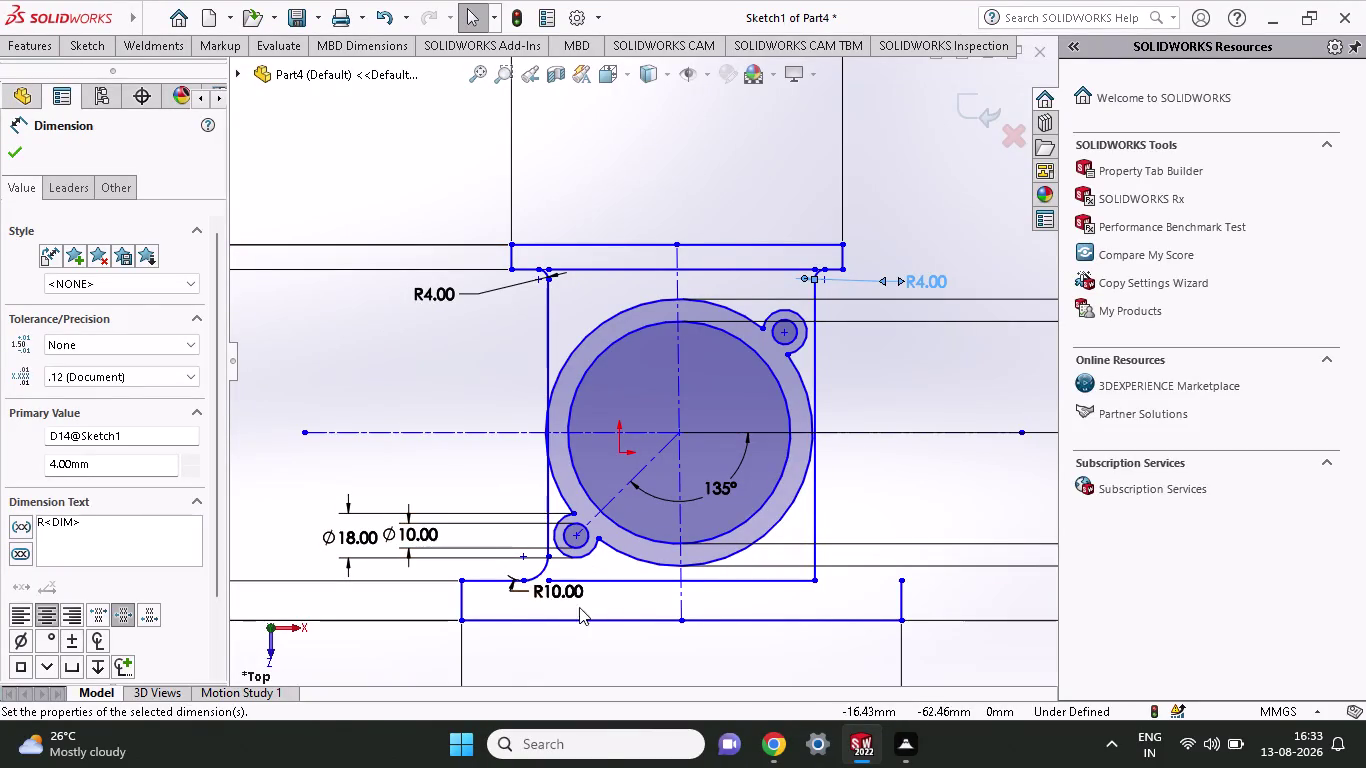
Draw short horizontal lines along the base's top edge from the rib ends to the corners.
click(88, 49)
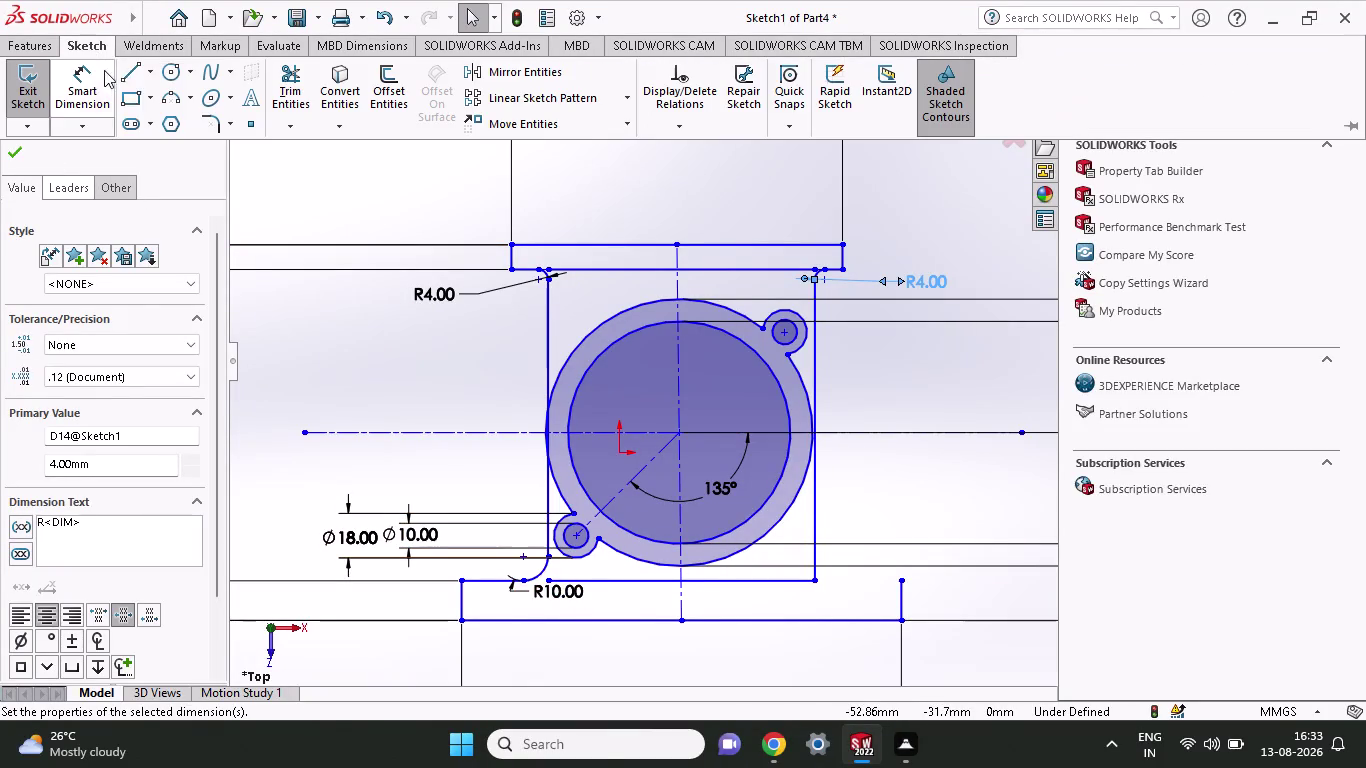
click(131, 74)
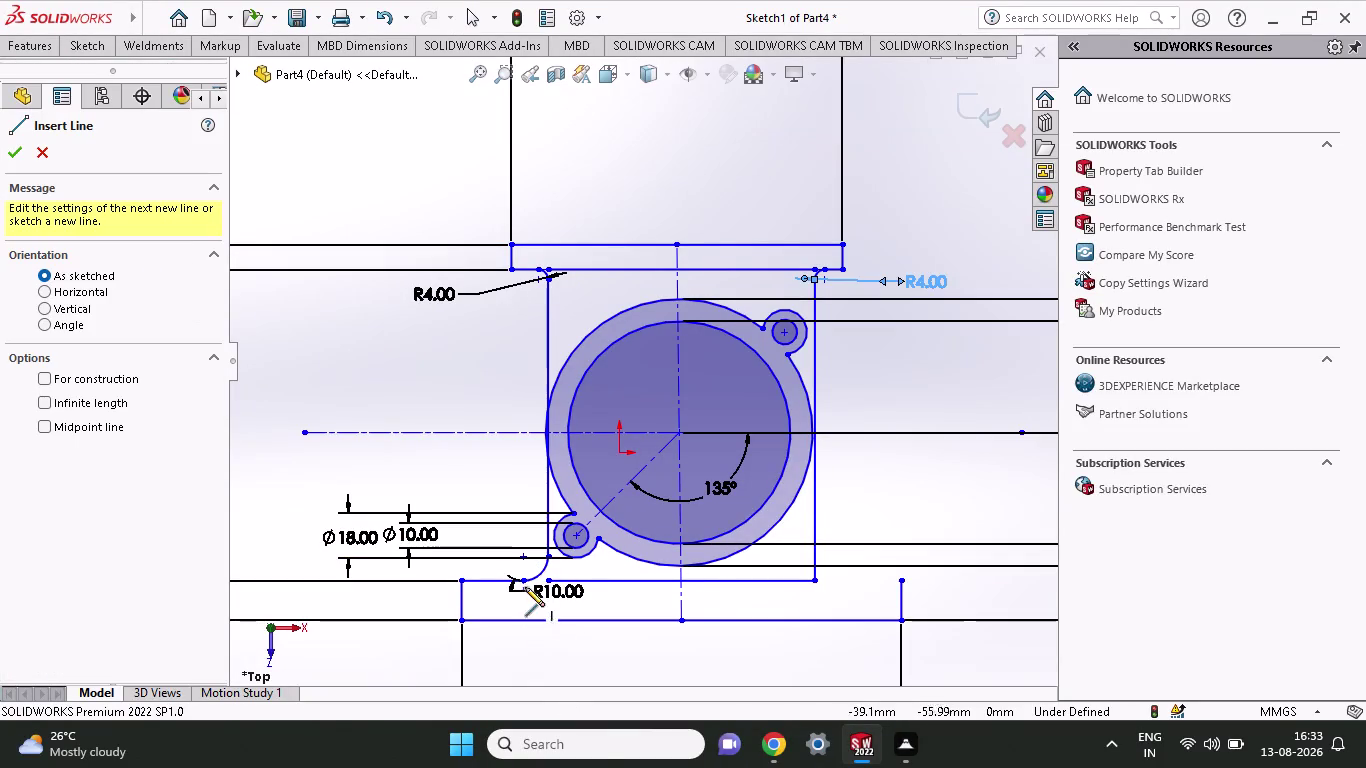
click(525, 580)
click(548, 579)
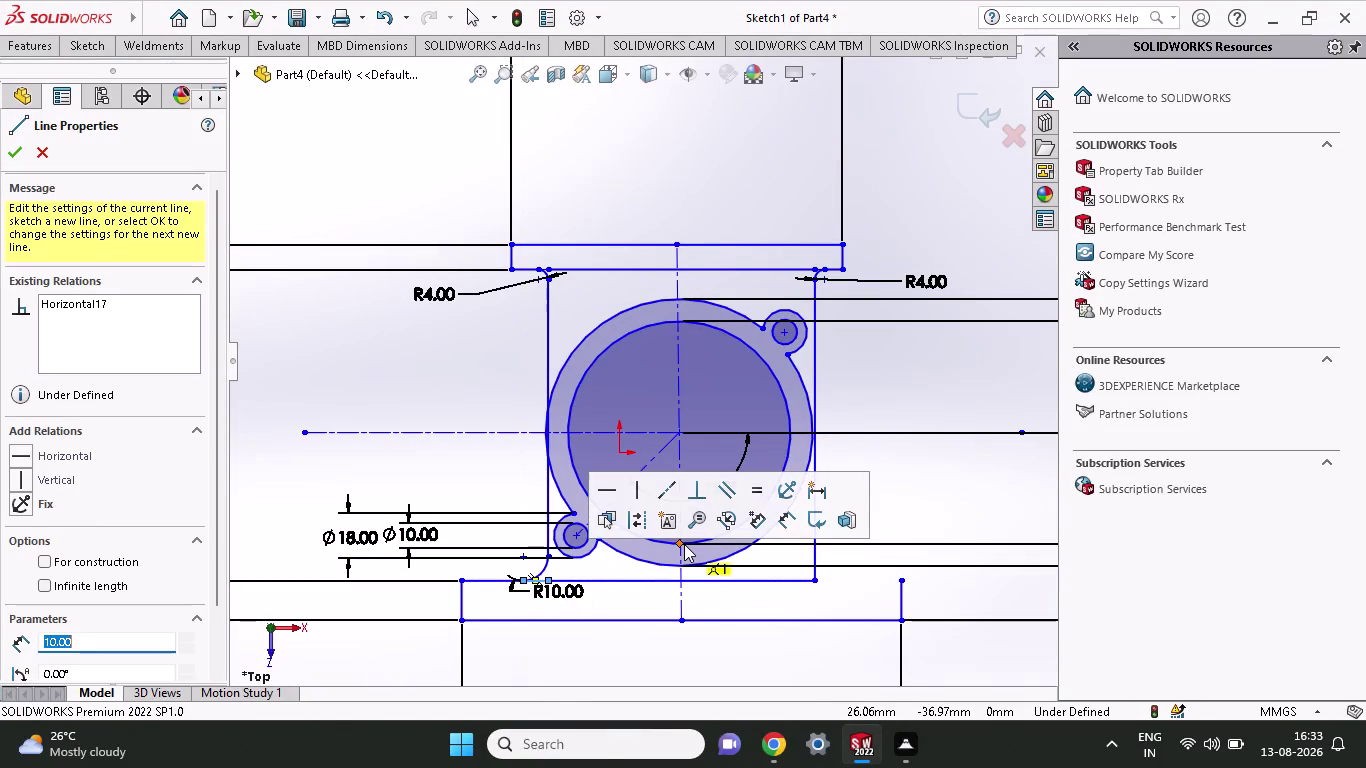
key(Escape)
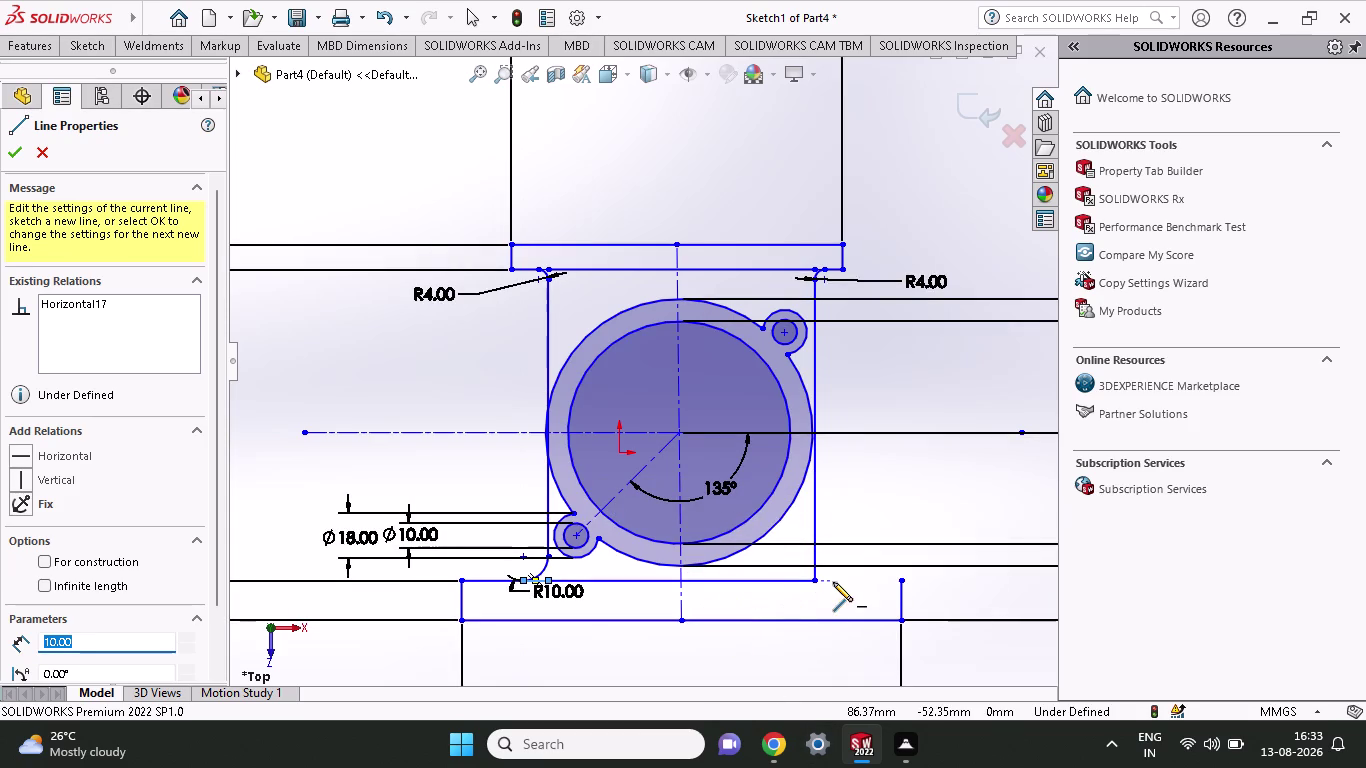
click(814, 579)
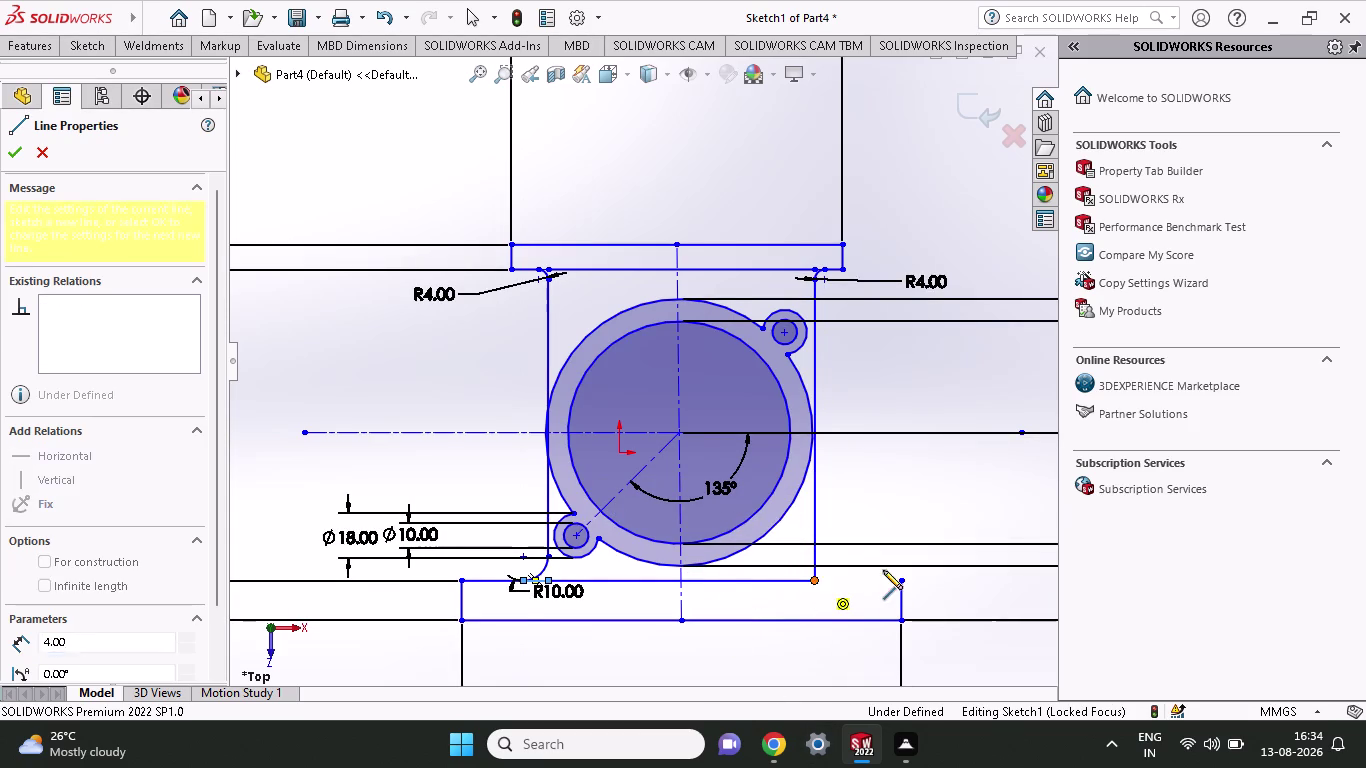
click(899, 578)
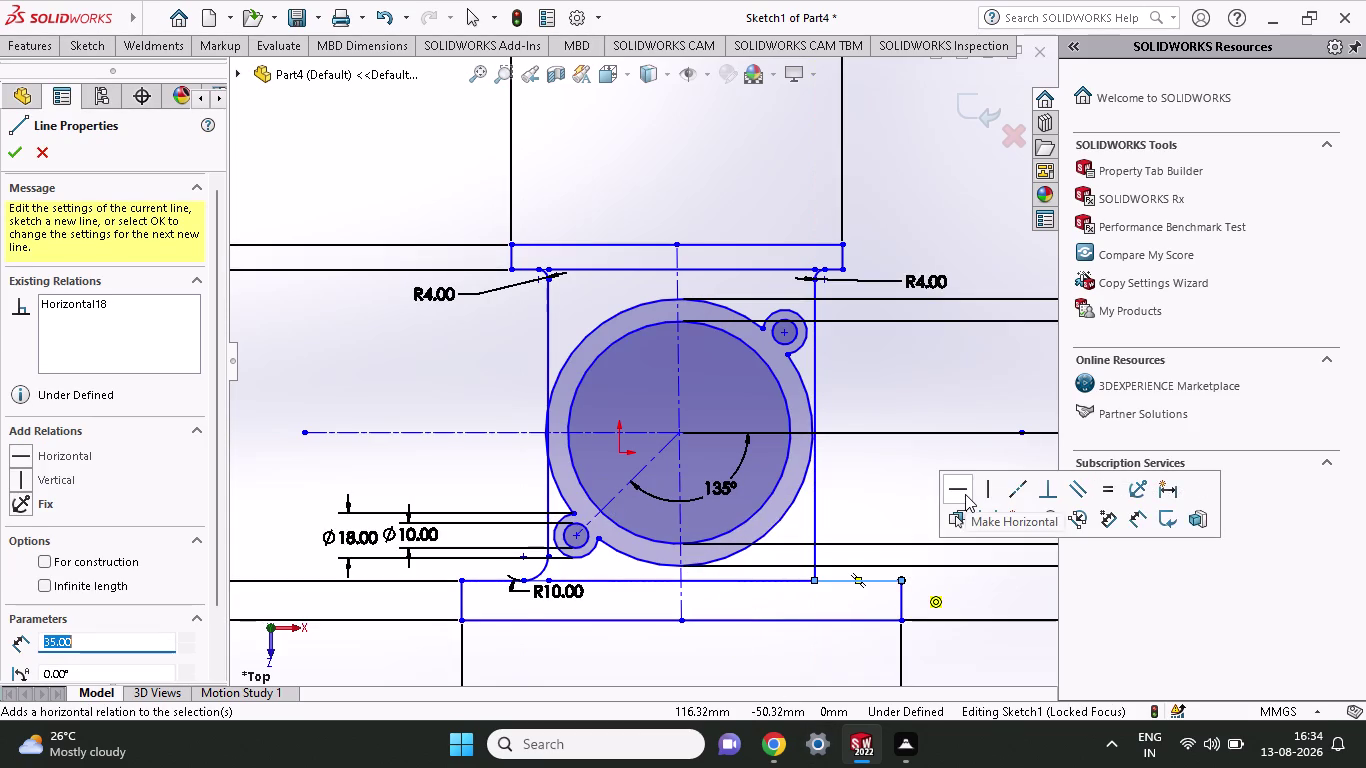
key(Escape)
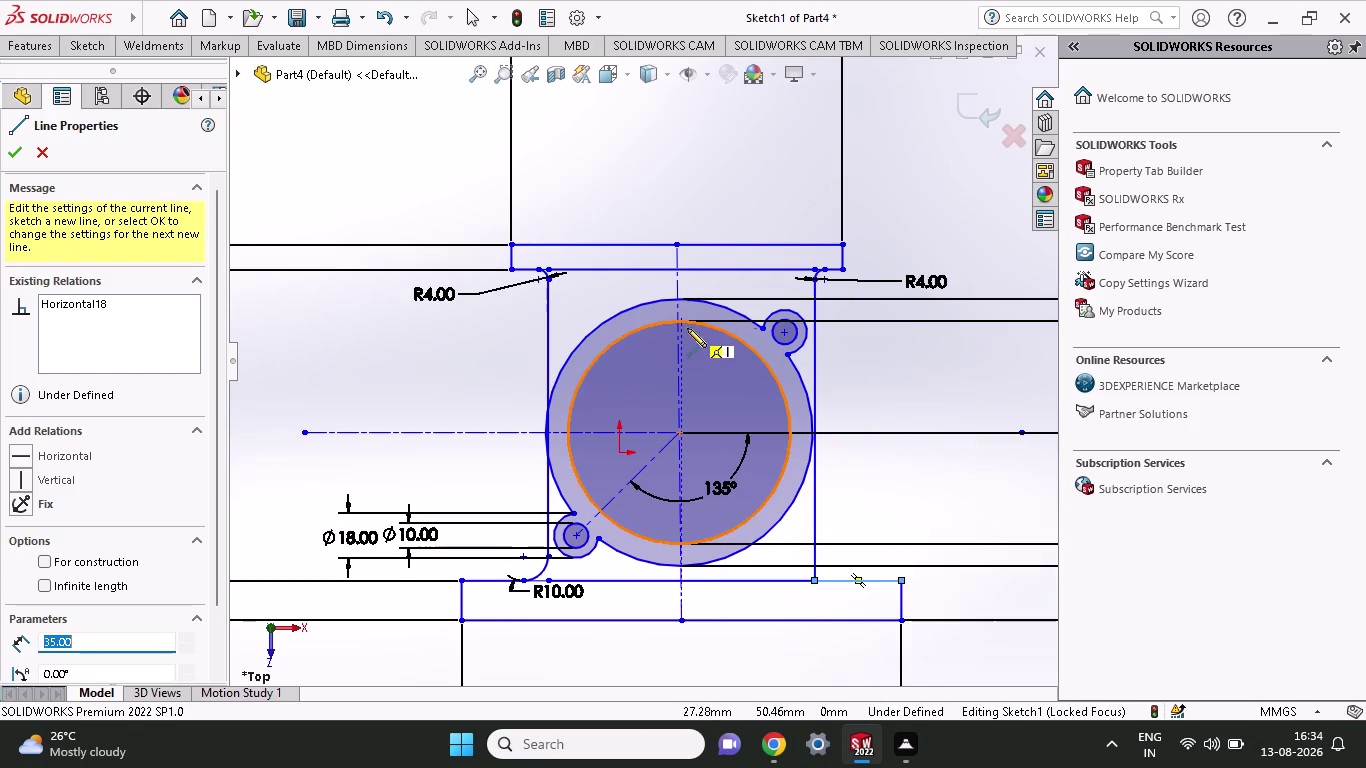
key(Escape)
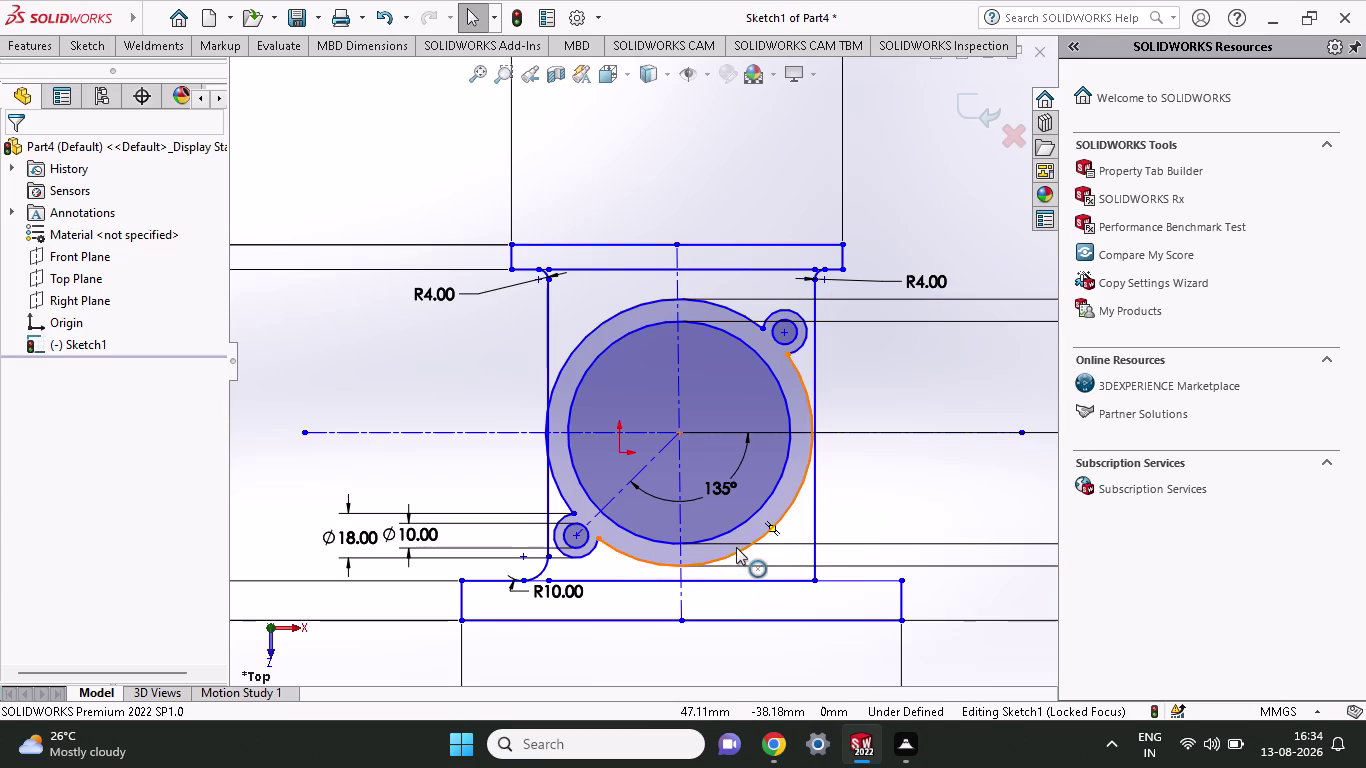
scroll(down, 3)
scroll(down, 3)
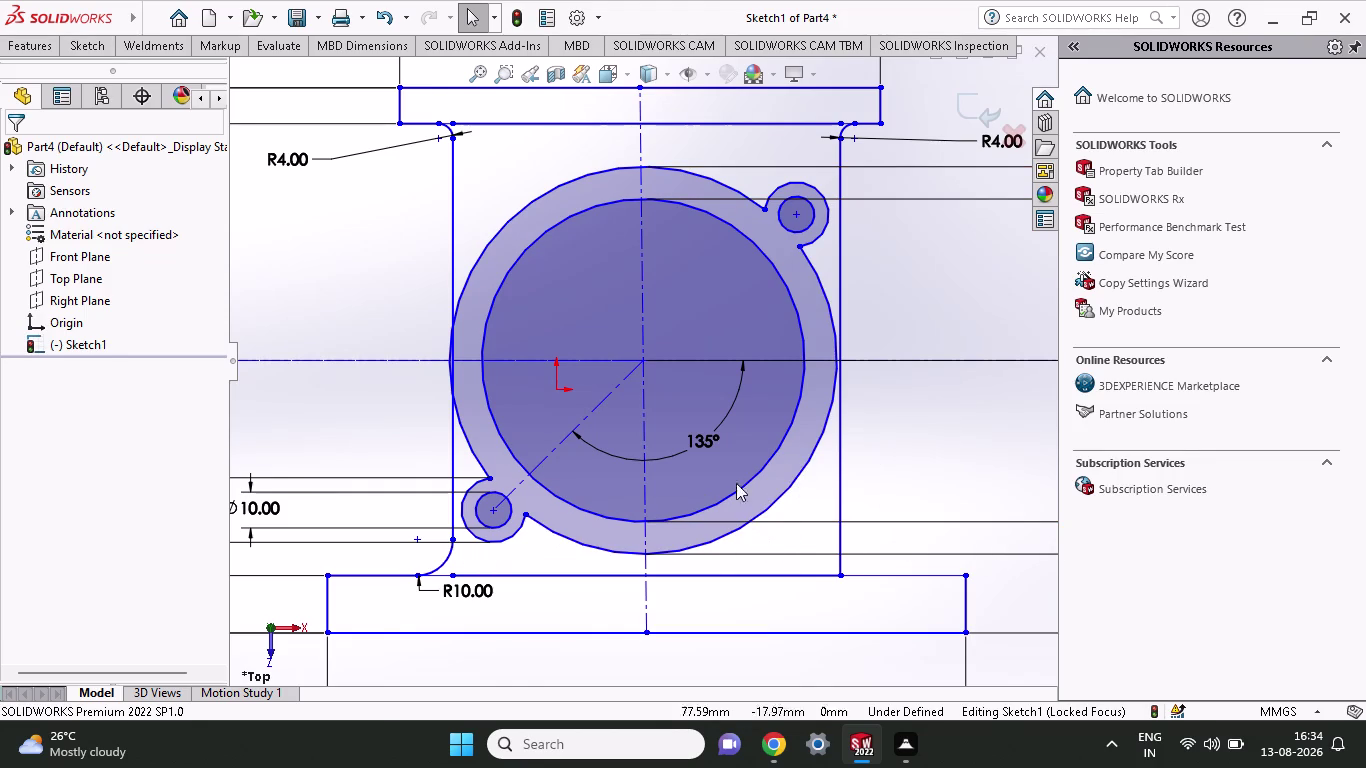
click(100, 49)
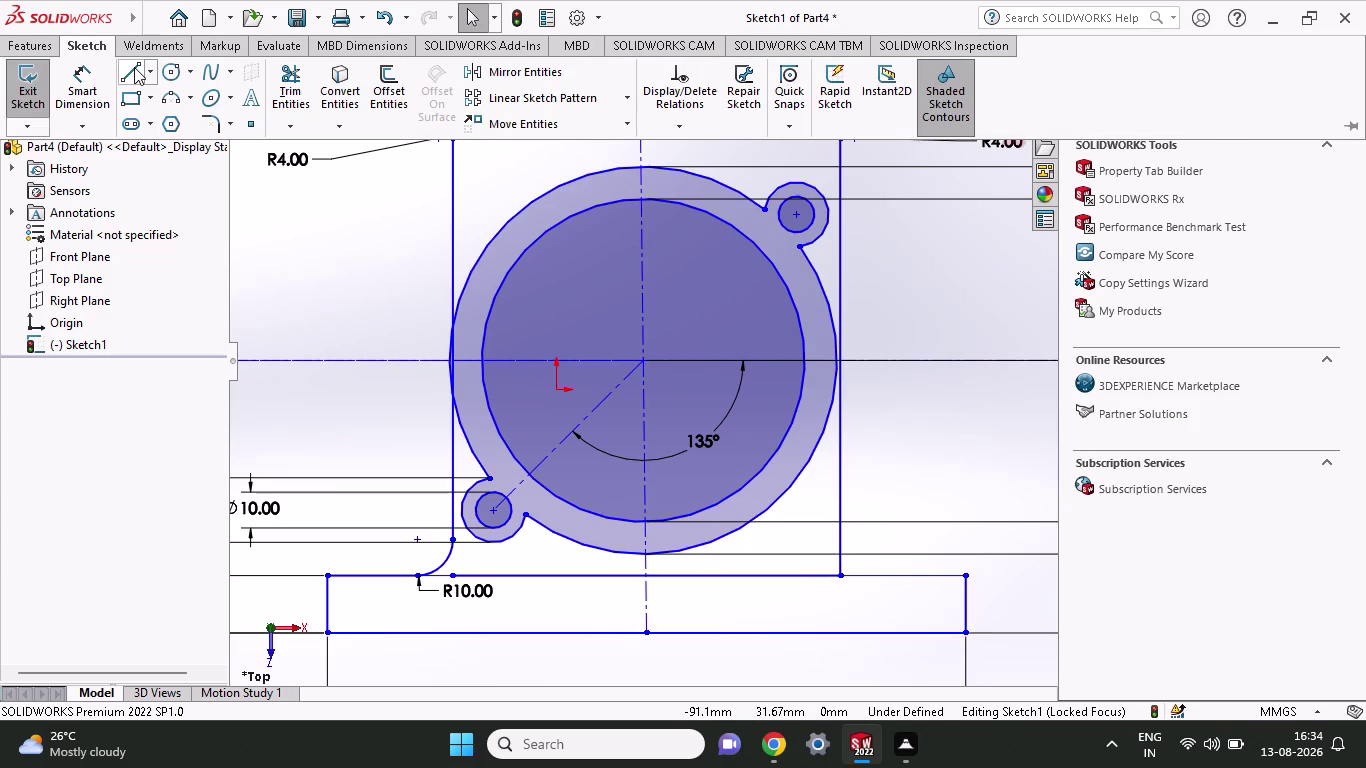
Try a line down from the ring's bottom, undoing and cancelling the failed attempts.
click(134, 67)
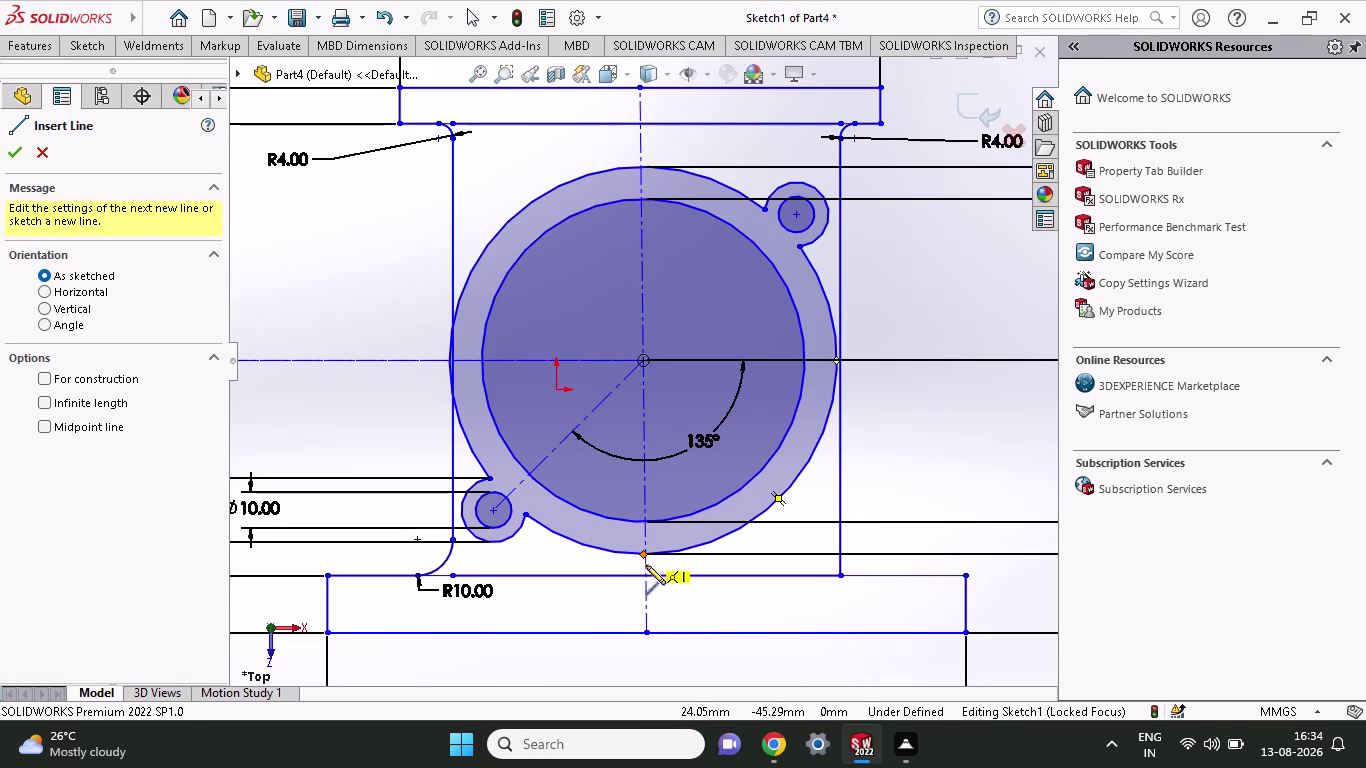
click(643, 556)
click(646, 632)
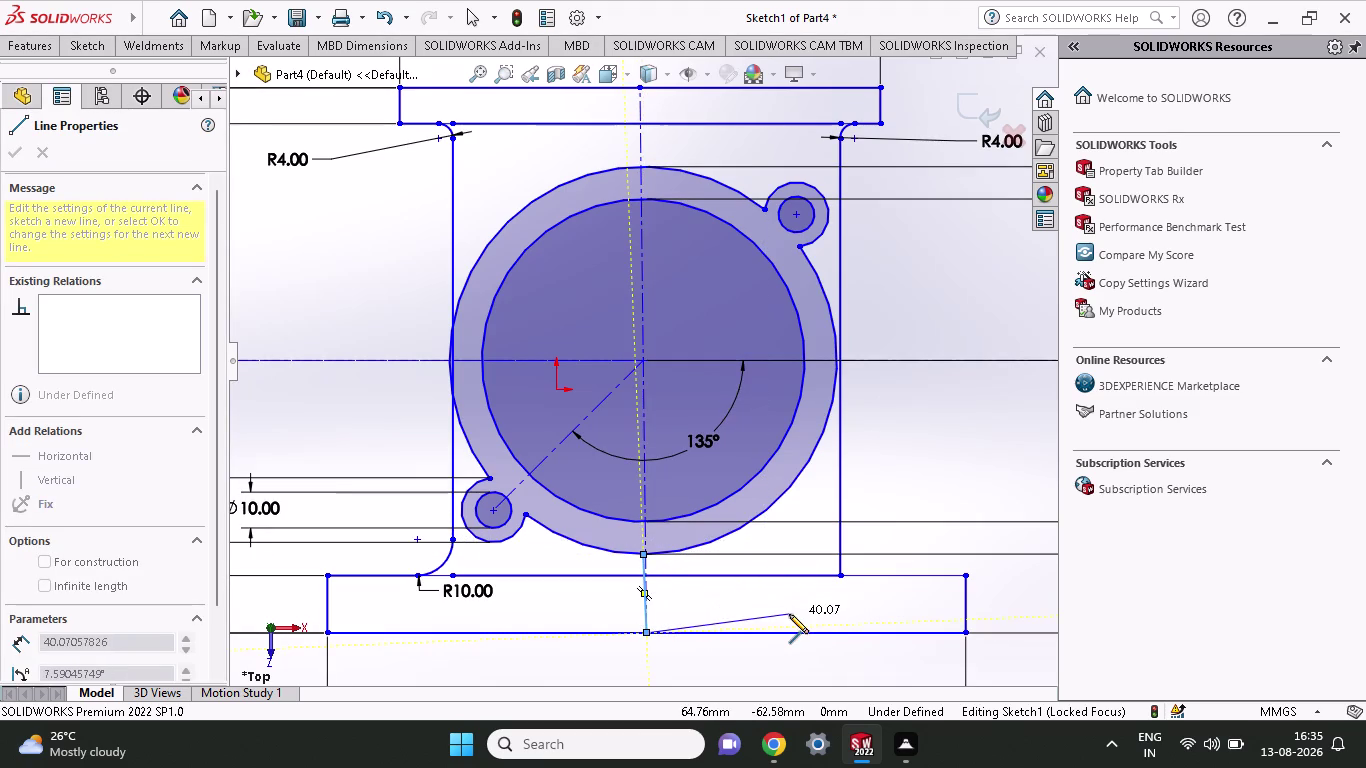
key(ctrl+z)
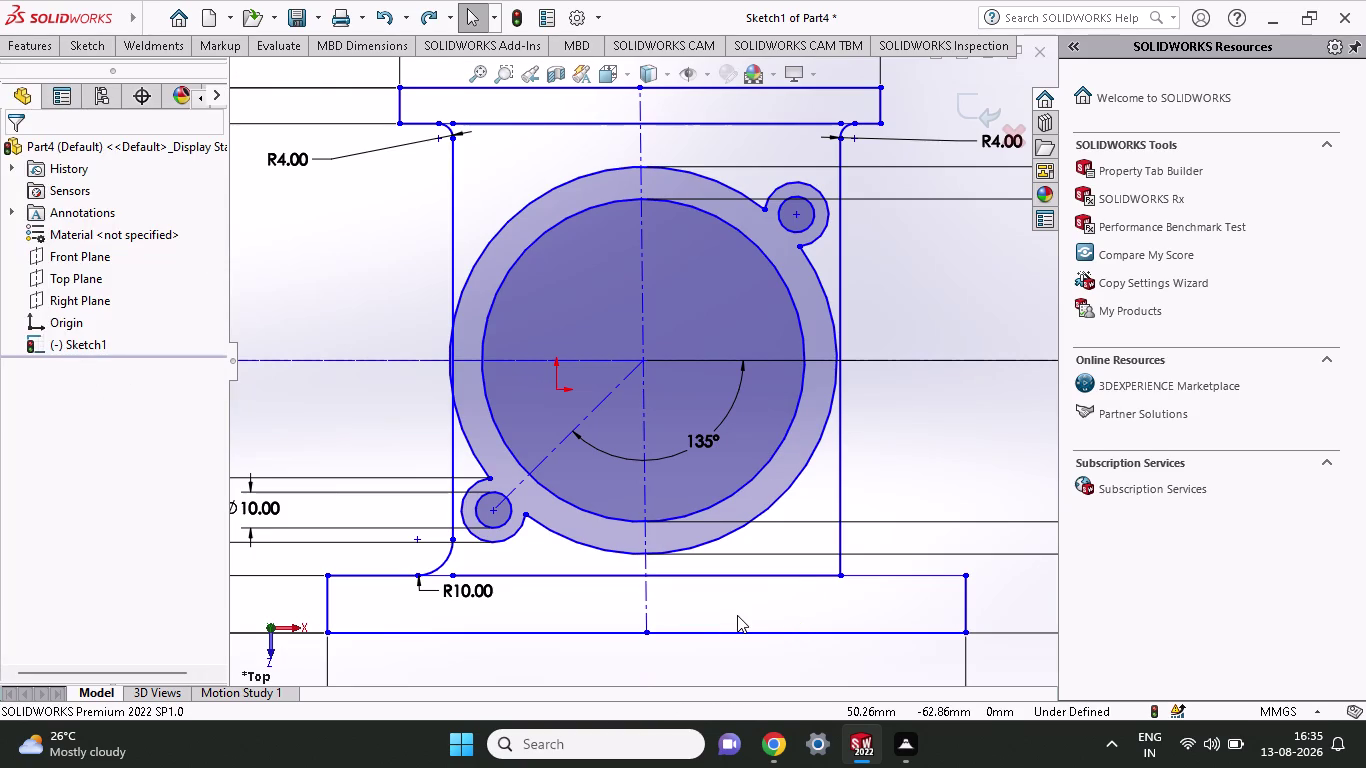
click(84, 54)
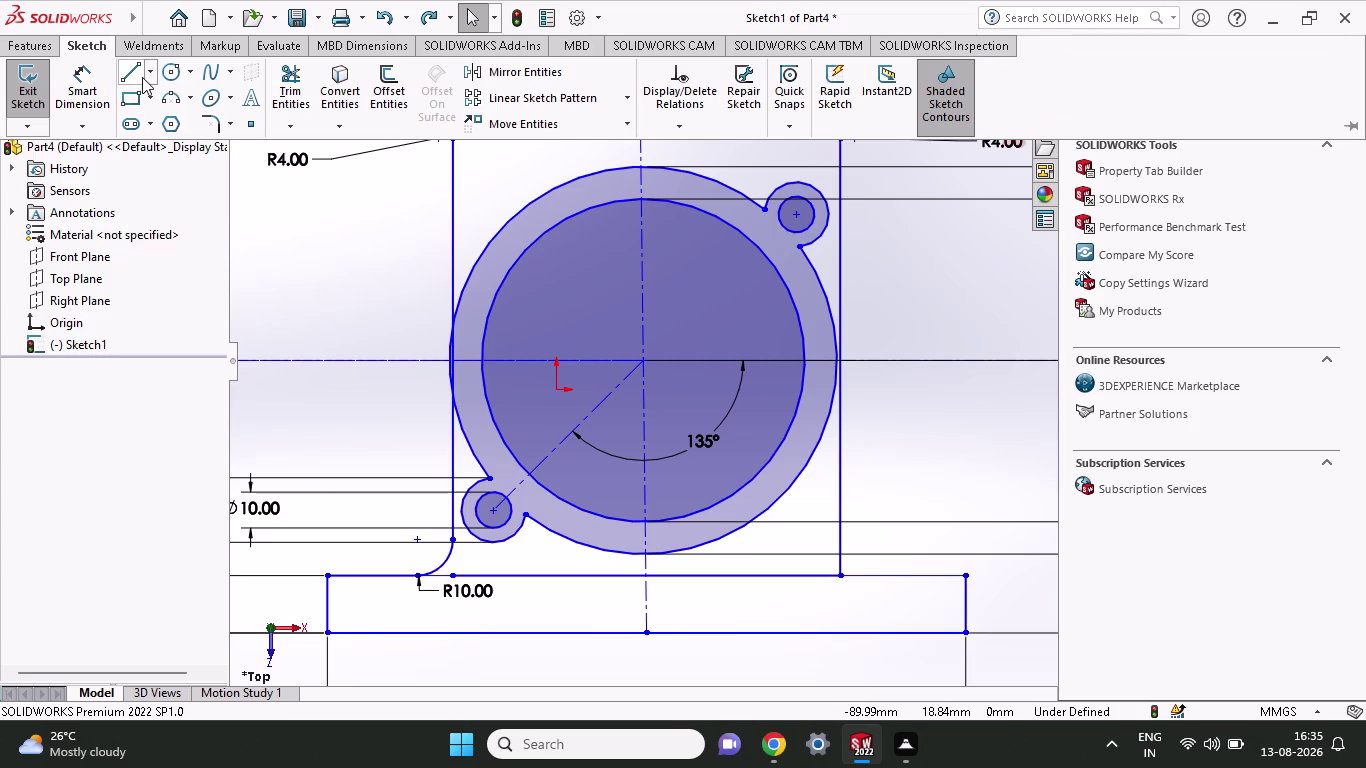
click(138, 77)
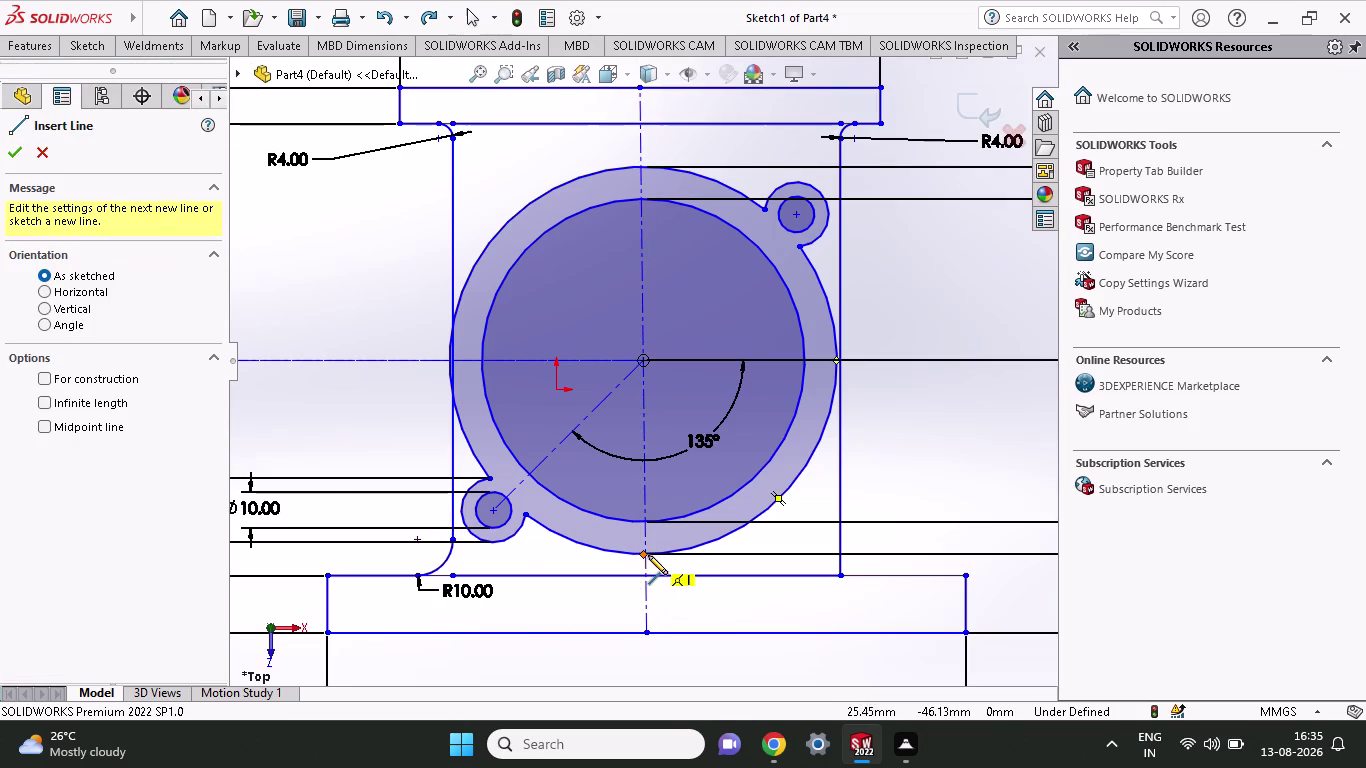
click(645, 553)
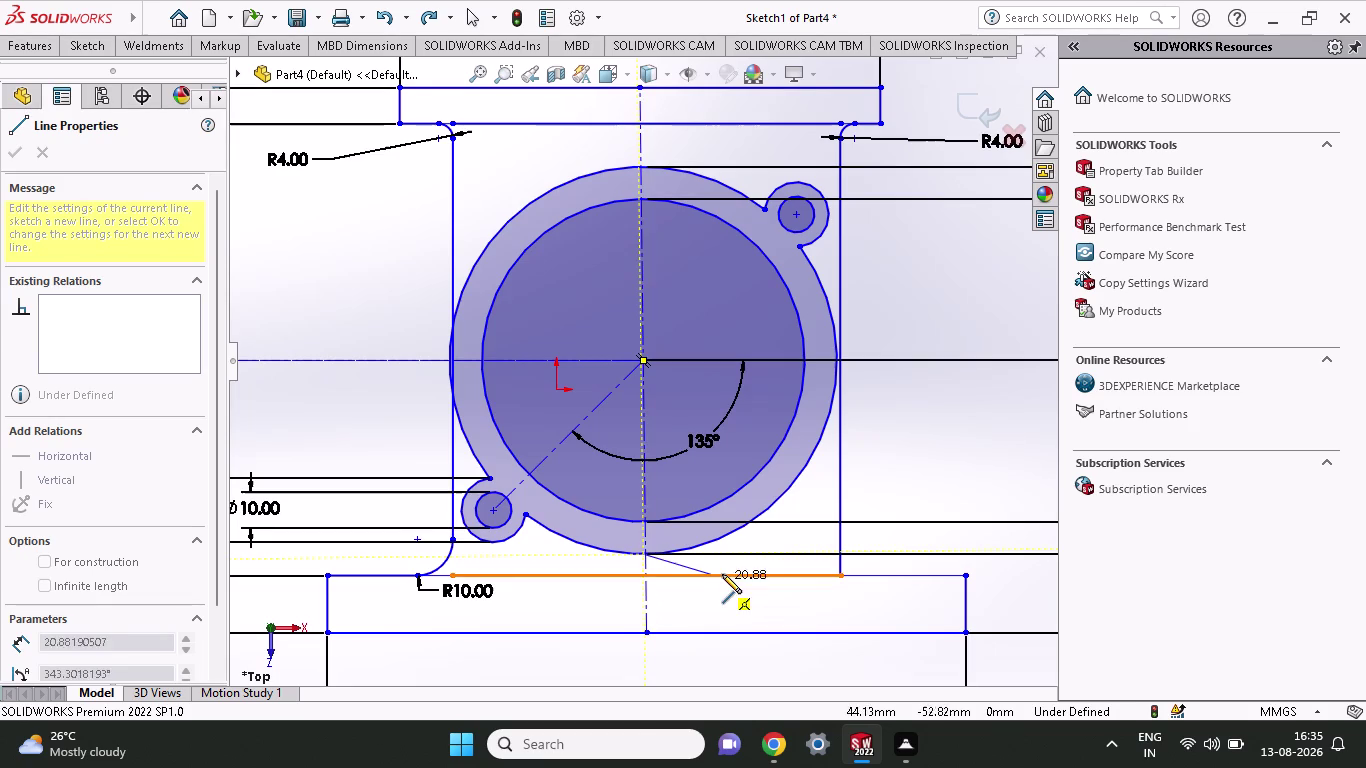
key(Escape)
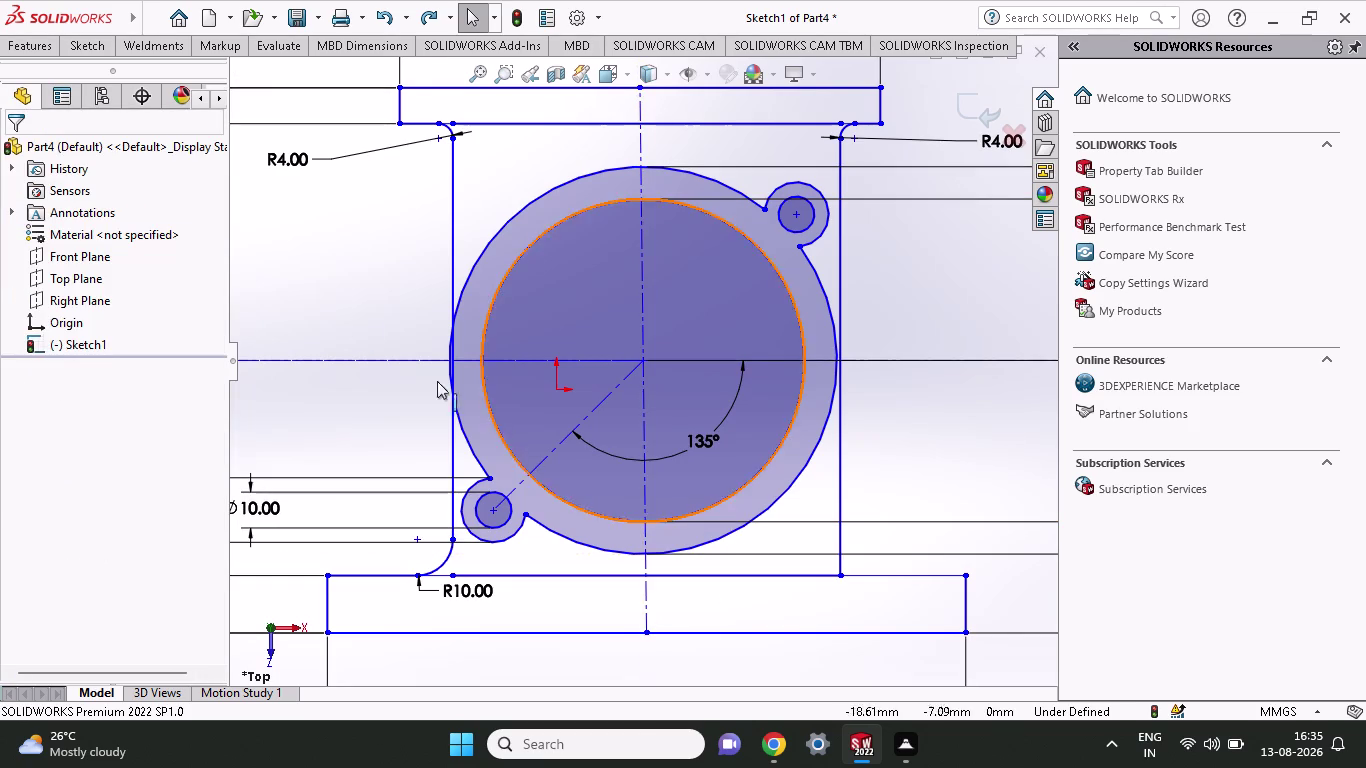
Sketch the vertical line from the circle's bottom down to the base's bottom edge.
click(72, 48)
click(136, 76)
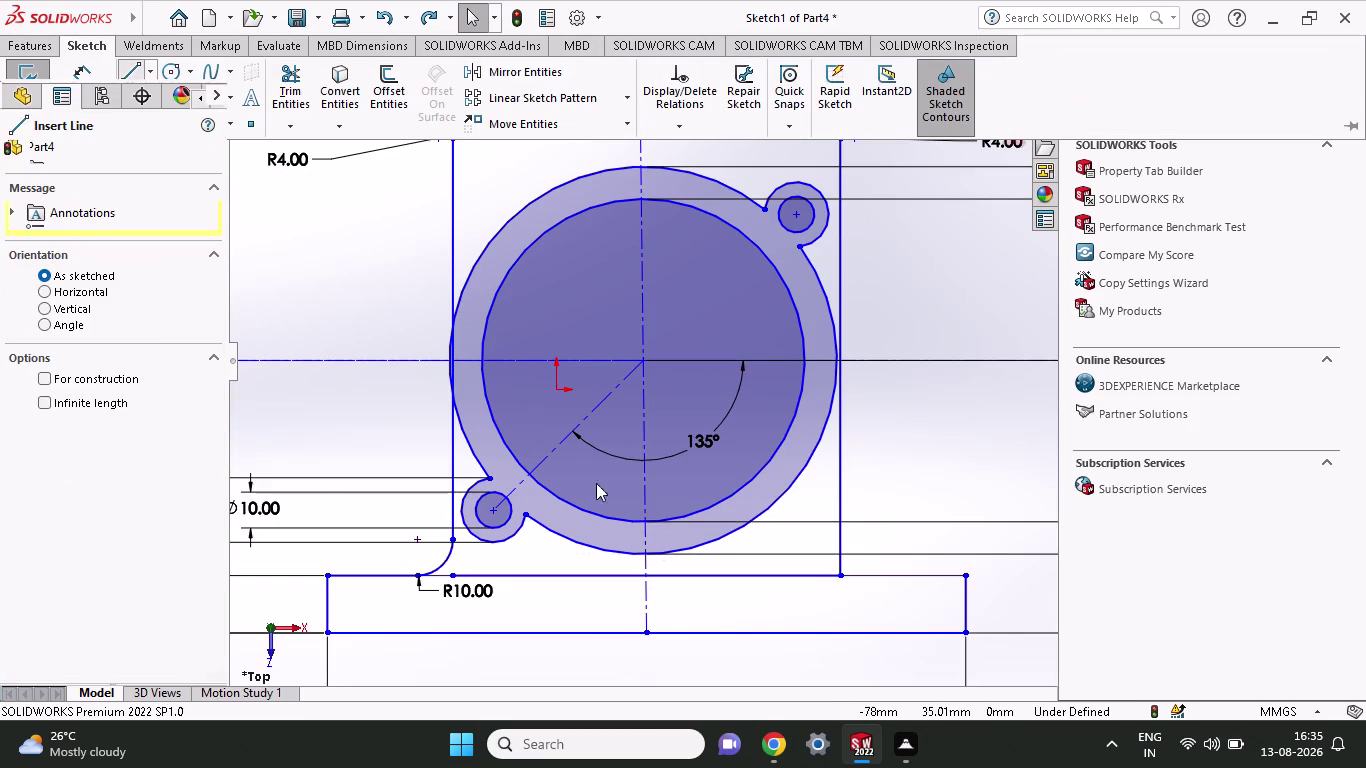
click(646, 521)
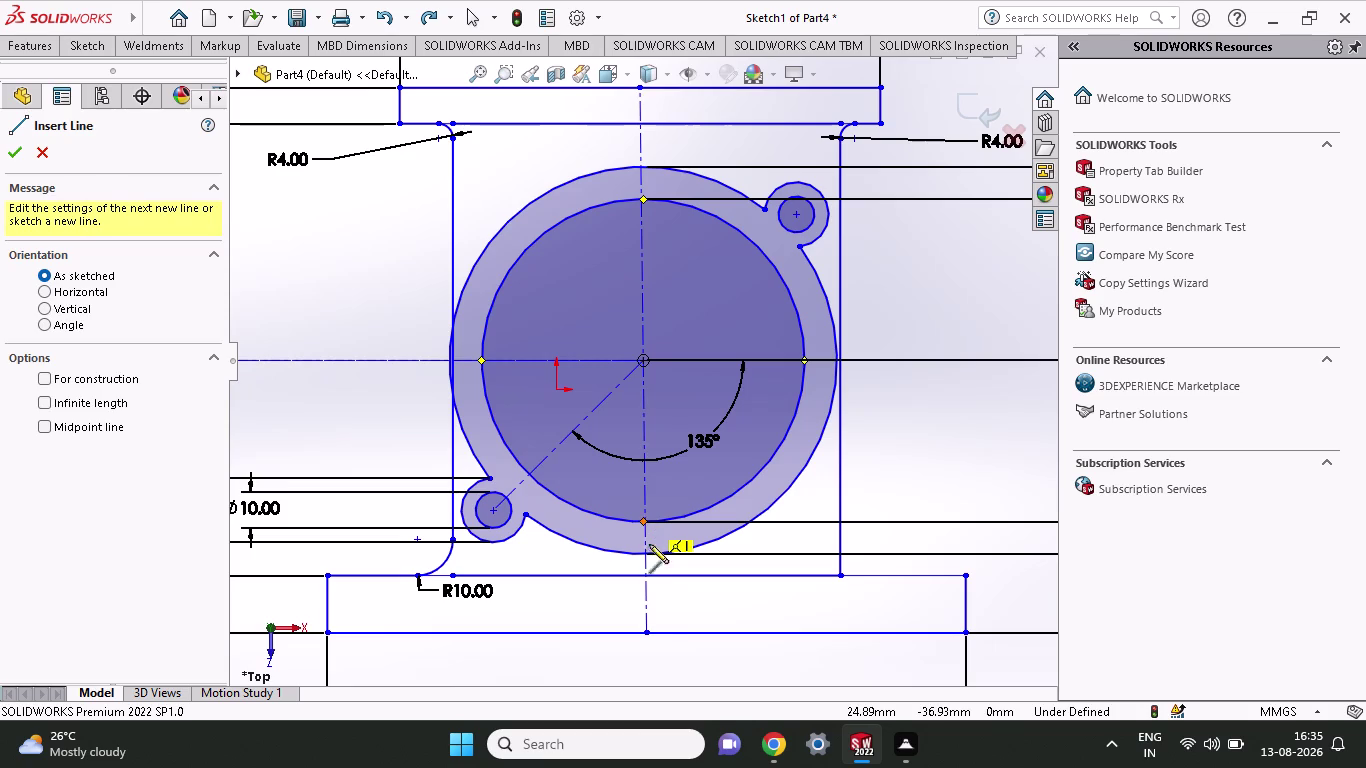
click(645, 634)
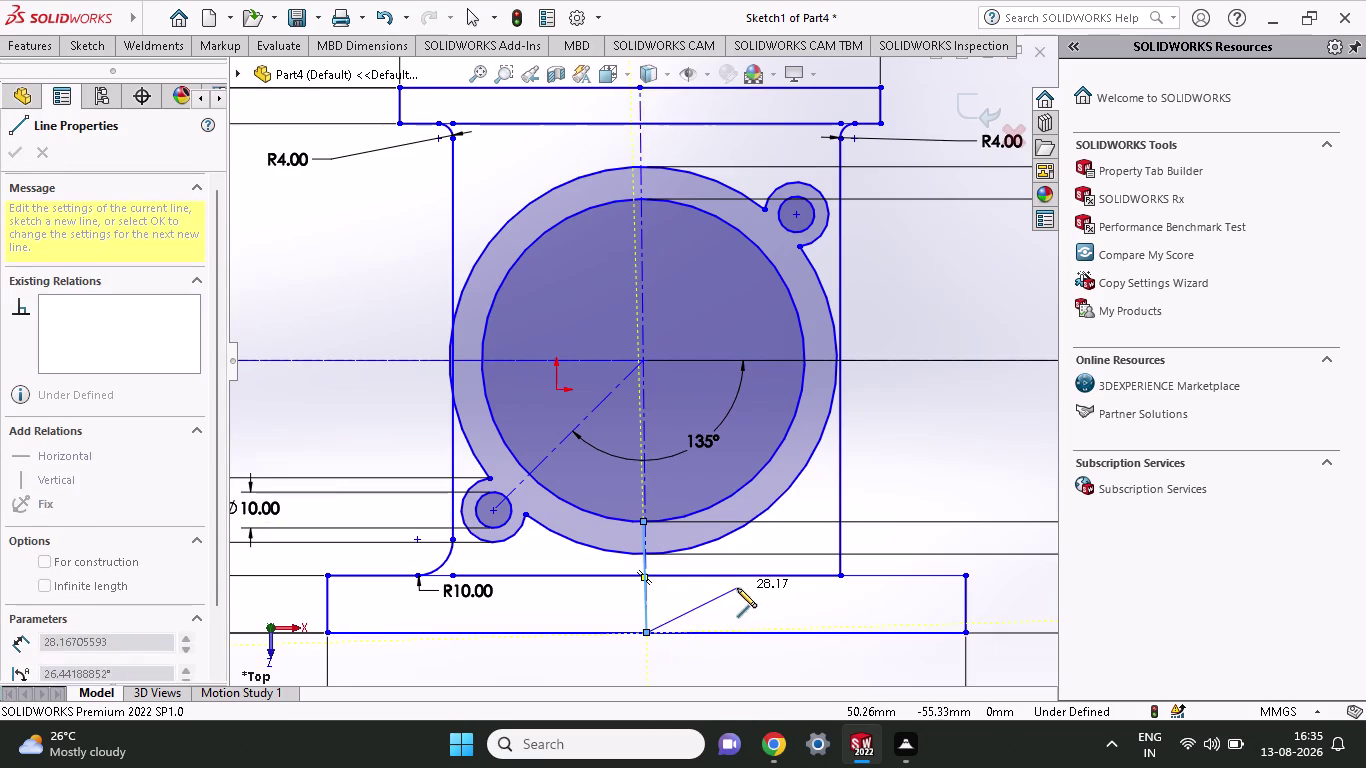
key(Escape)
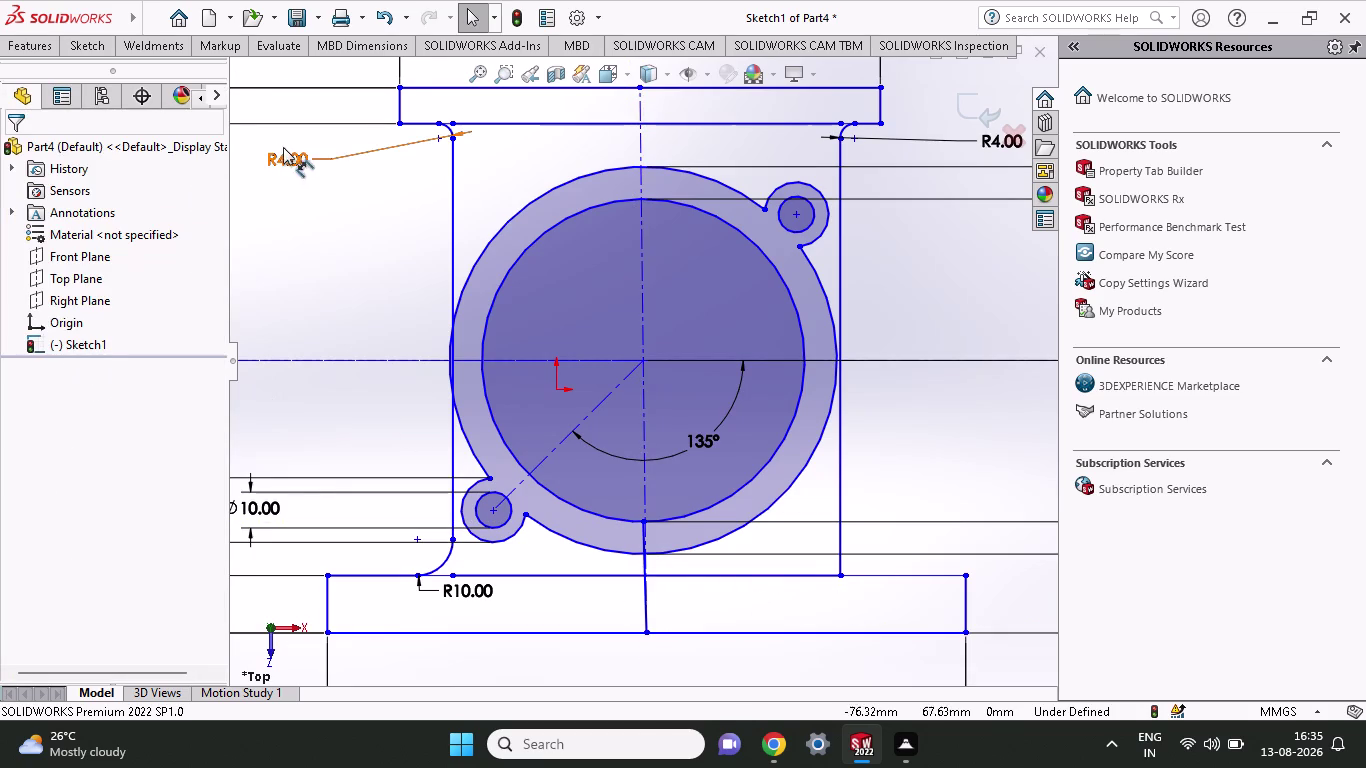
click(97, 50)
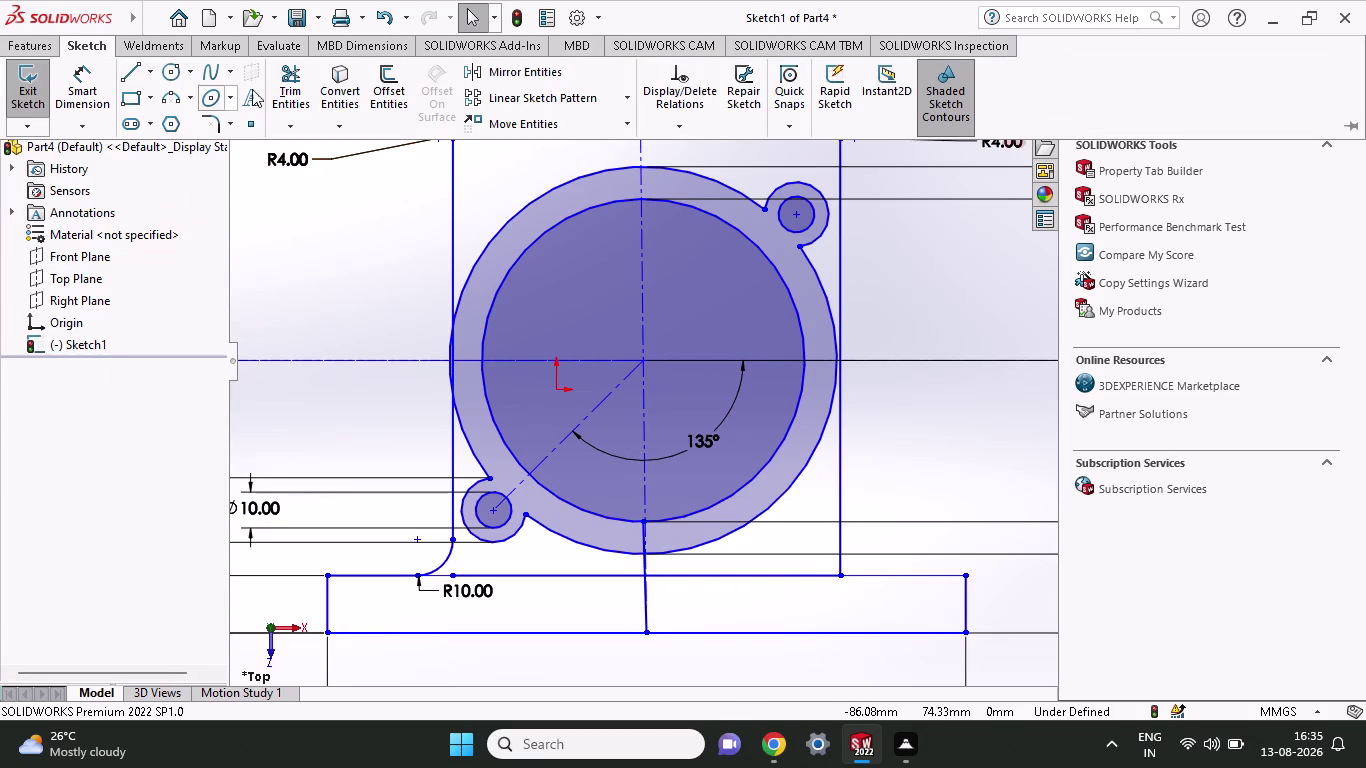
click(397, 98)
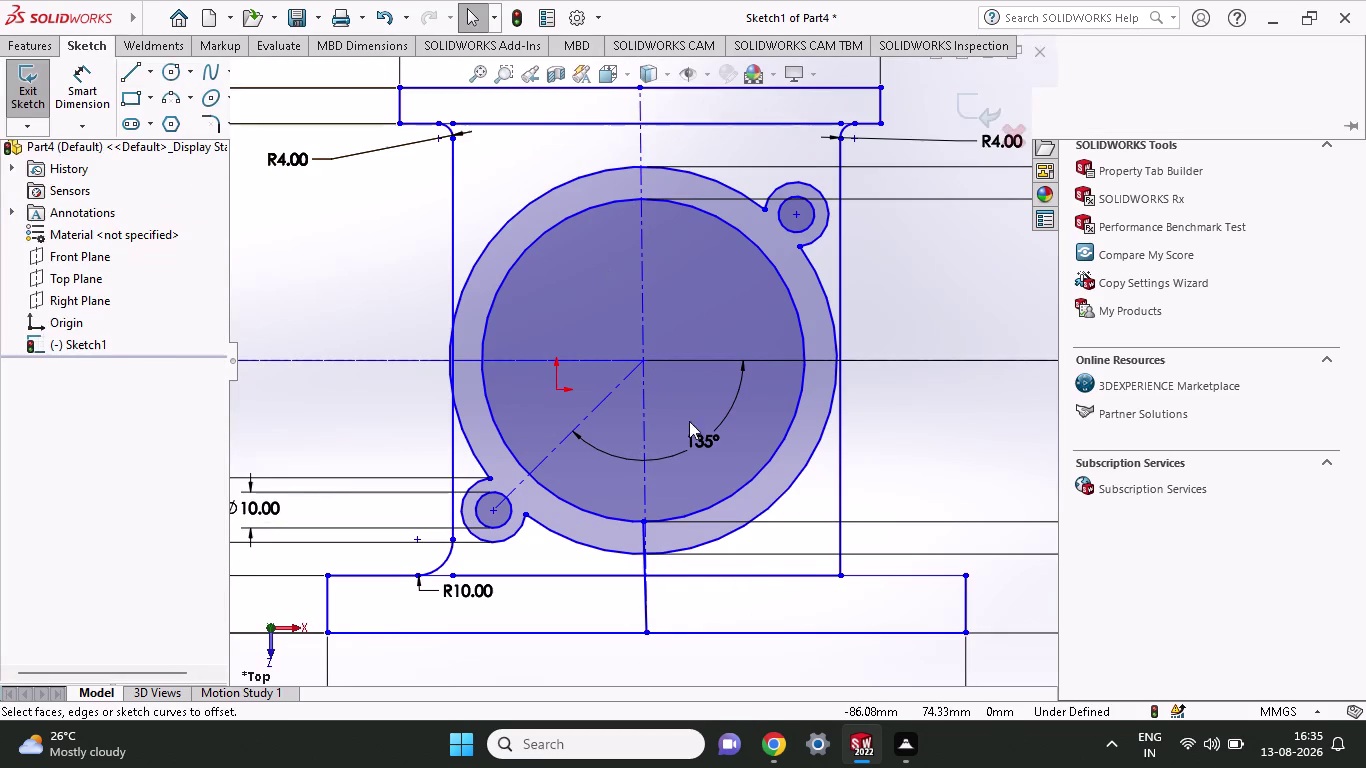
Try a 10 mm offset of the vertical line, then undo the offset and the line.
click(649, 591)
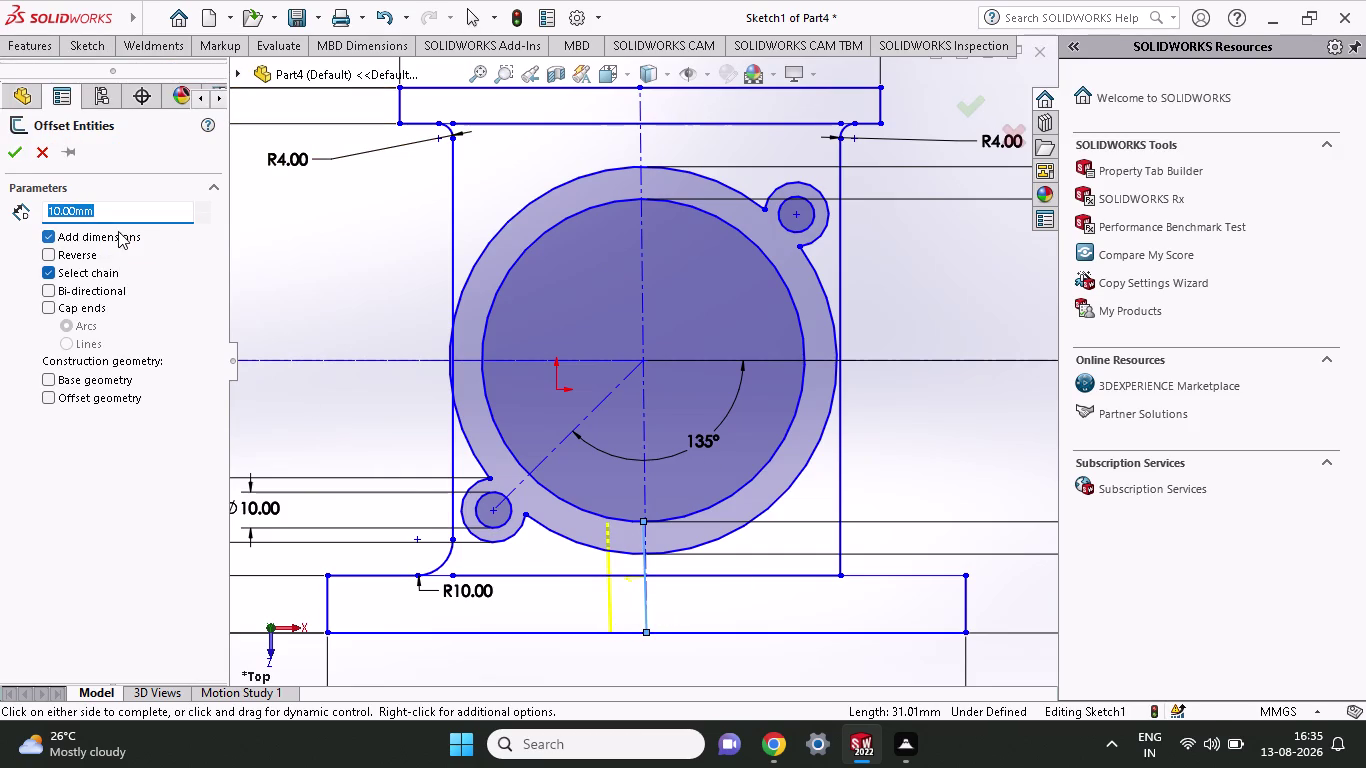
click(16, 157)
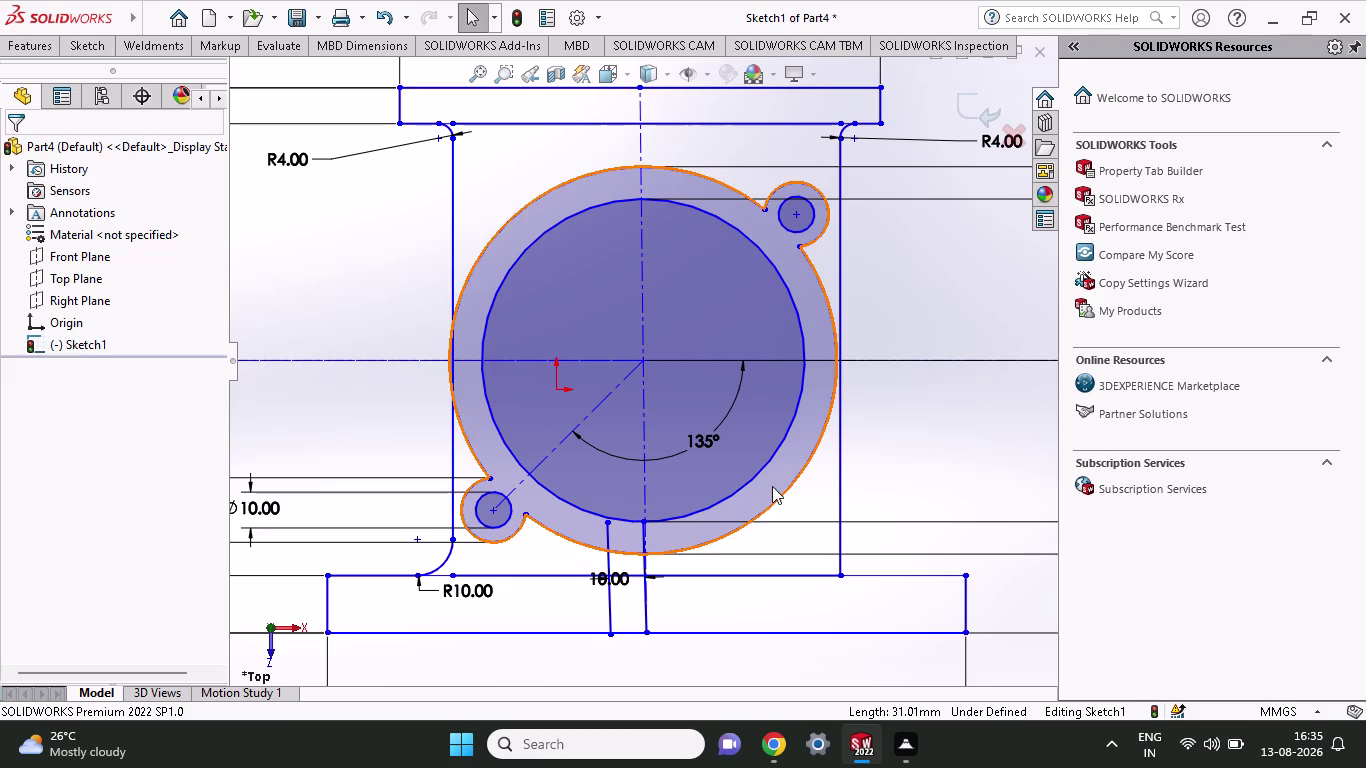
click(102, 37)
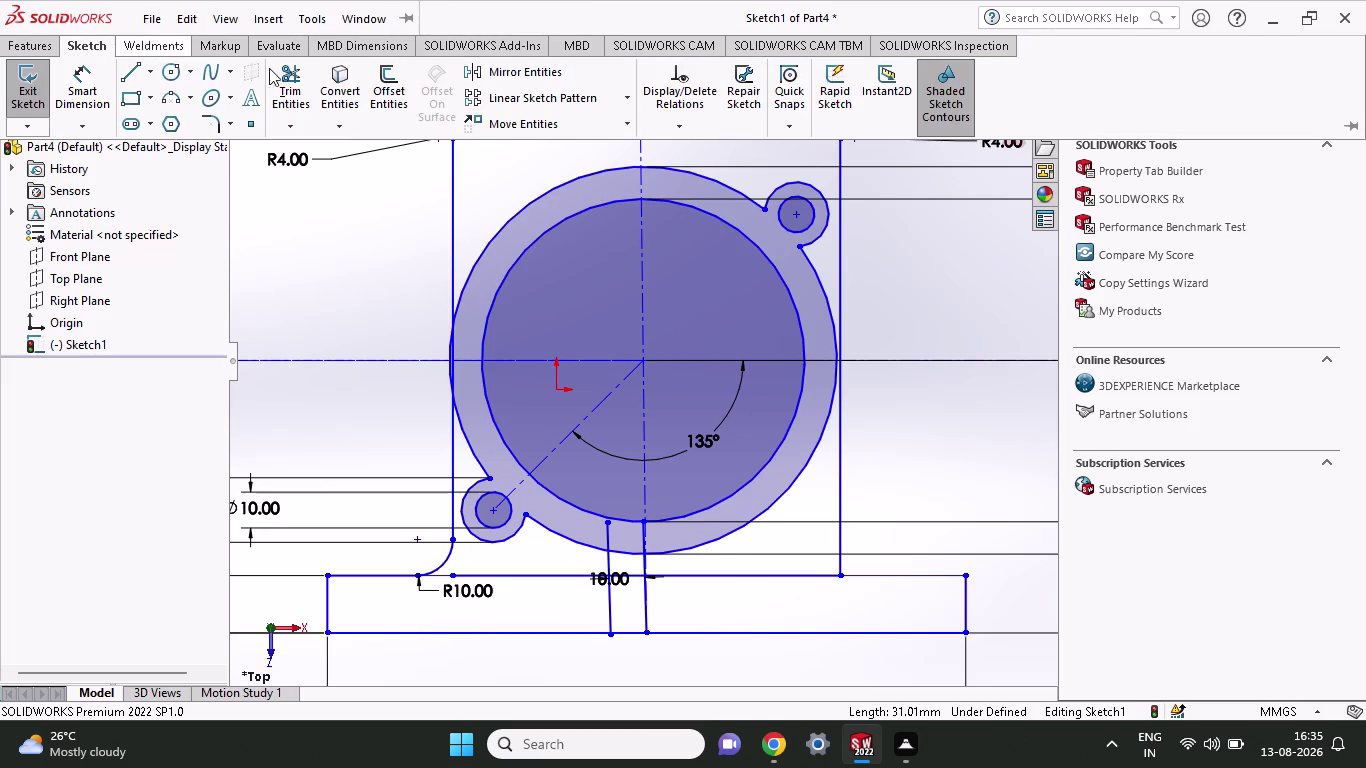
click(403, 74)
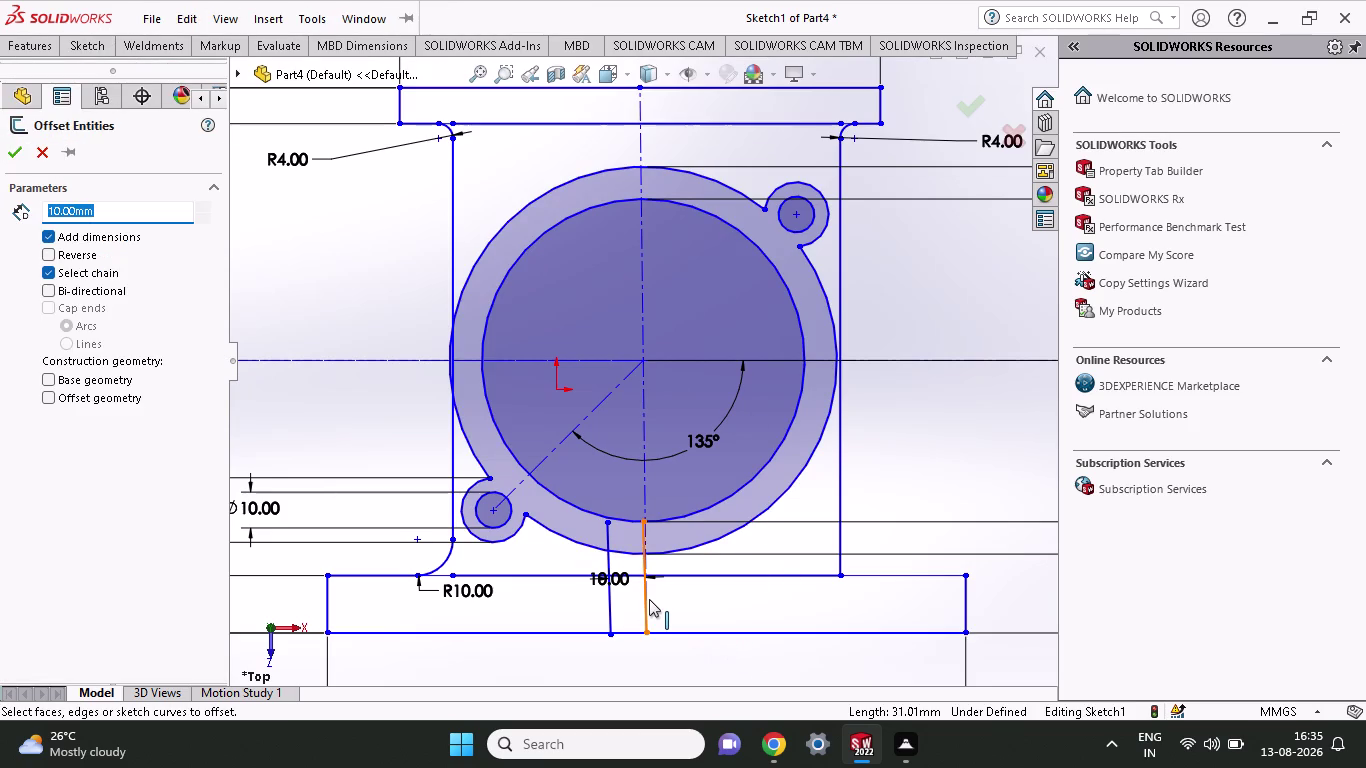
click(649, 599)
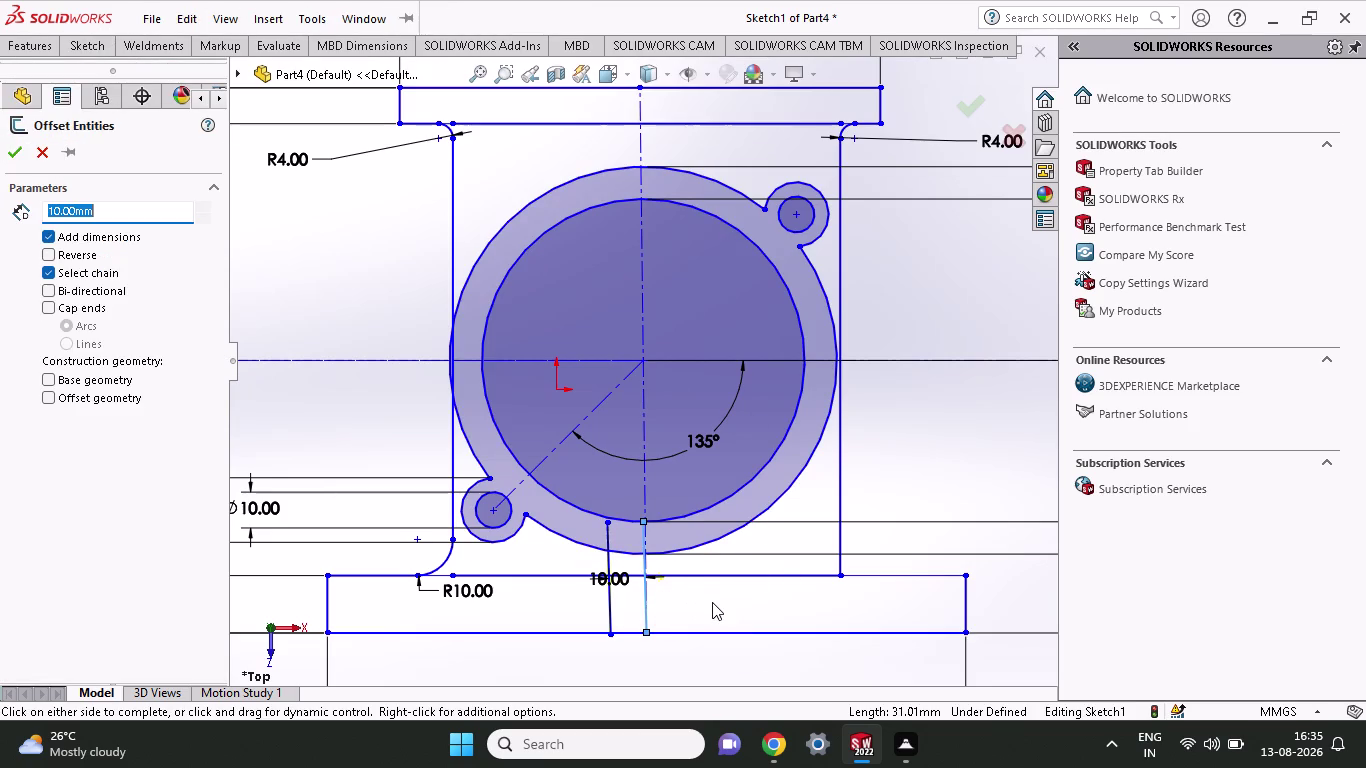
key(ctrl+z)
key(ctrl+z)
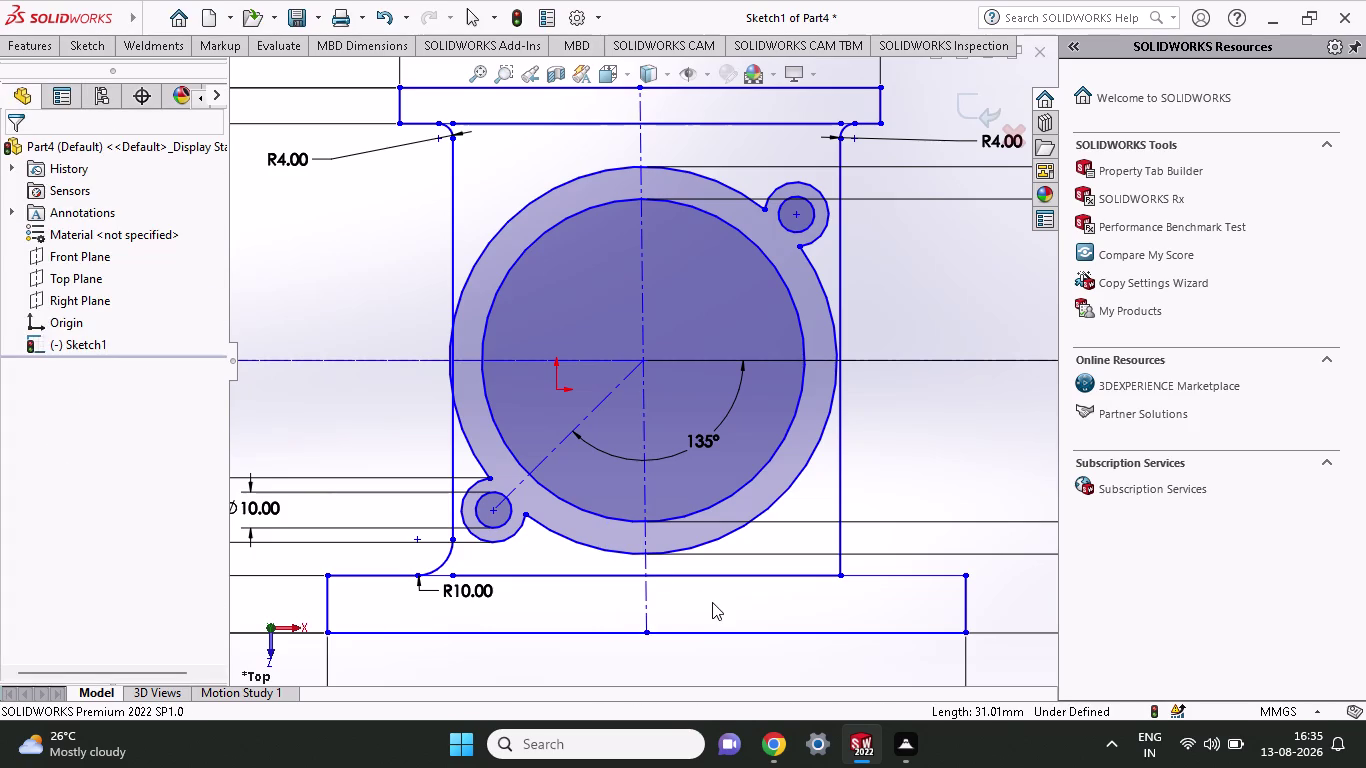
scroll(up, 3)
Draw a vertical line from the inner circle's bottom quadrant to the base's lower edge.
scroll(down, 3)
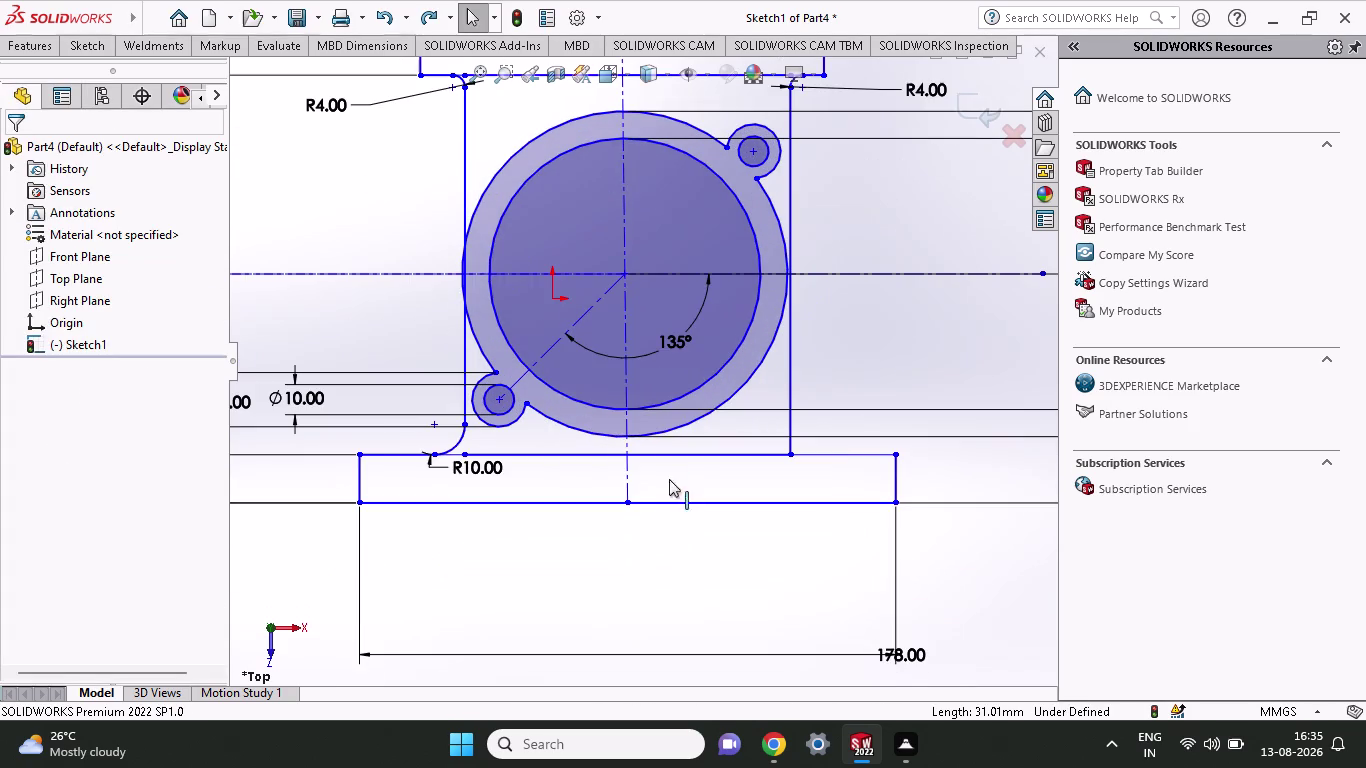
click(101, 47)
click(140, 76)
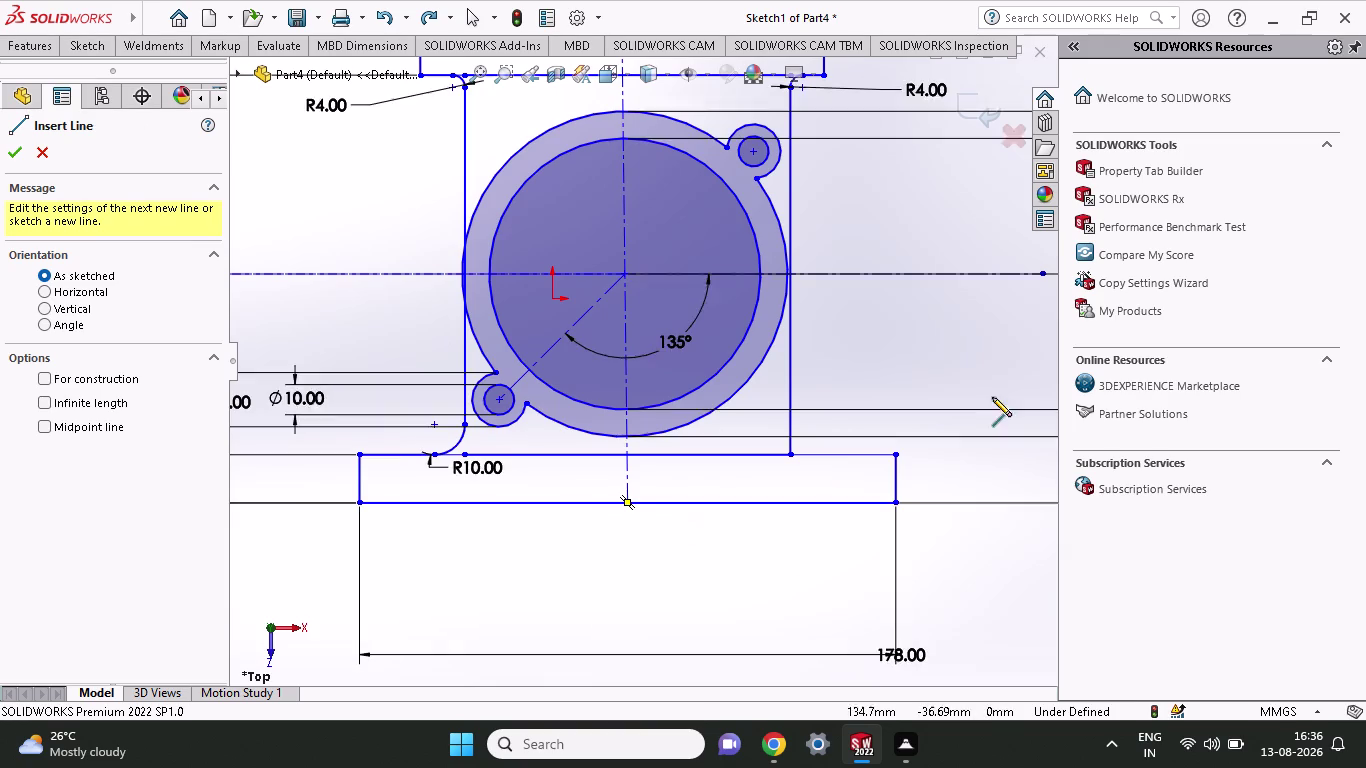
click(627, 413)
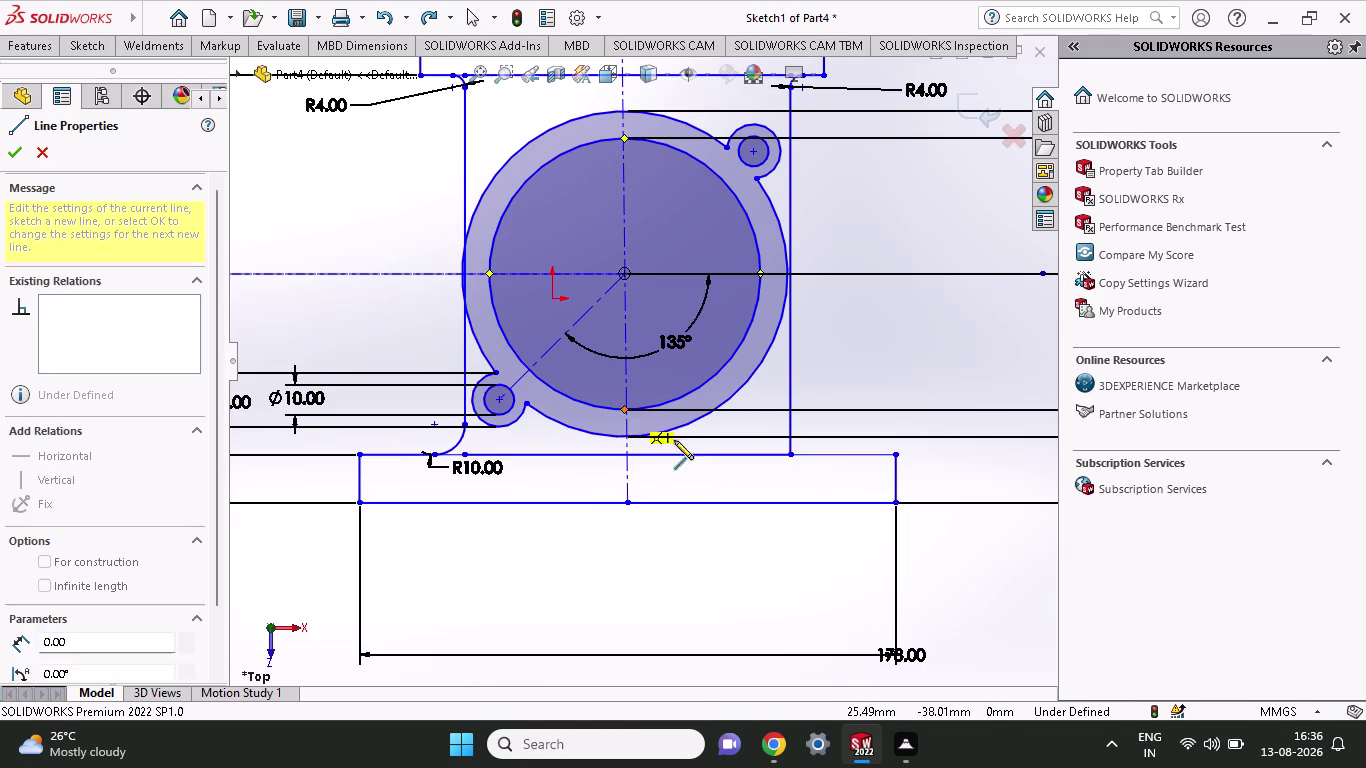
click(626, 502)
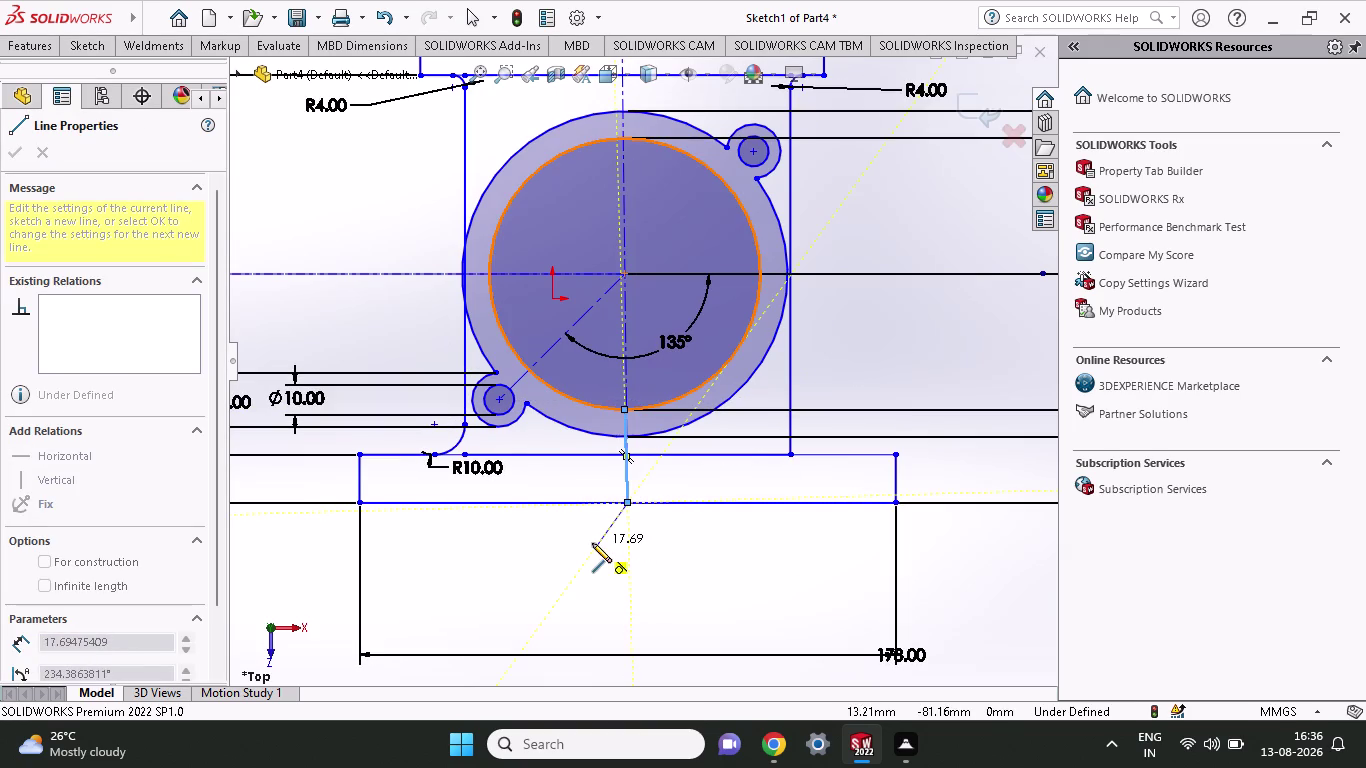
key(Escape)
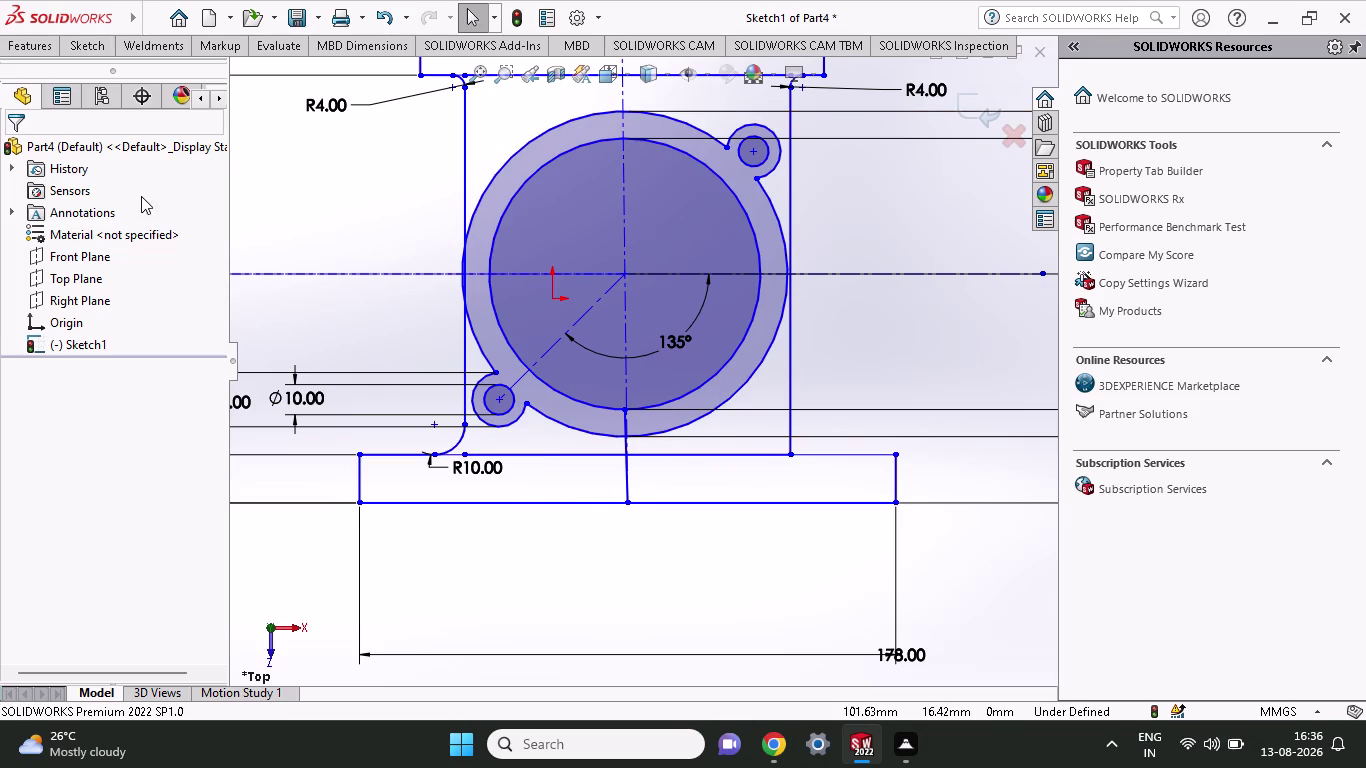
click(91, 51)
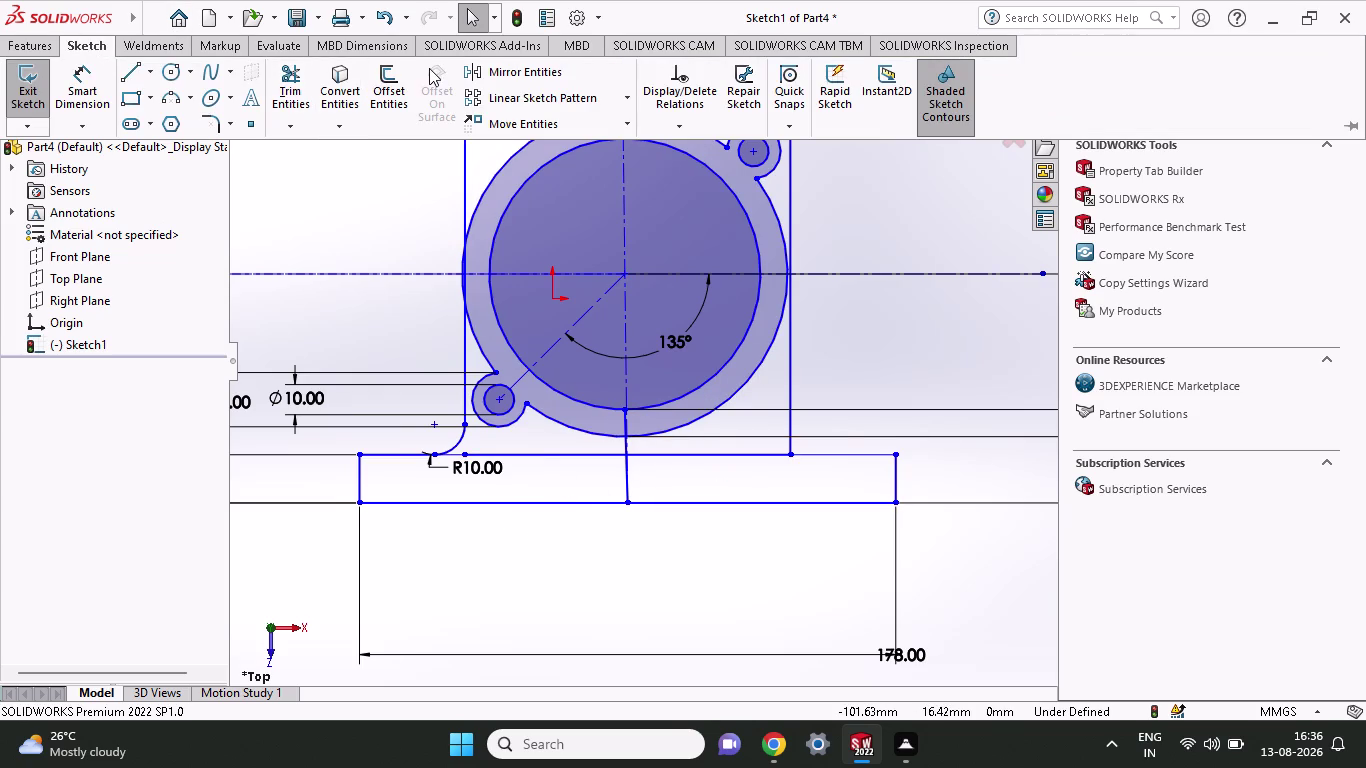
click(401, 85)
click(624, 481)
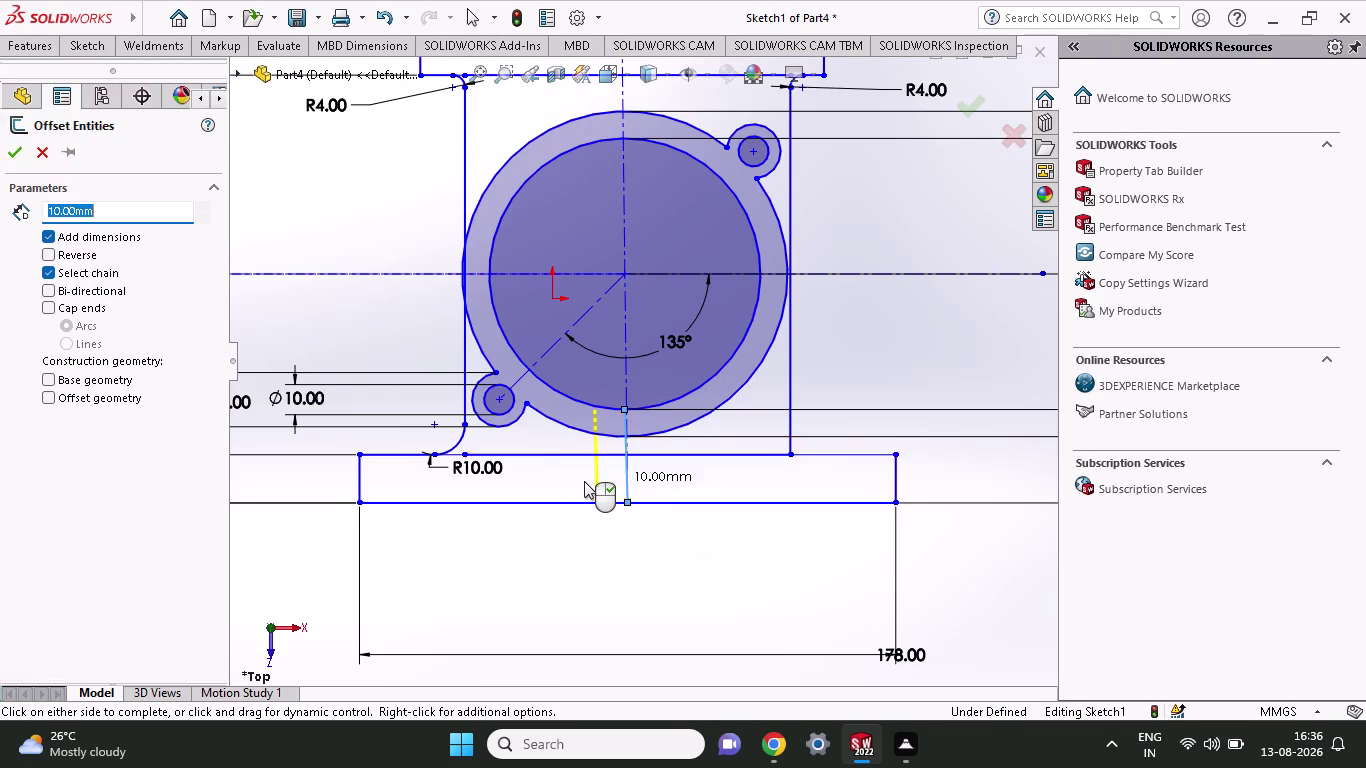
click(584, 481)
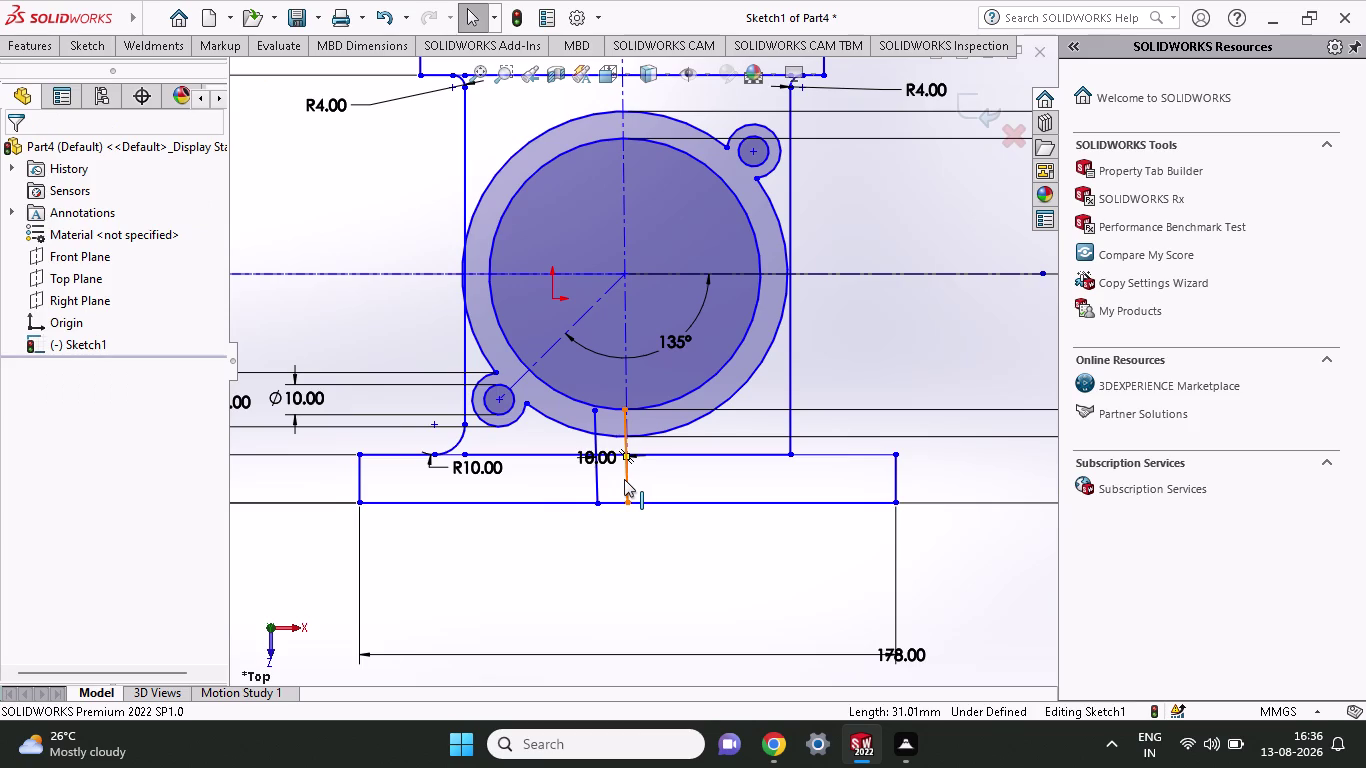
click(624, 479)
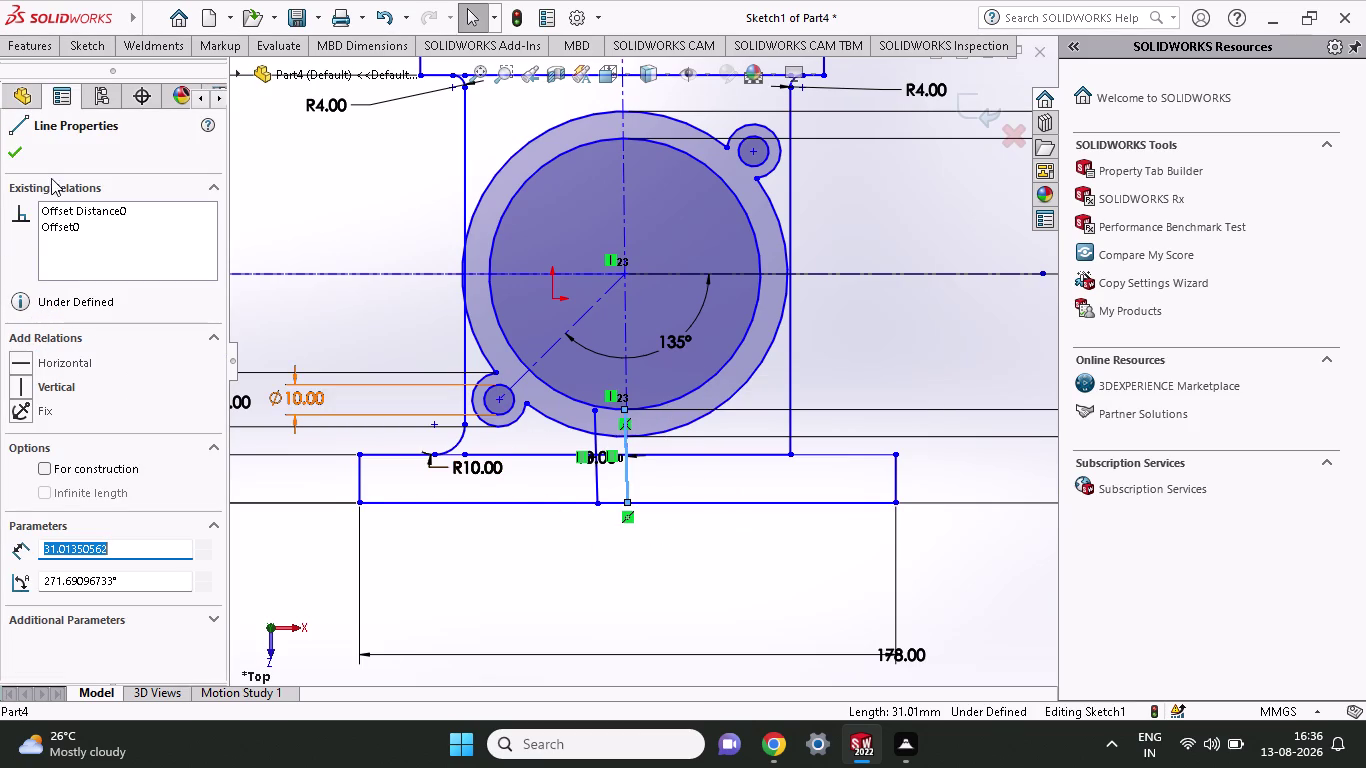
click(11, 148)
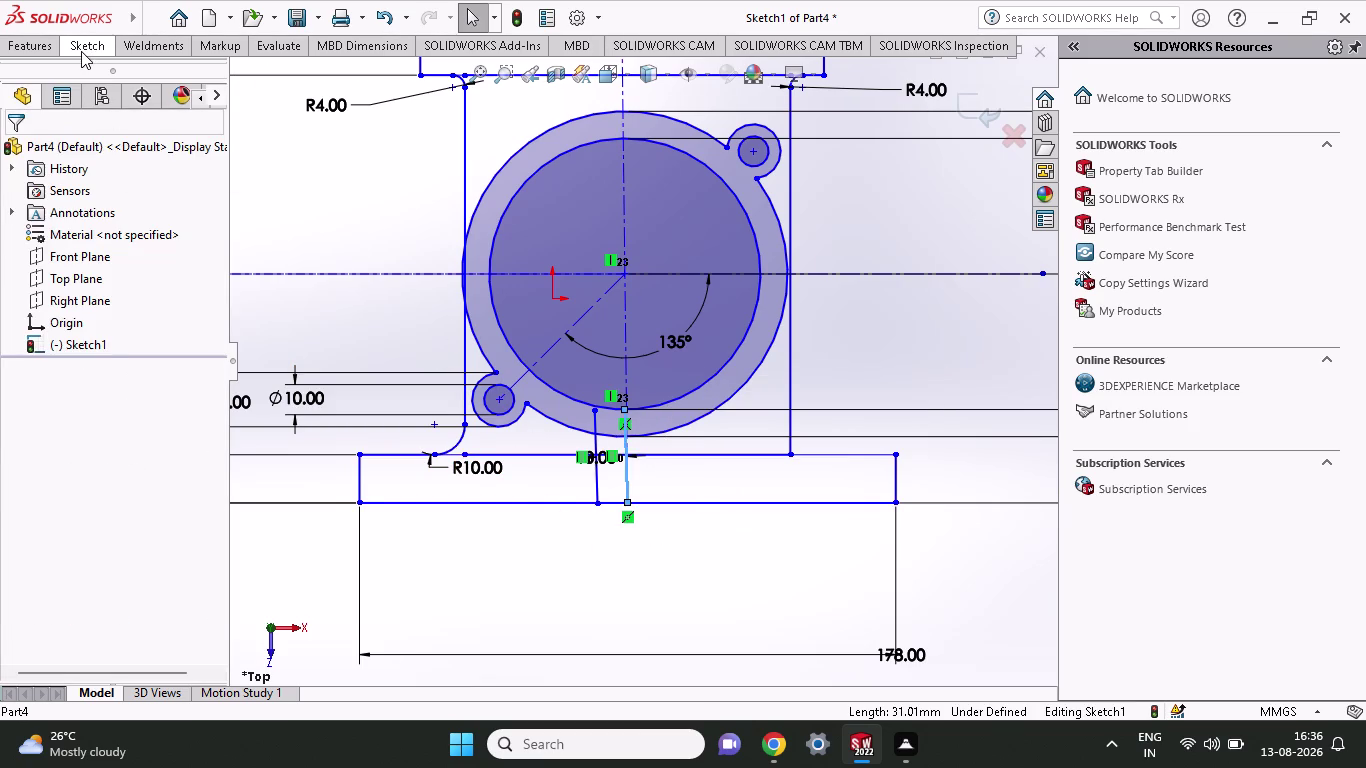
click(81, 51)
click(384, 83)
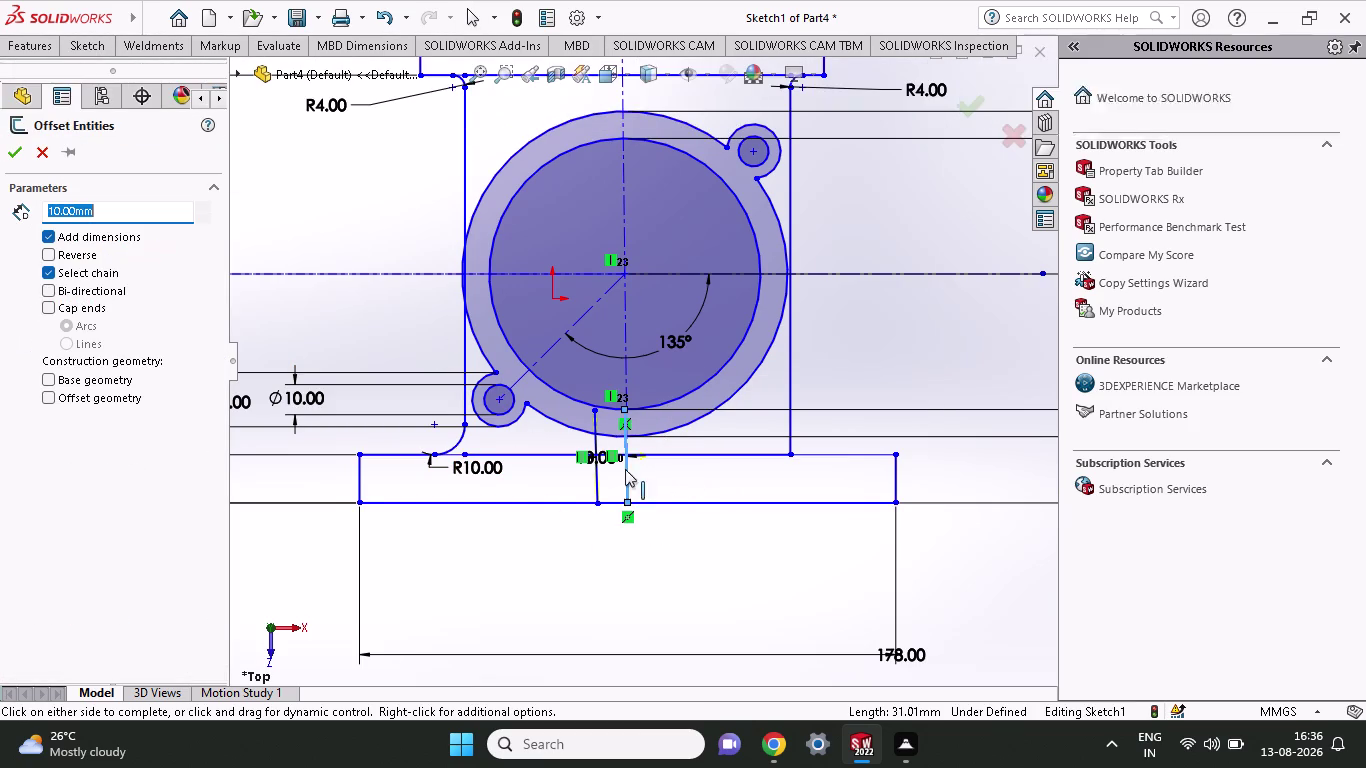
click(625, 469)
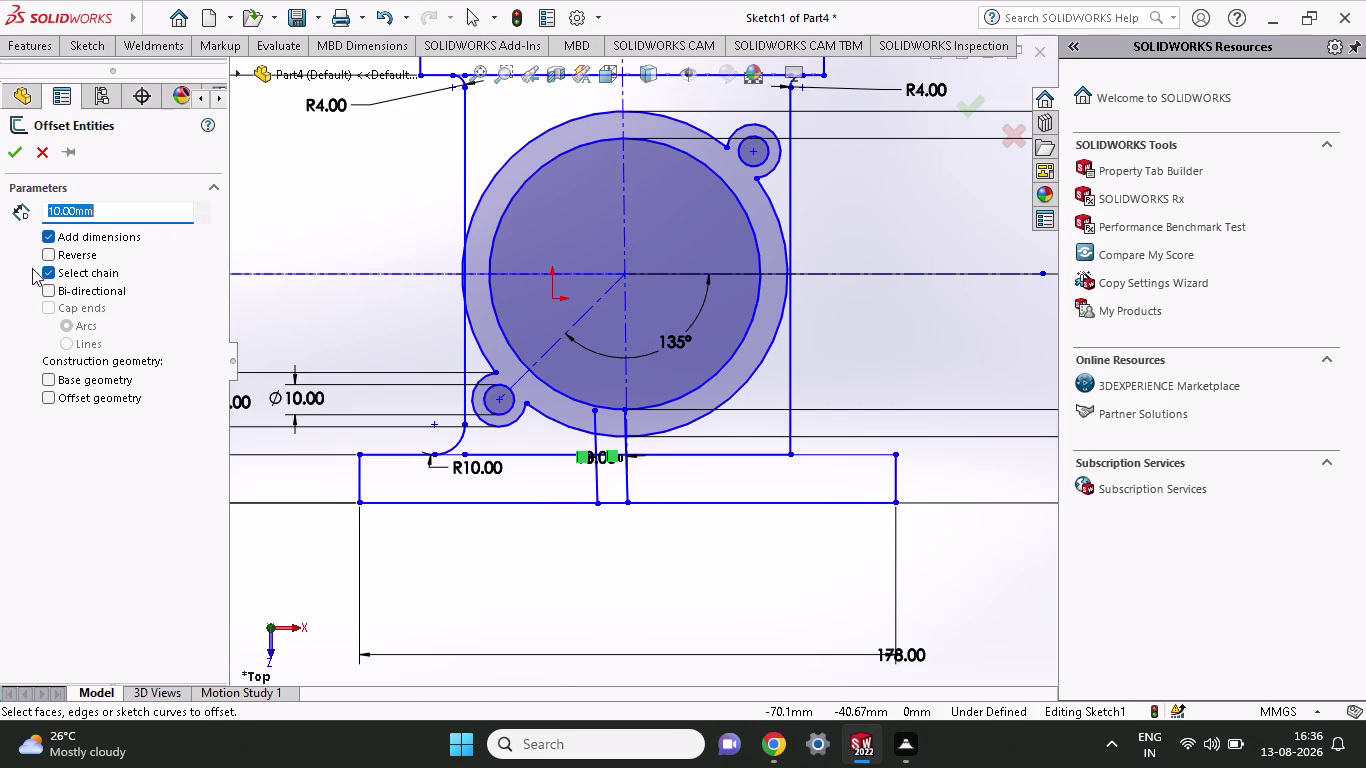
click(45, 254)
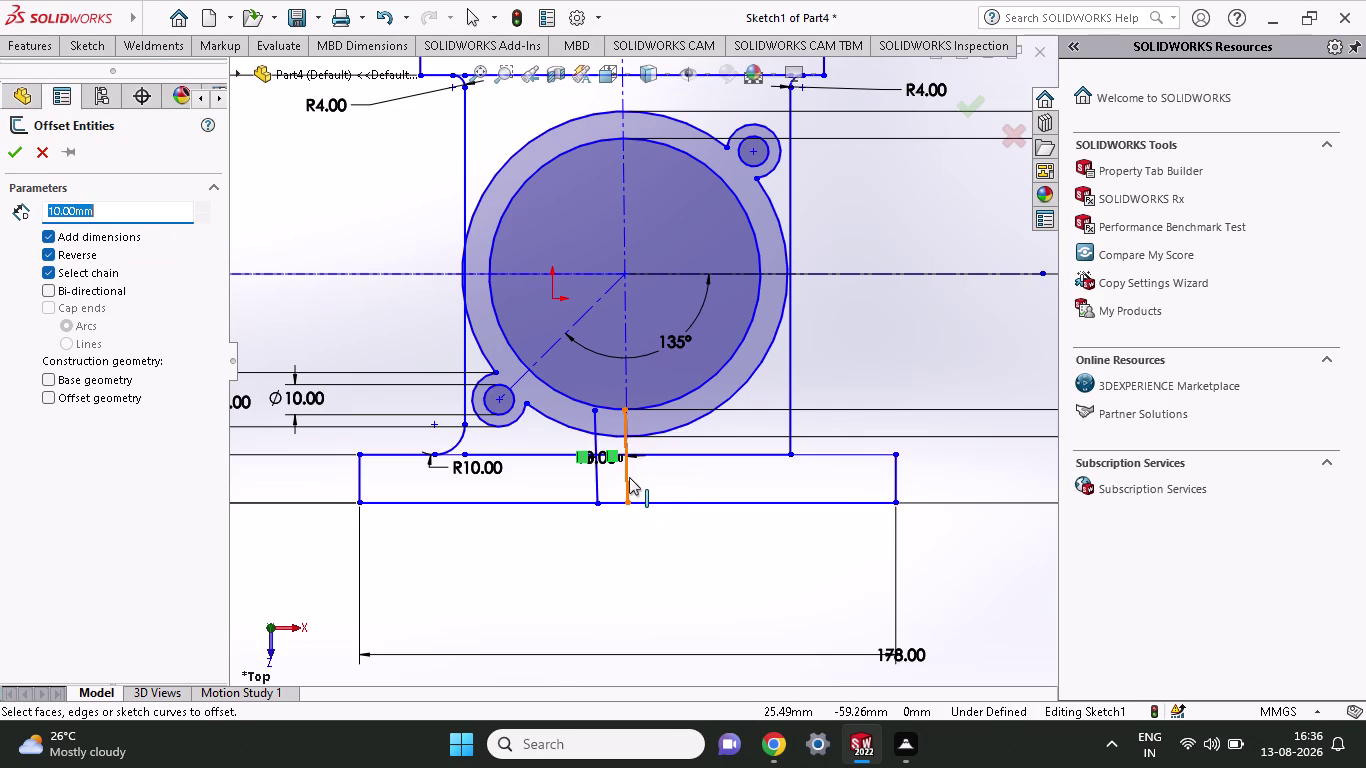
click(629, 477)
click(700, 475)
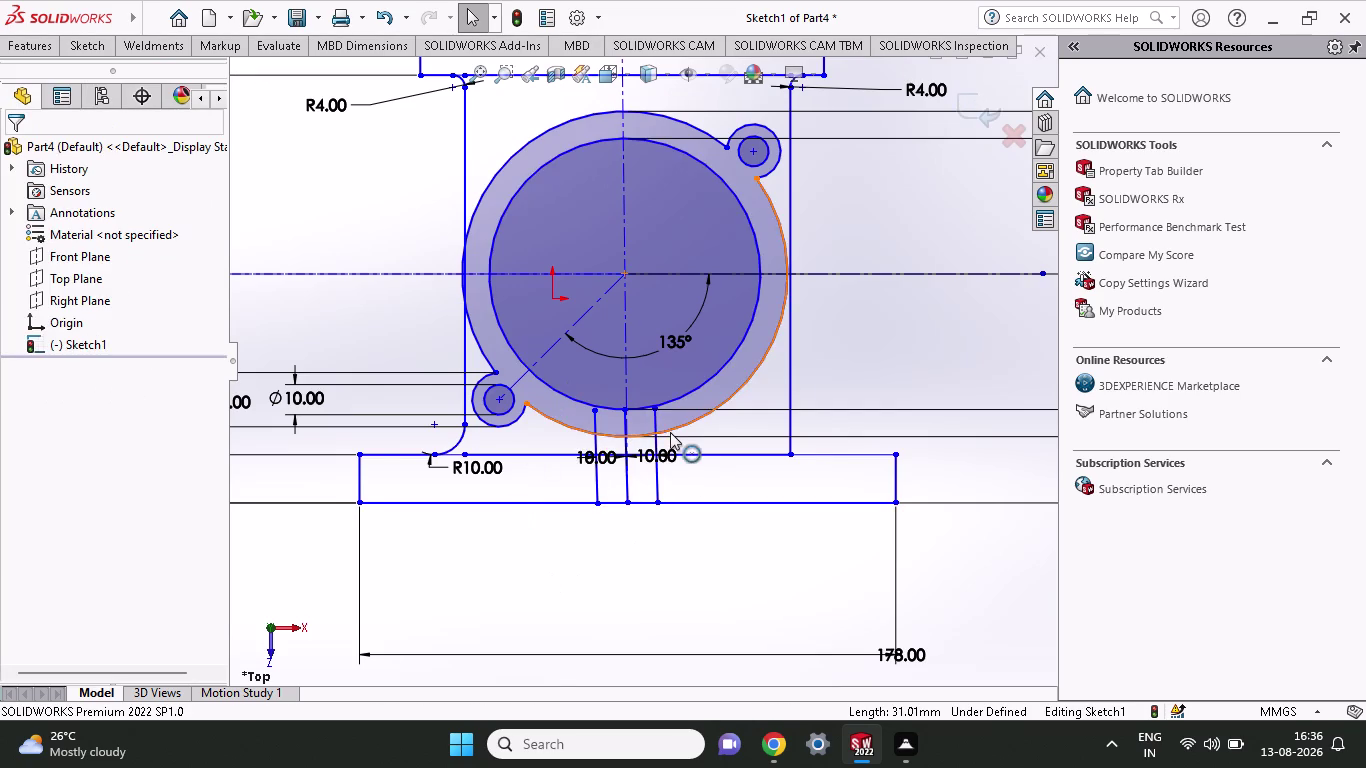
scroll(down, 3)
scroll(down, 3)
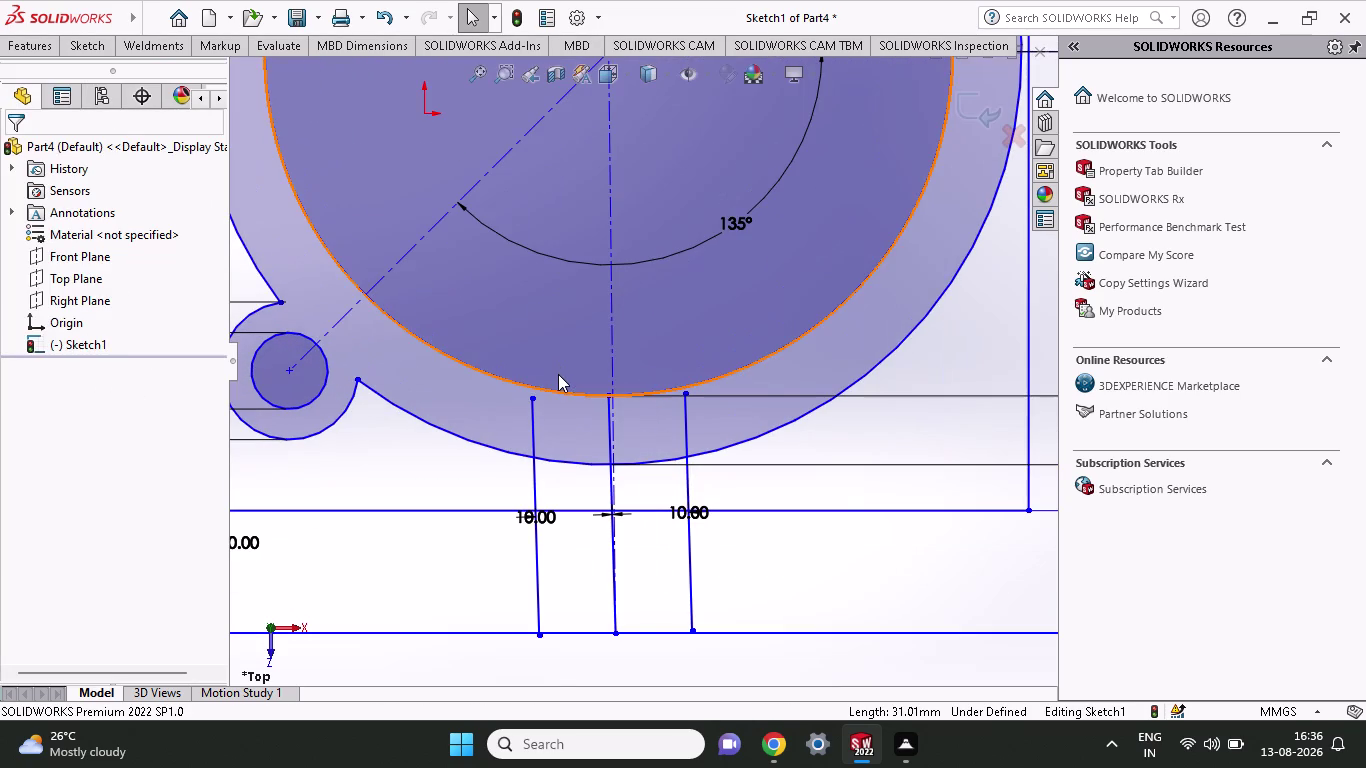
scroll(down, 3)
scroll(down, 3)
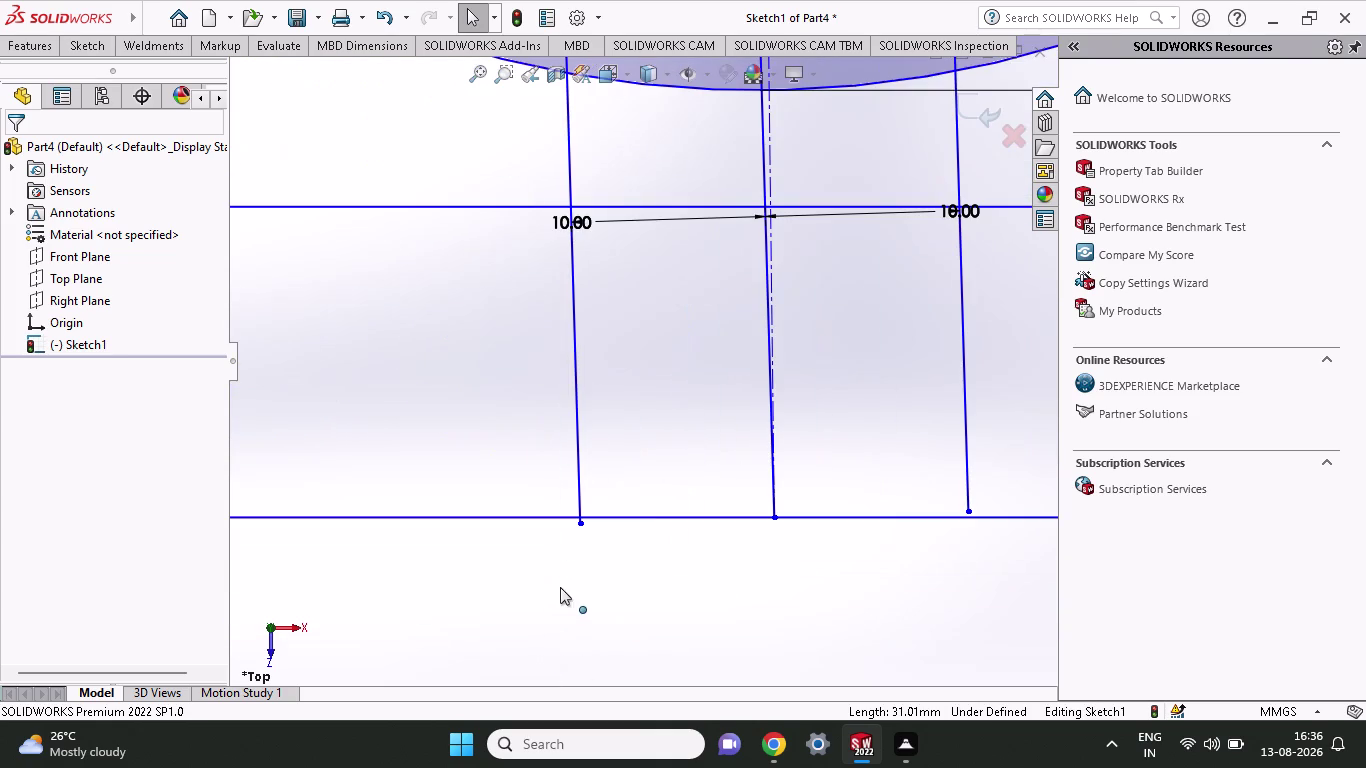
click(92, 44)
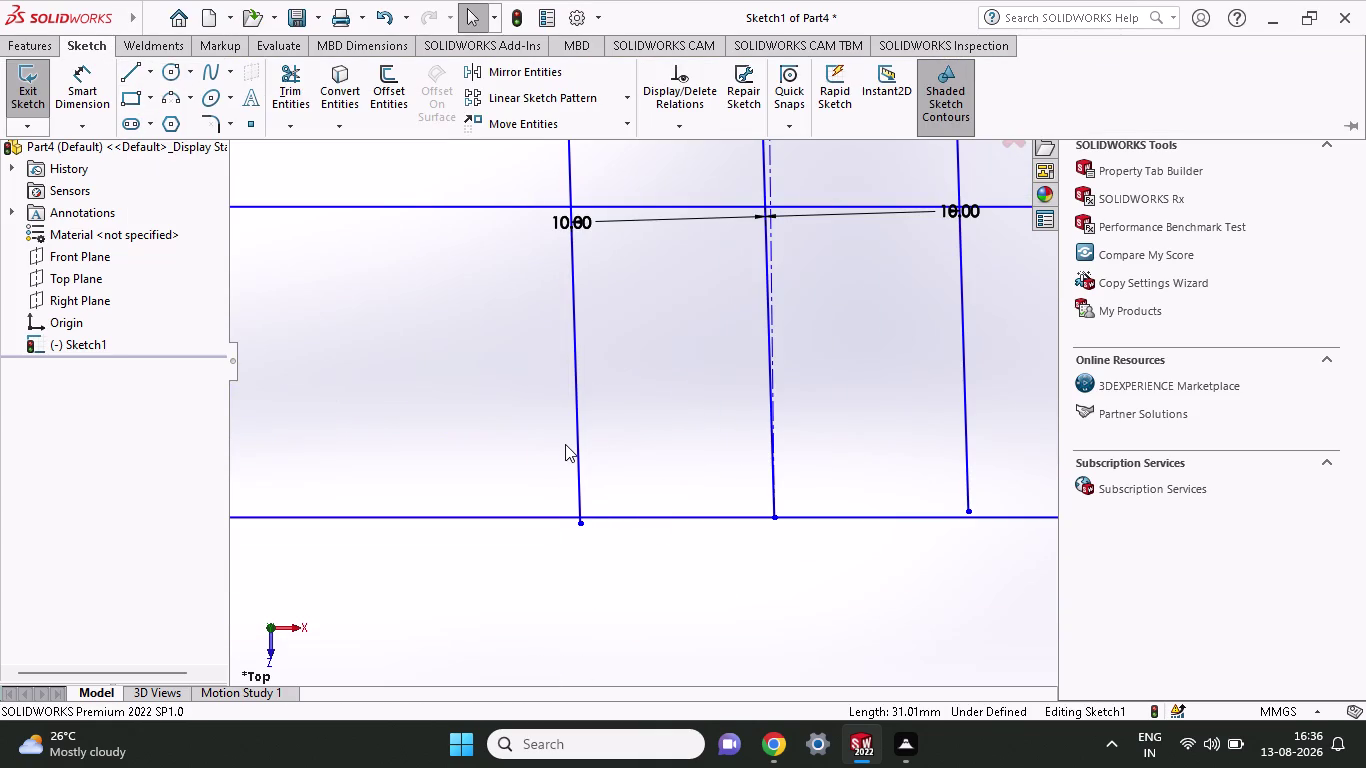
key(ctrl+z)
key(ctrl+z)
scroll(up, 3)
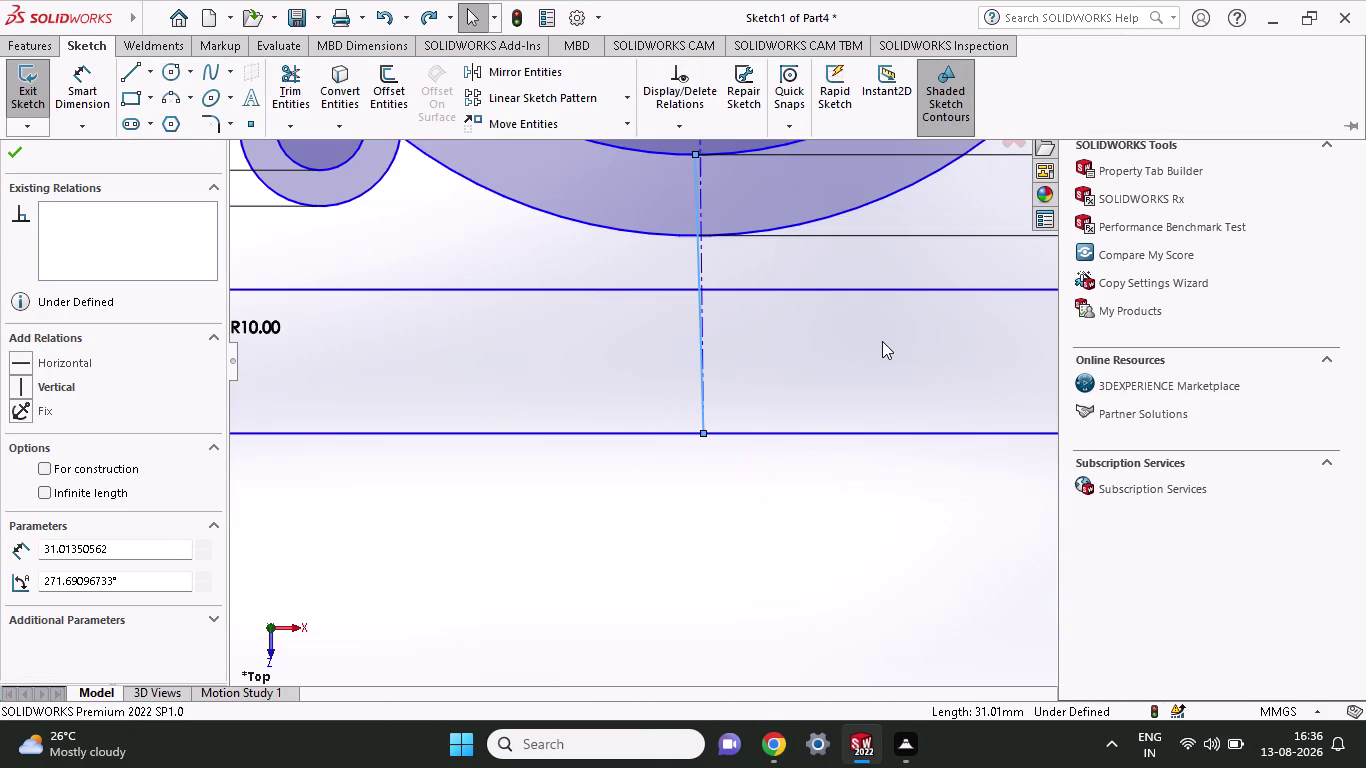
key(ctrl+z)
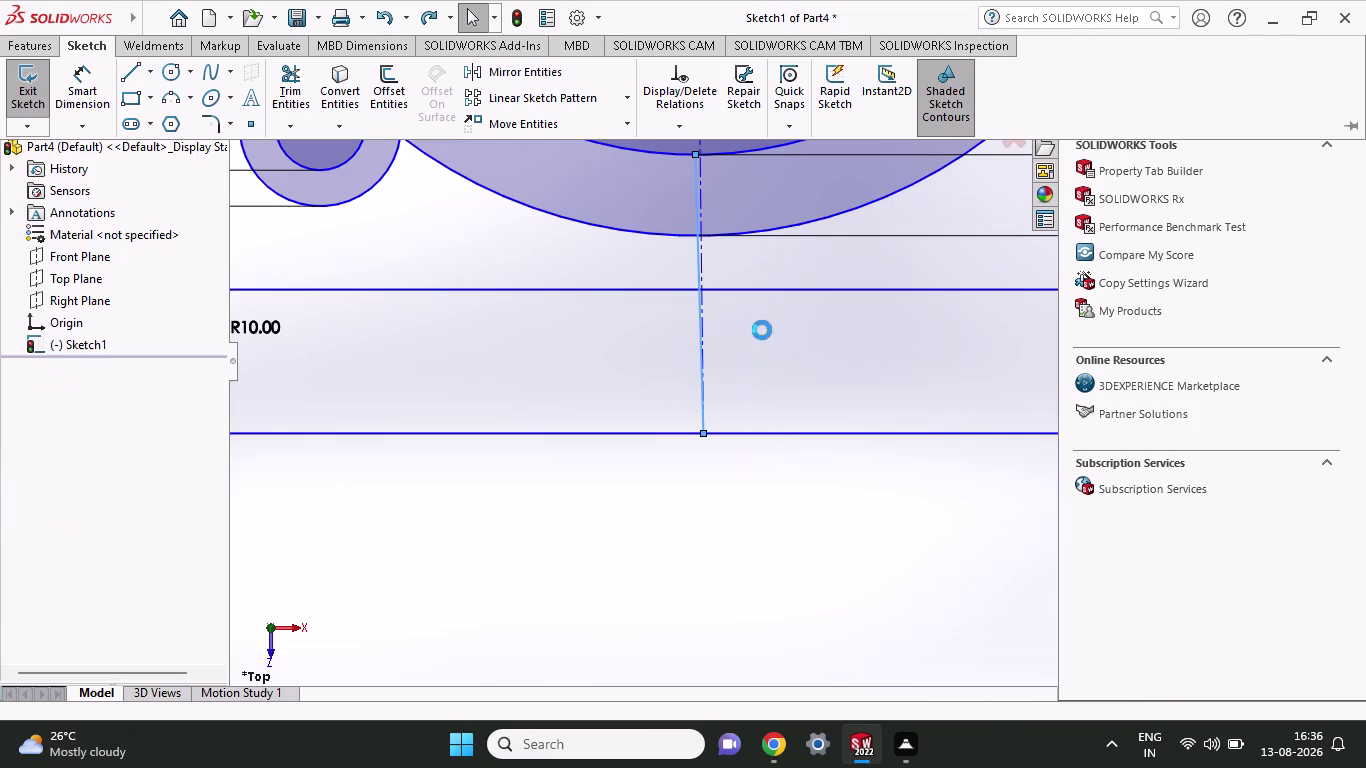
Start a line at the inner circle's bottom, cancel it, and zoom out.
scroll(down, 3)
scroll(up, 3)
scroll(down, 3)
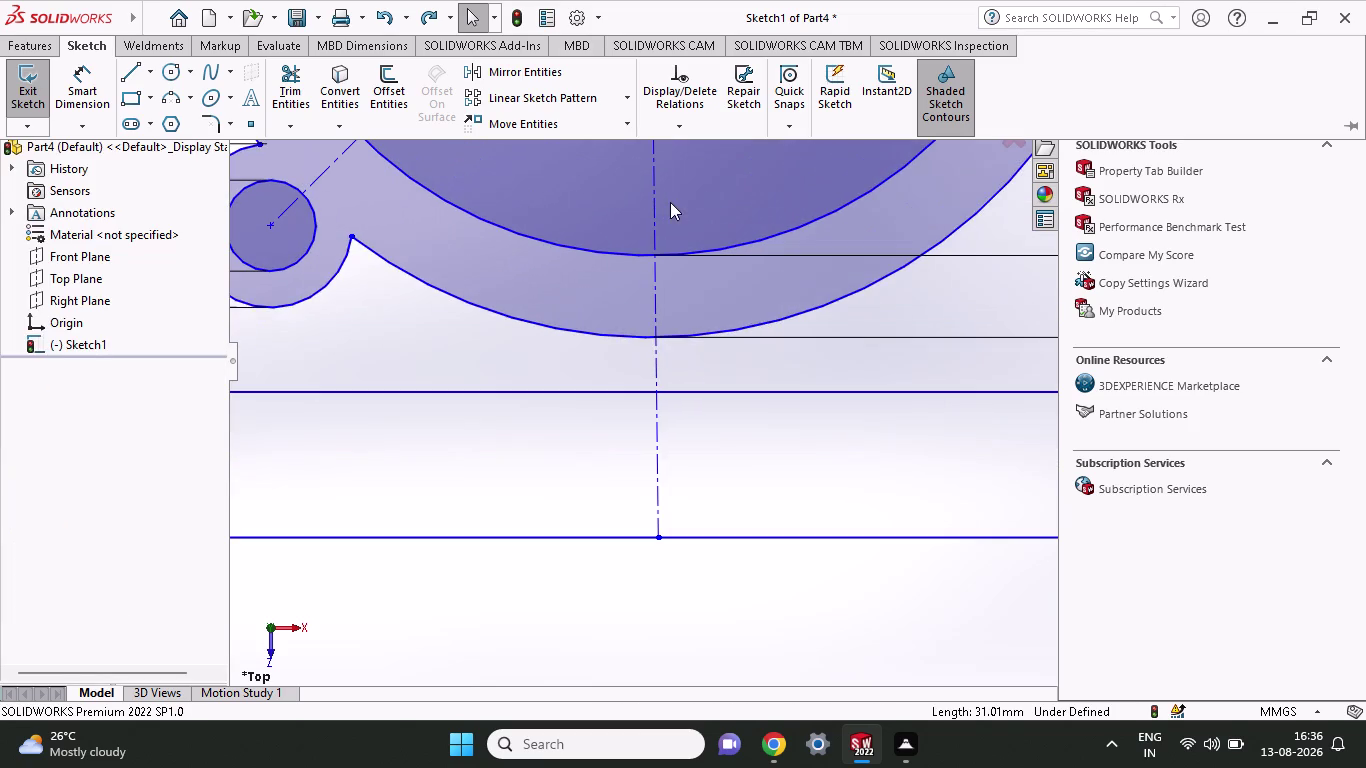
click(127, 69)
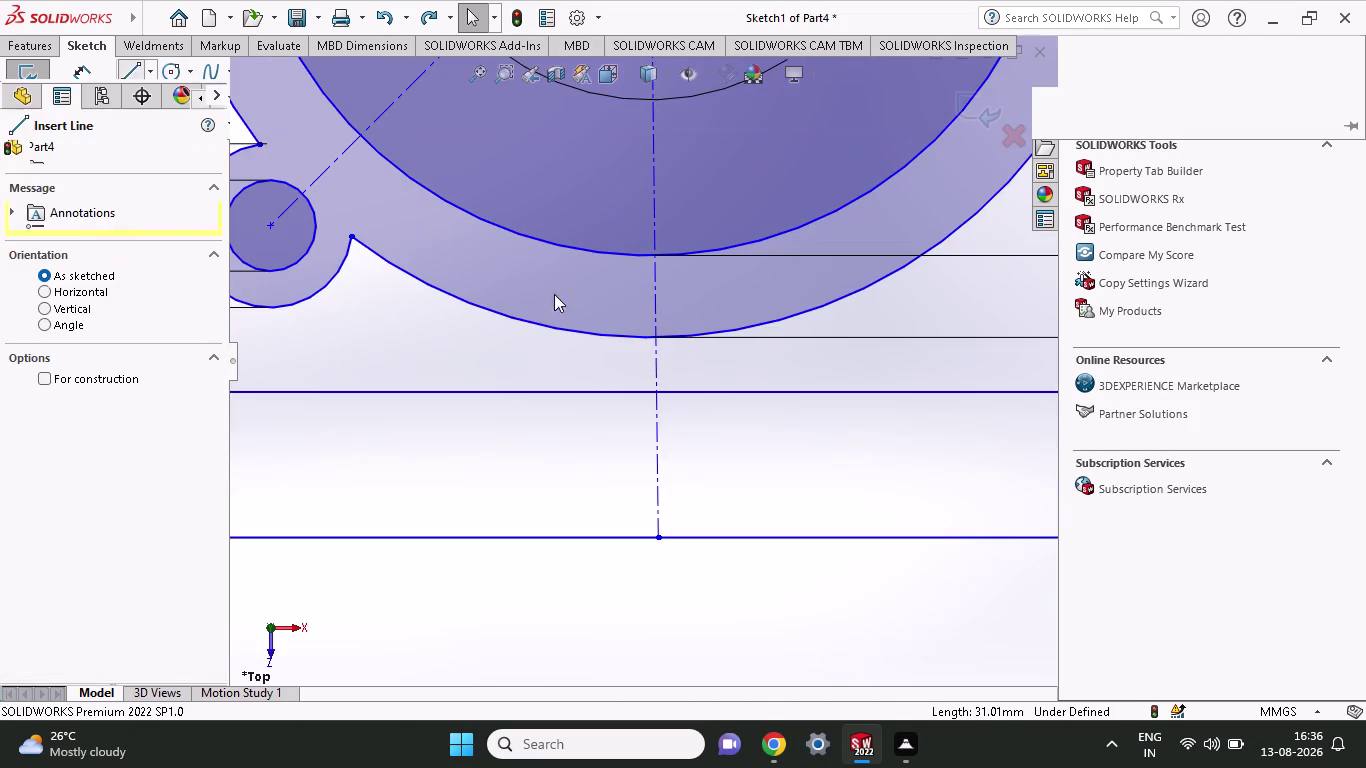
click(655, 256)
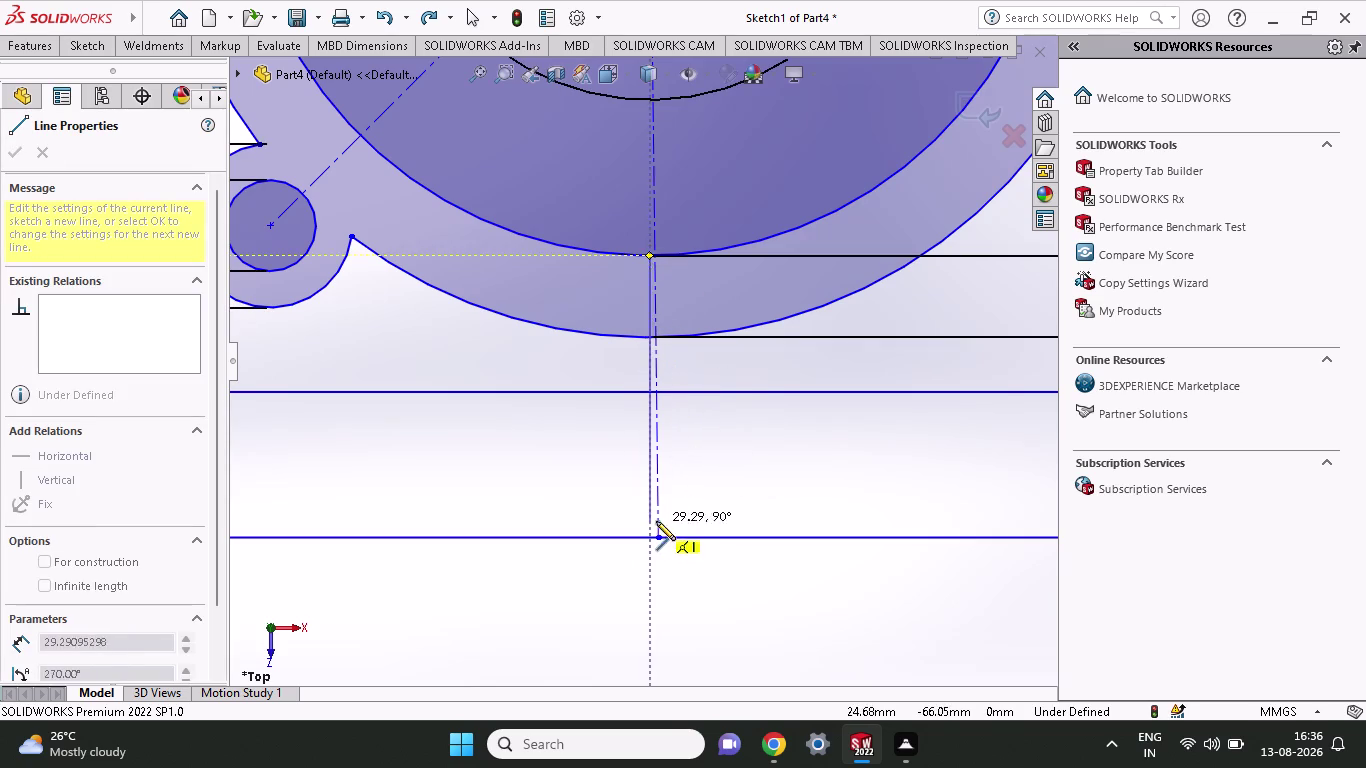
key(Escape)
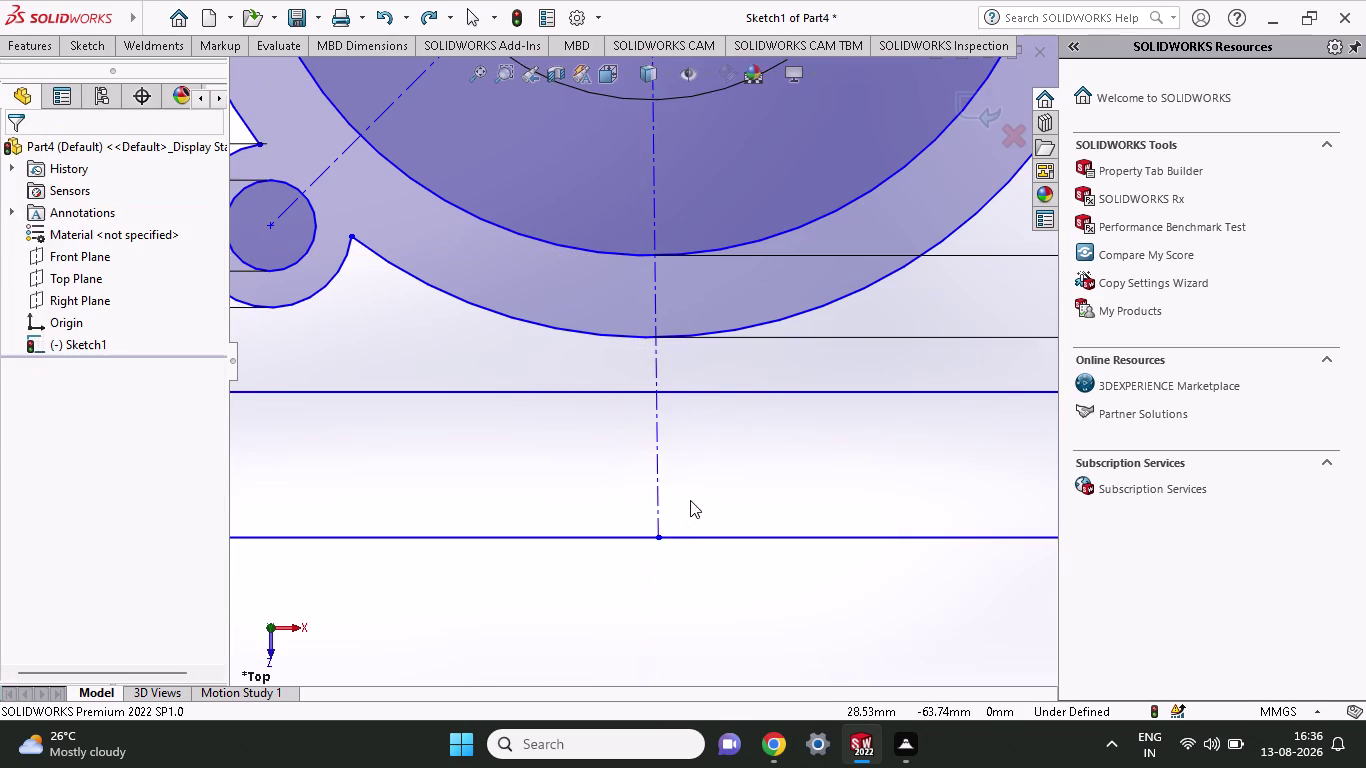
scroll(up, 3)
scroll(up, 3)
scroll(up, 3)
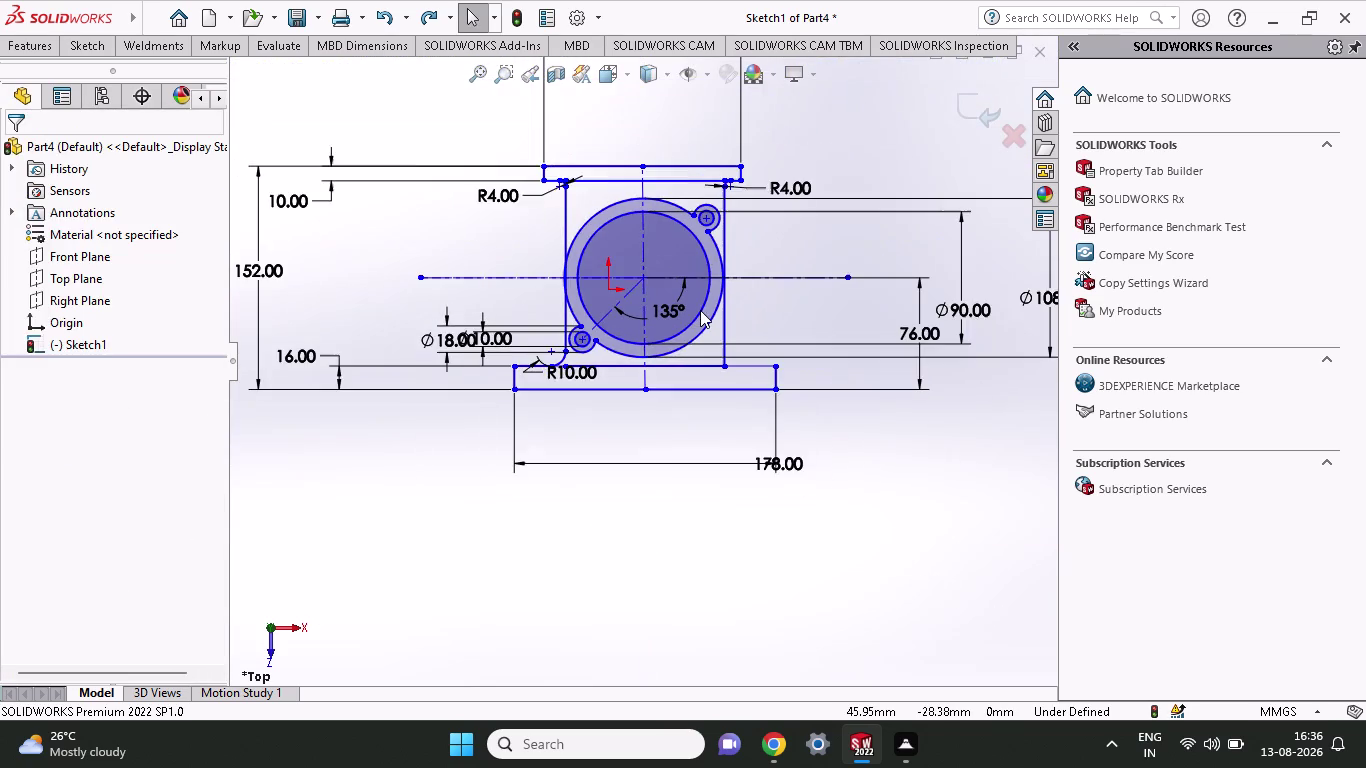
scroll(down, 3)
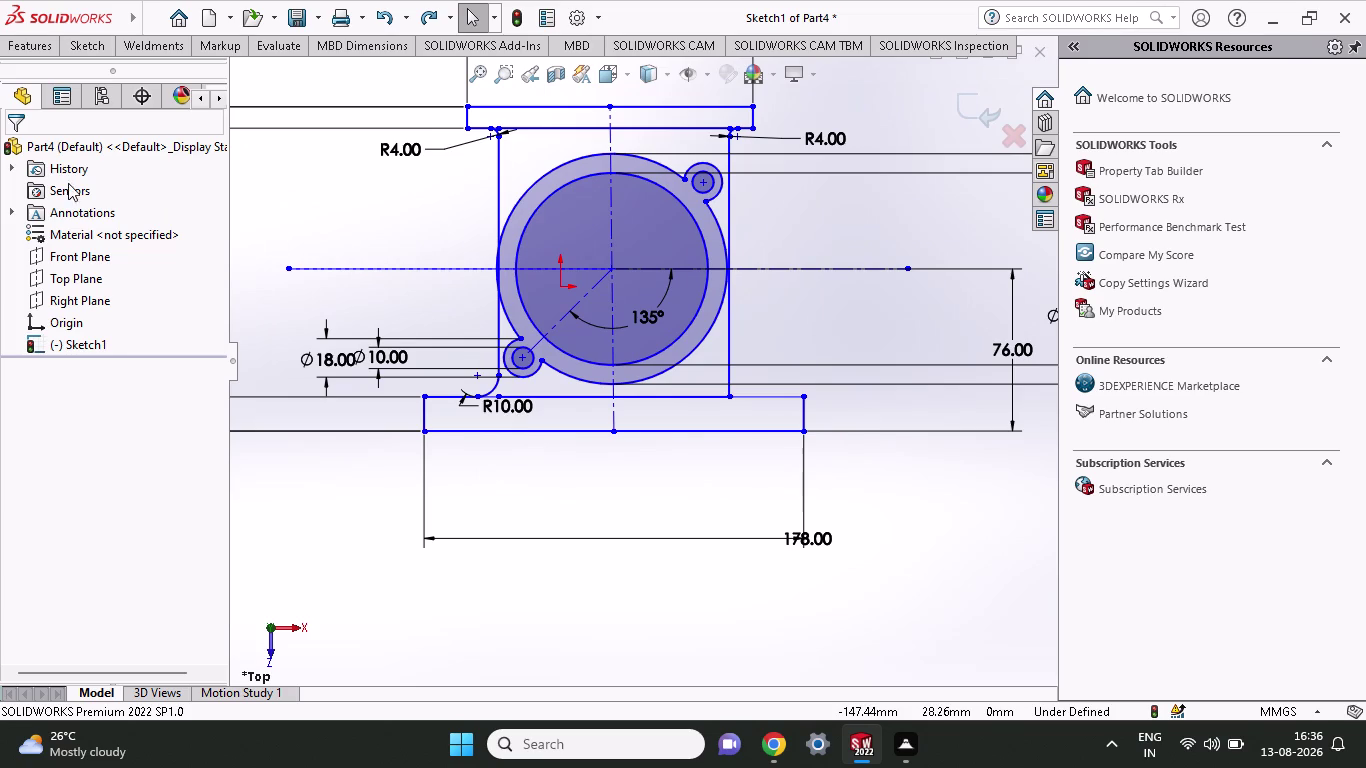
click(89, 49)
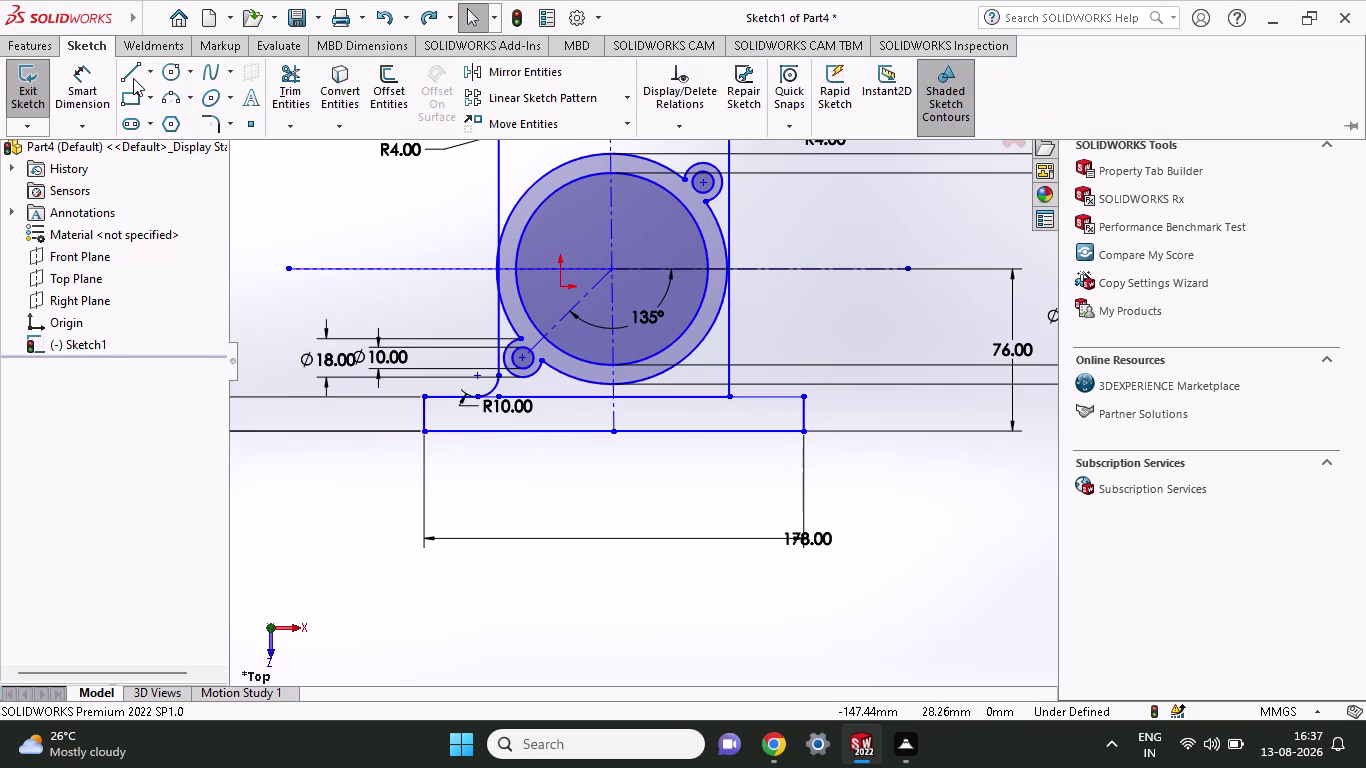
Sketch a vertical line between the inner circle and the base's top edge.
click(133, 78)
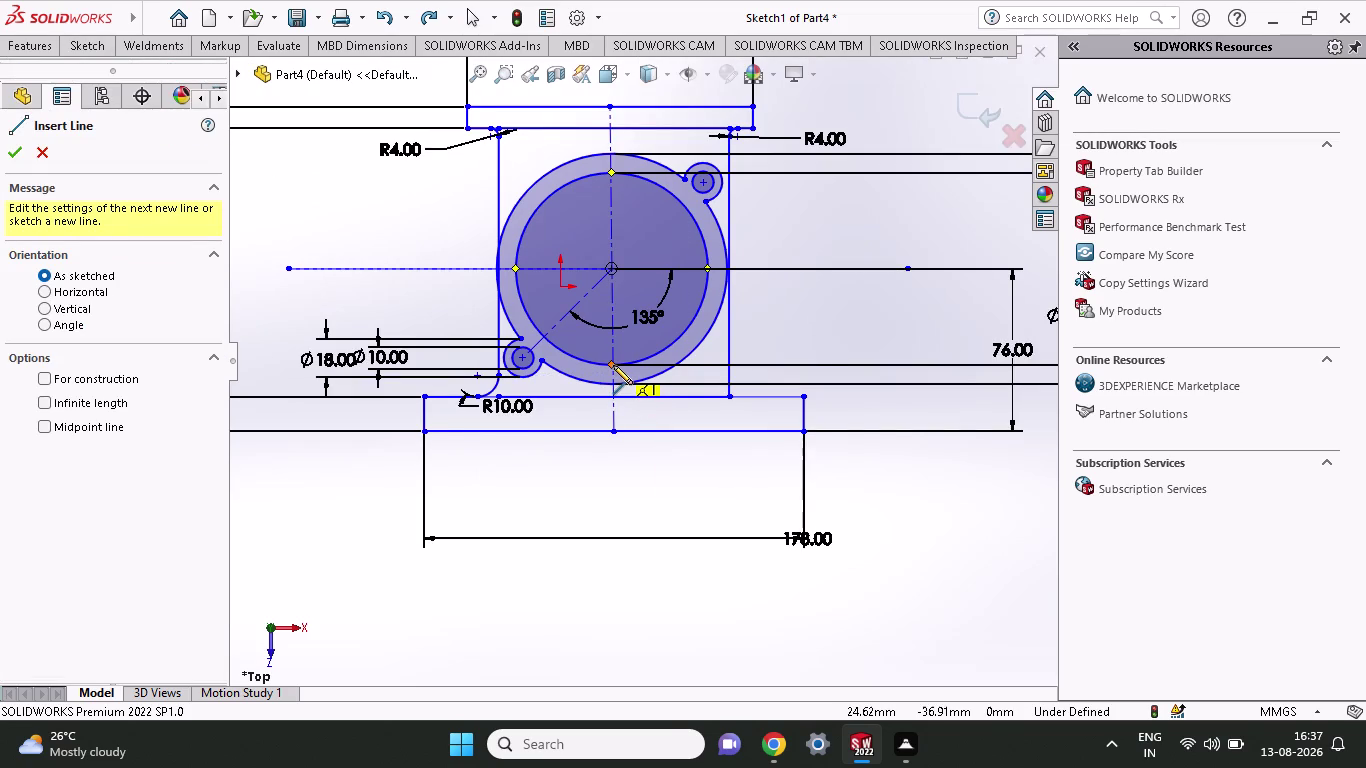
scroll(down, 3)
scroll(down, 3)
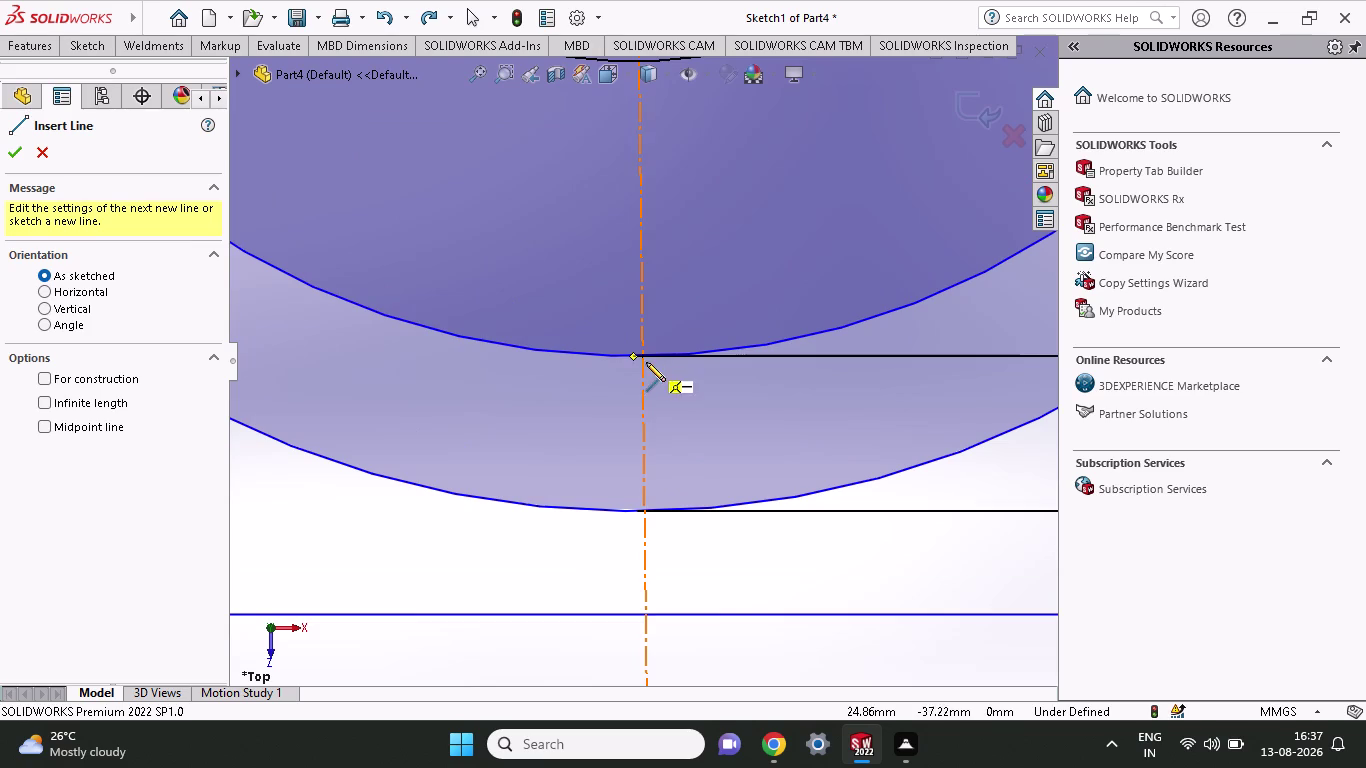
click(642, 355)
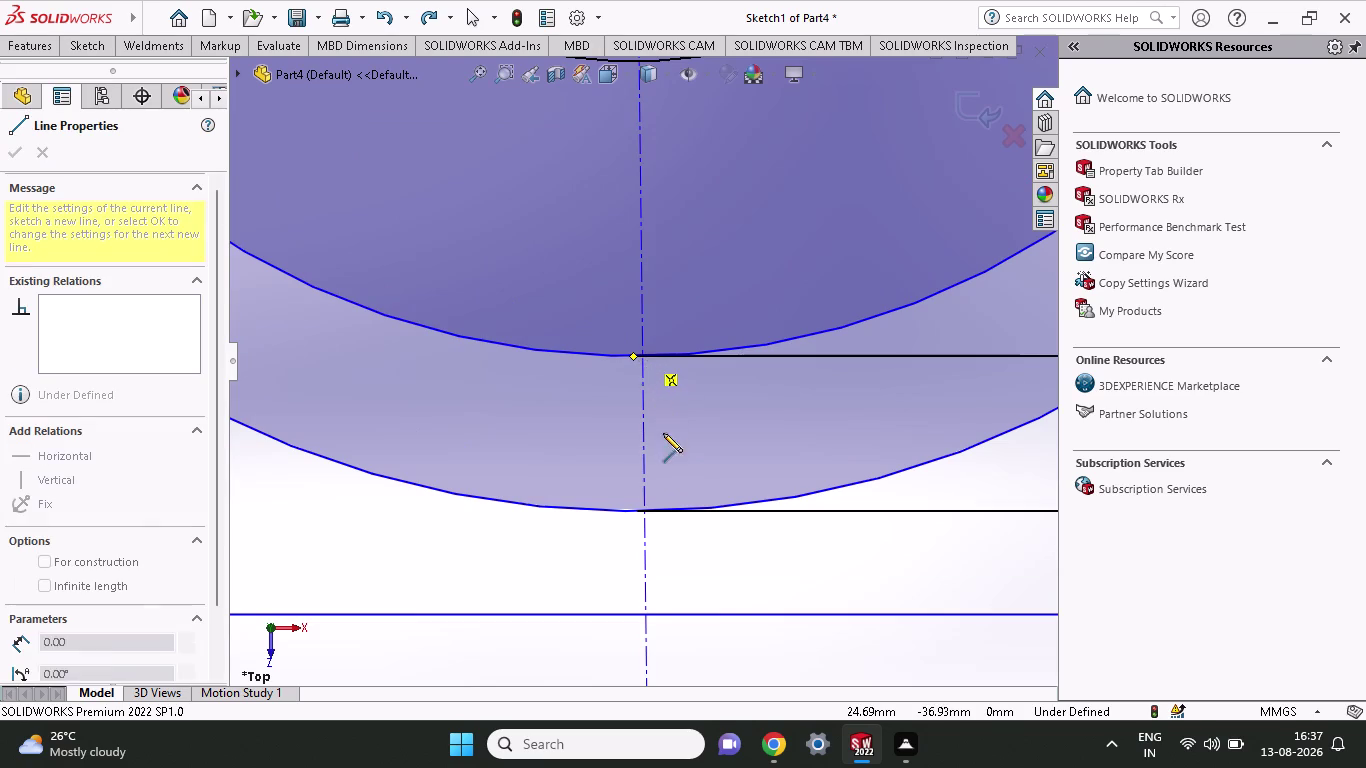
click(643, 612)
scroll(up, 3)
scroll(up, 3)
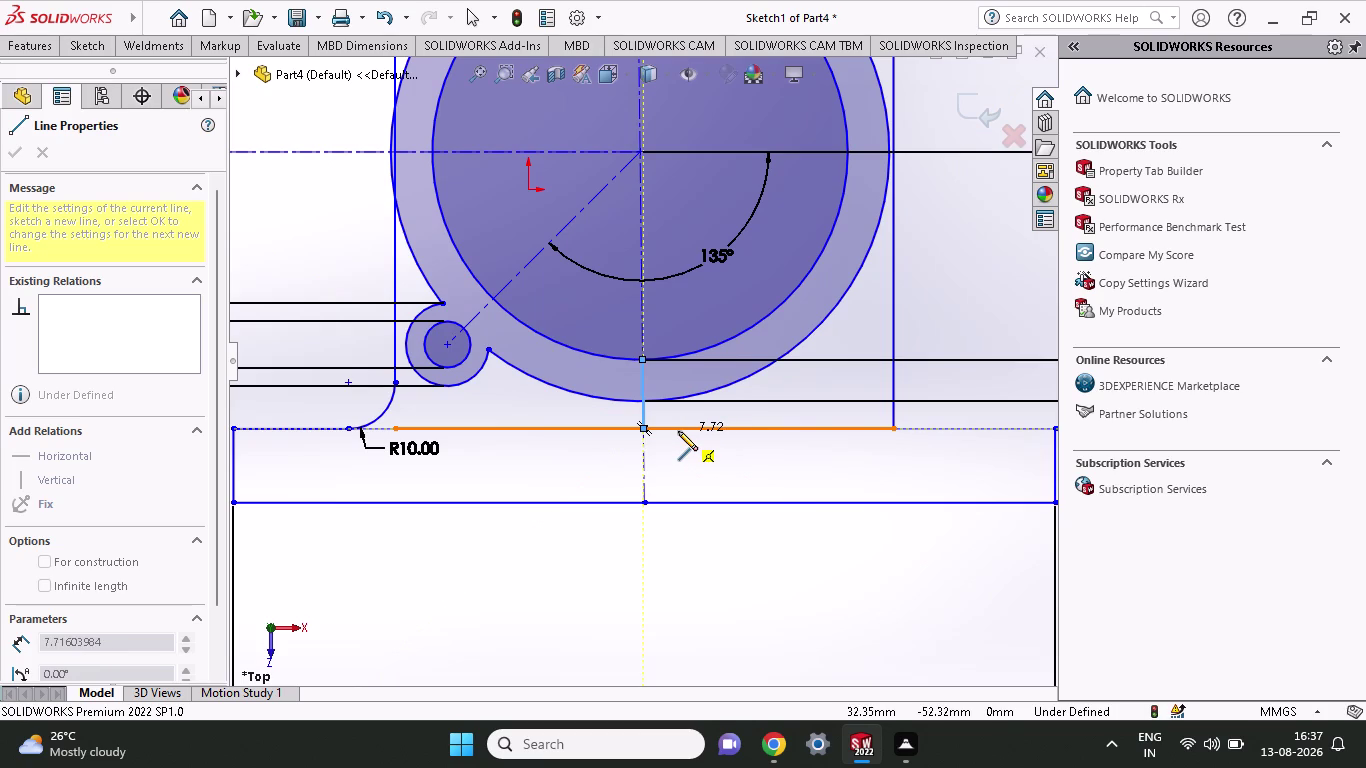
click(678, 431)
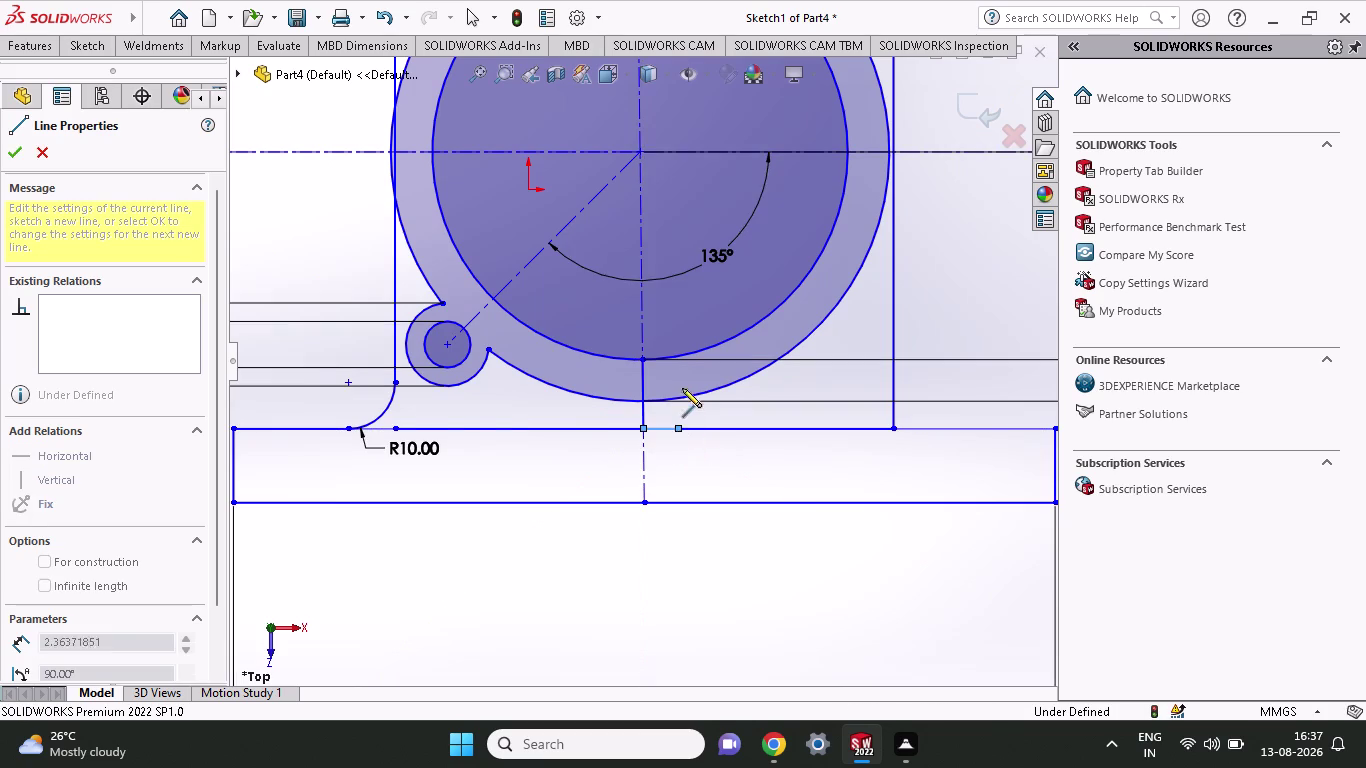
click(680, 334)
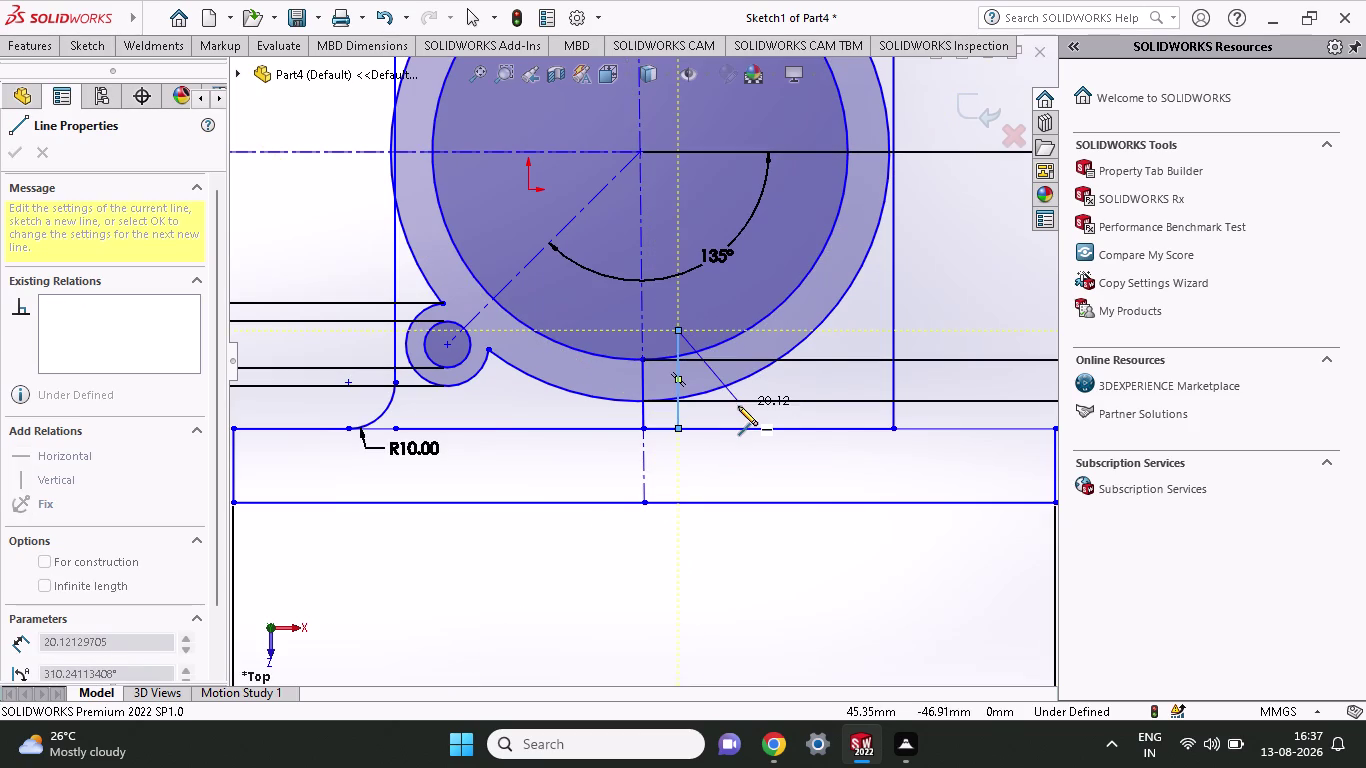
key(Return)
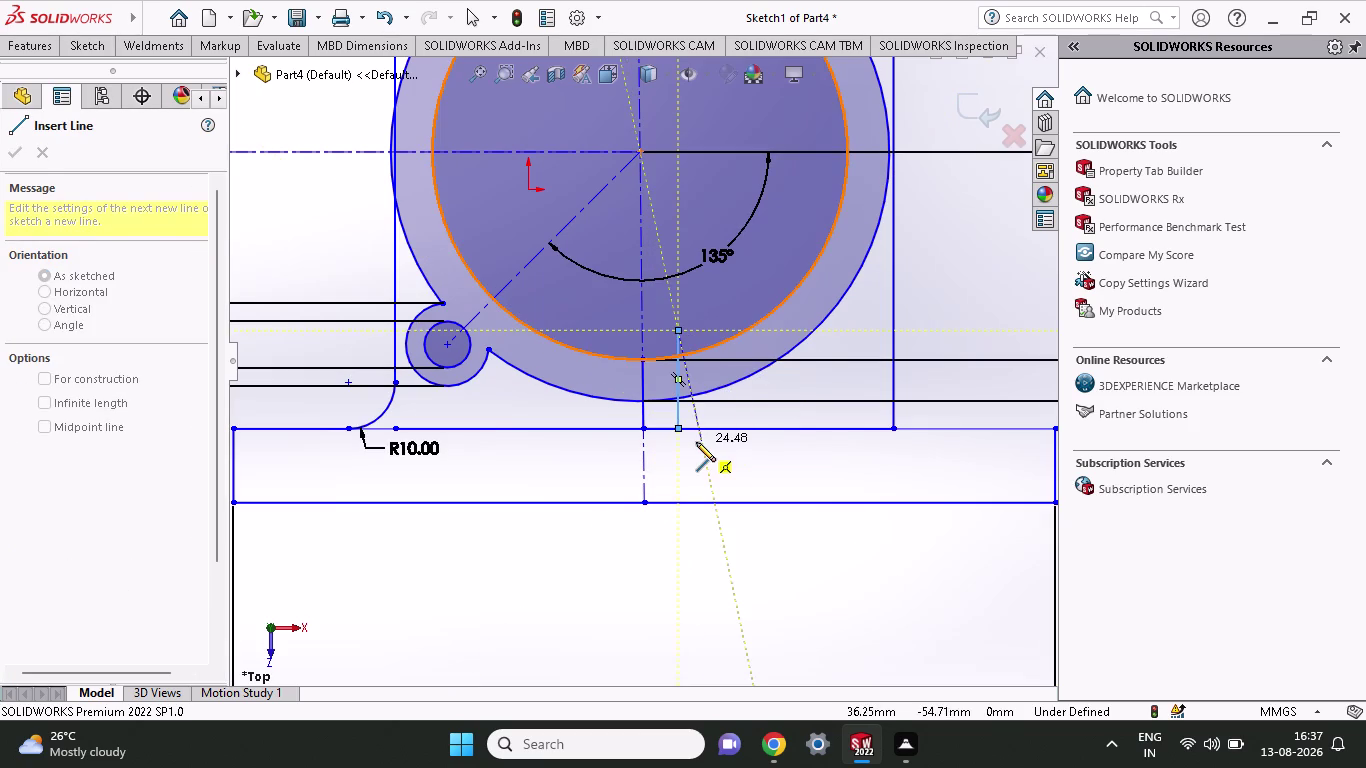
key(Return)
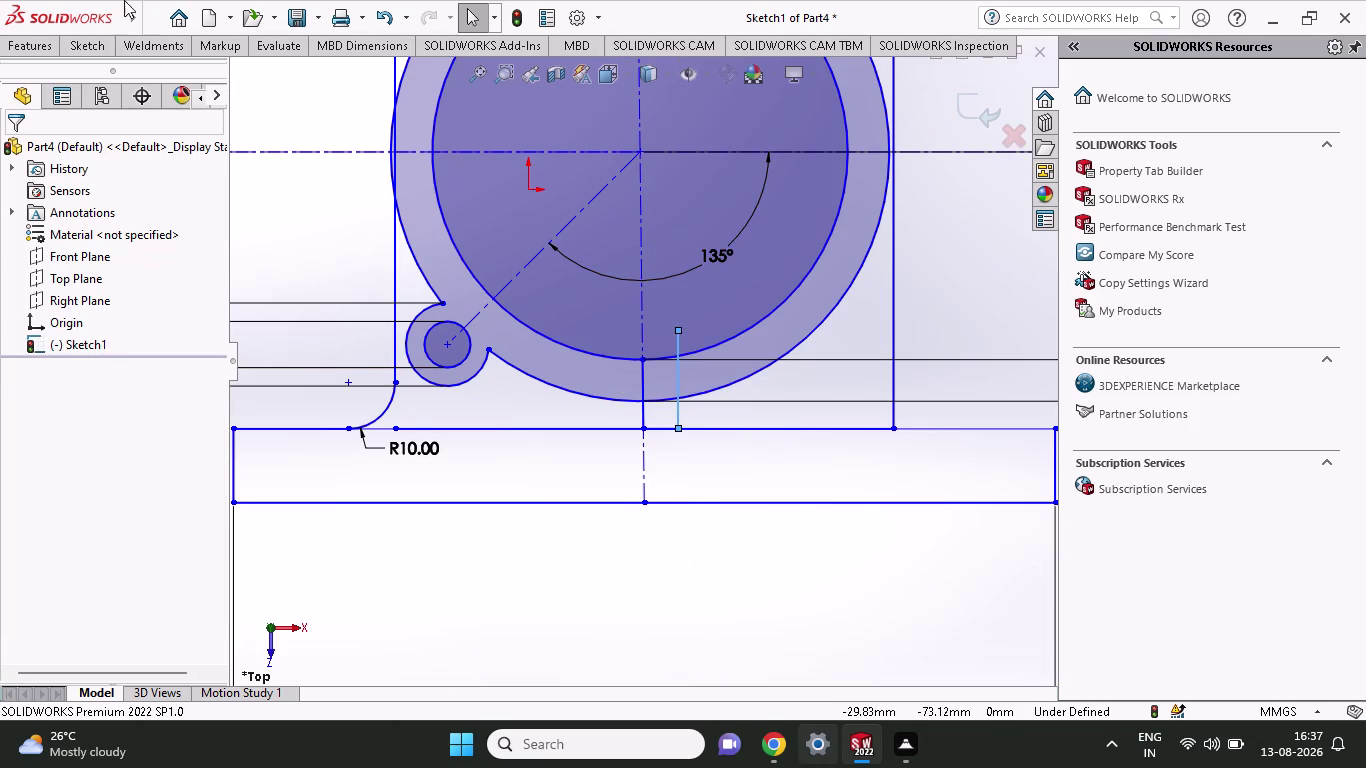
Draw the left rib line from the base edge up past the inner circle.
click(85, 48)
click(137, 82)
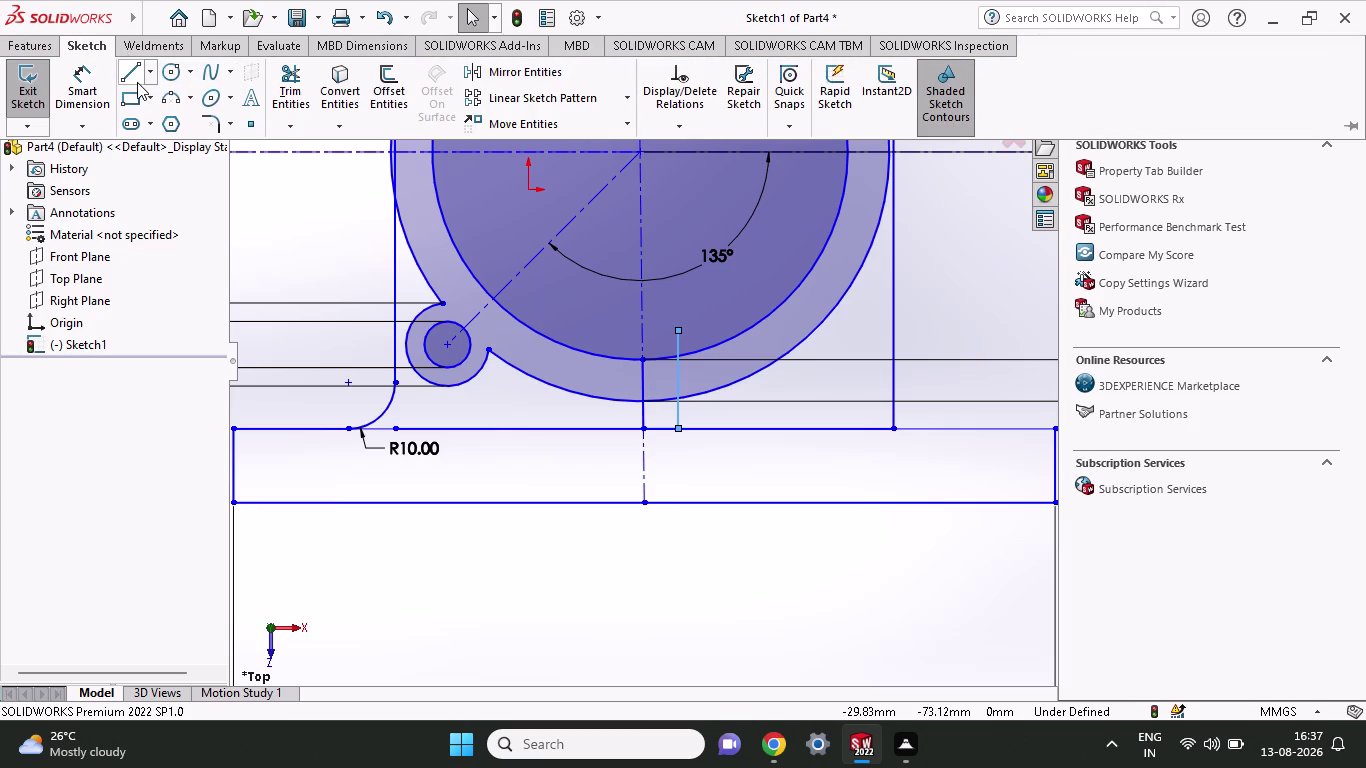
click(607, 430)
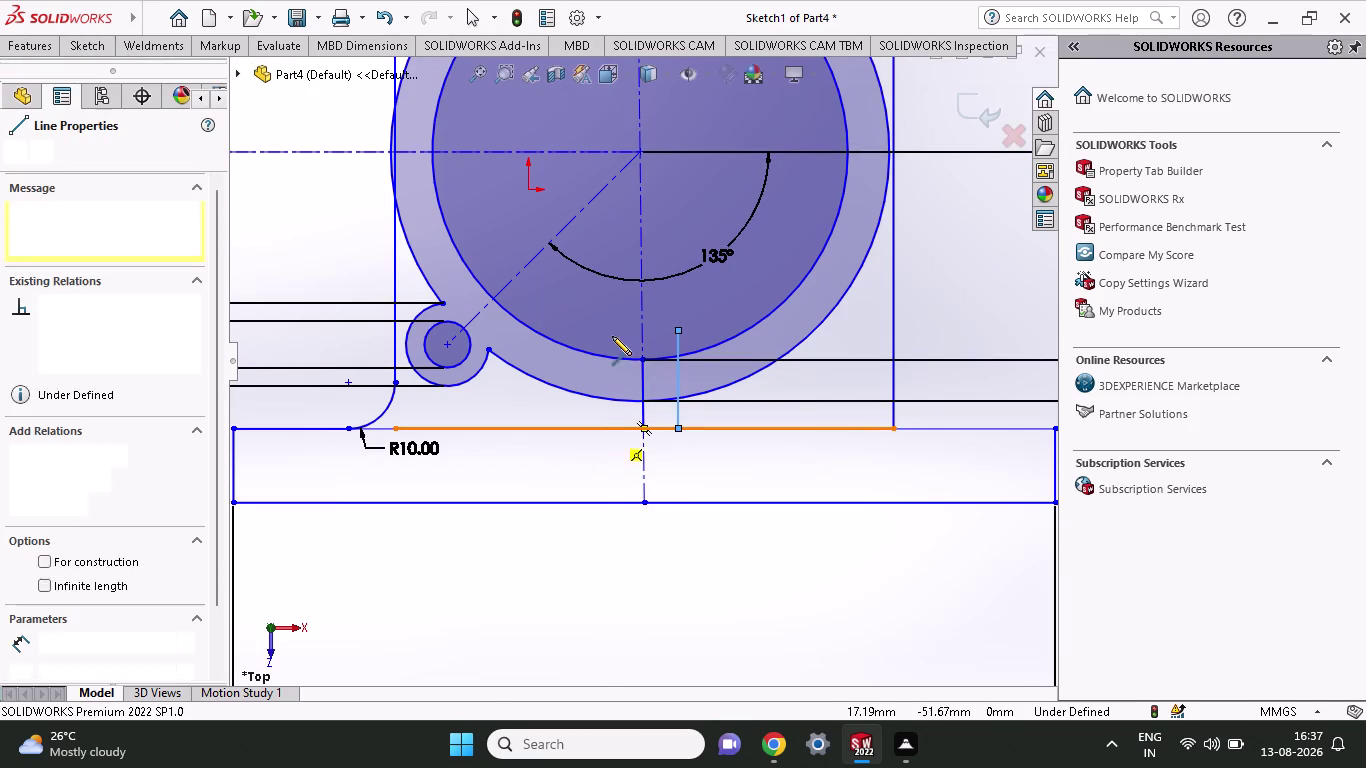
click(605, 328)
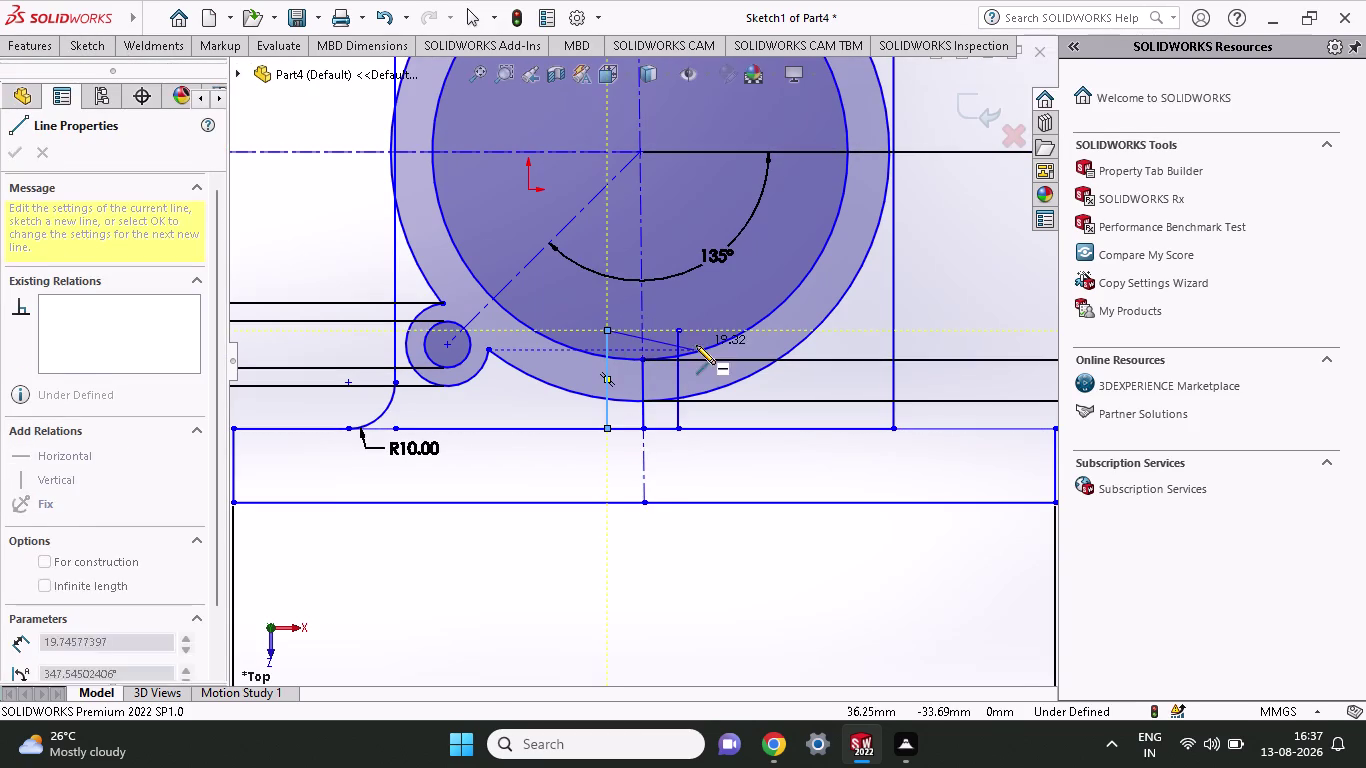
key(Return)
key(Return)
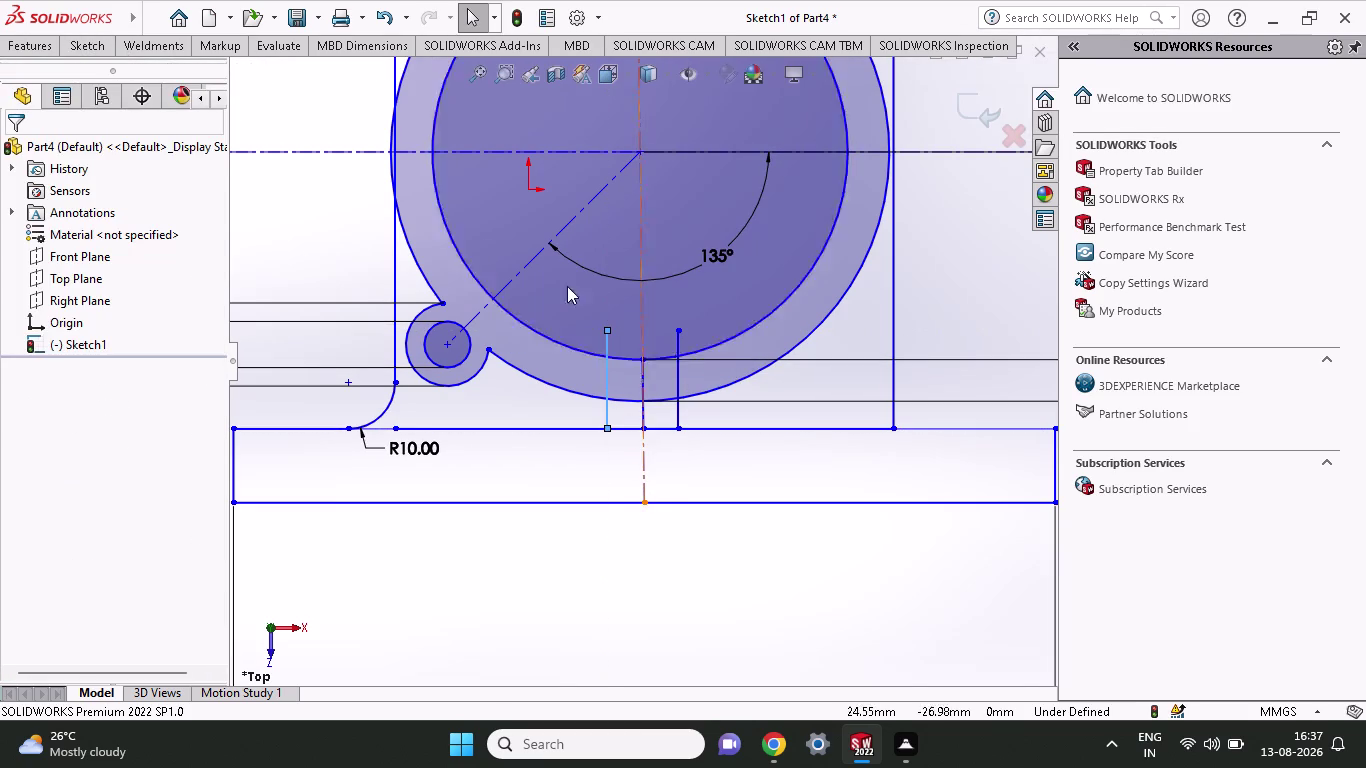
Trim the rib line's end back to the inner circle.
click(69, 36)
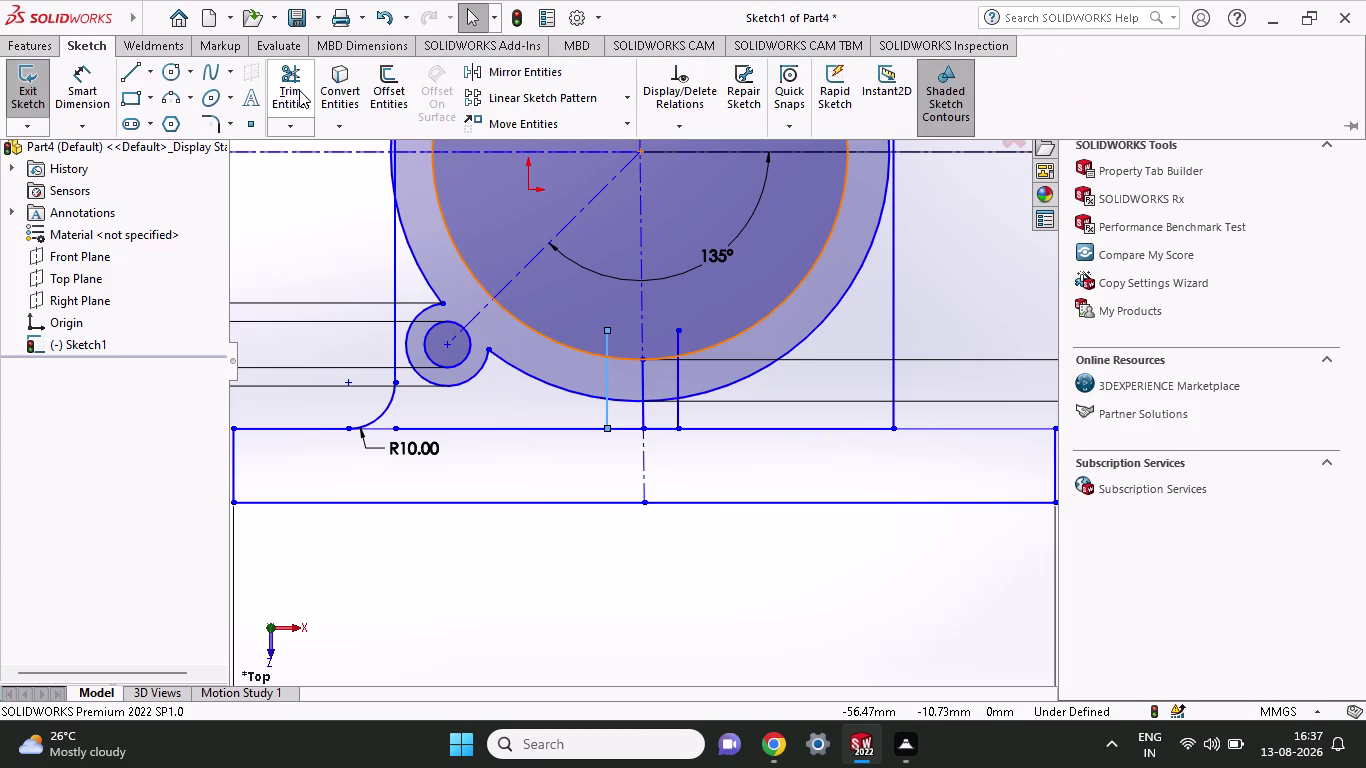
click(299, 90)
click(605, 342)
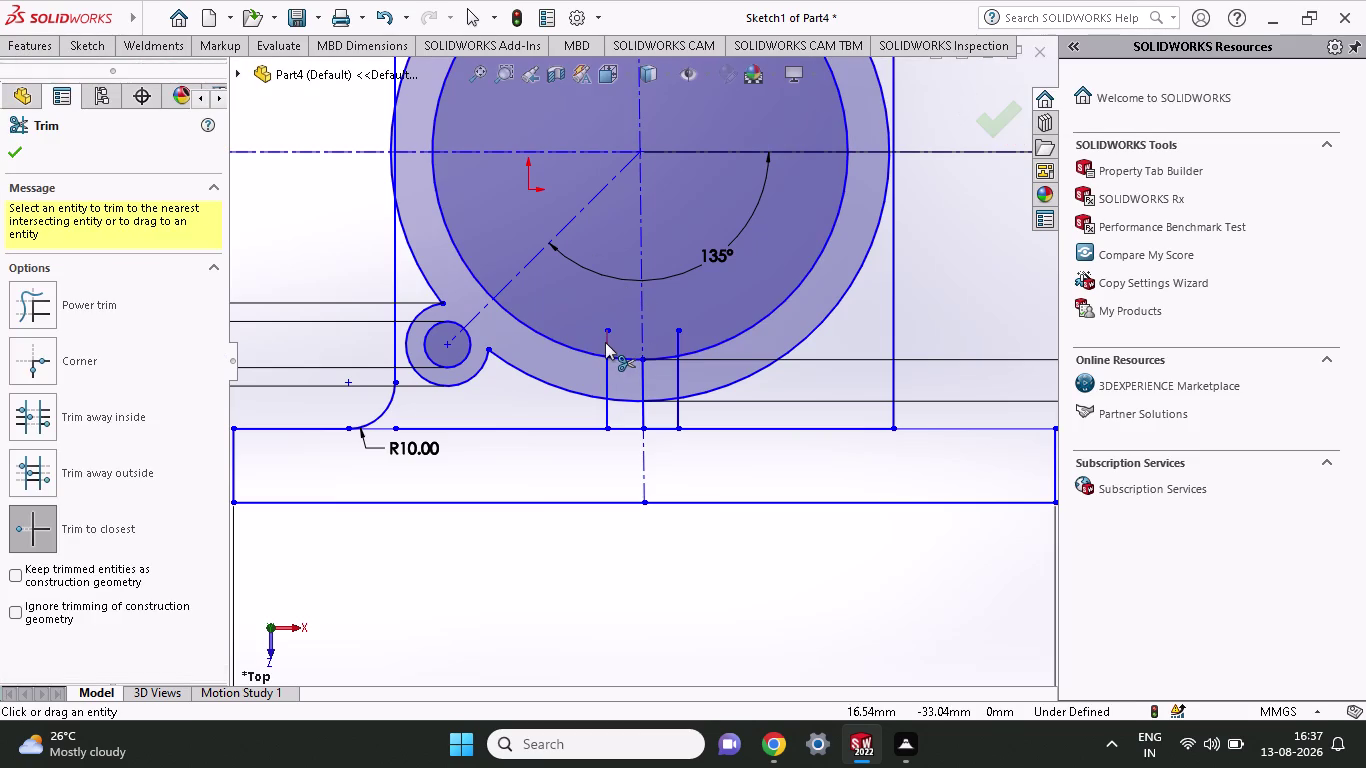
click(675, 336)
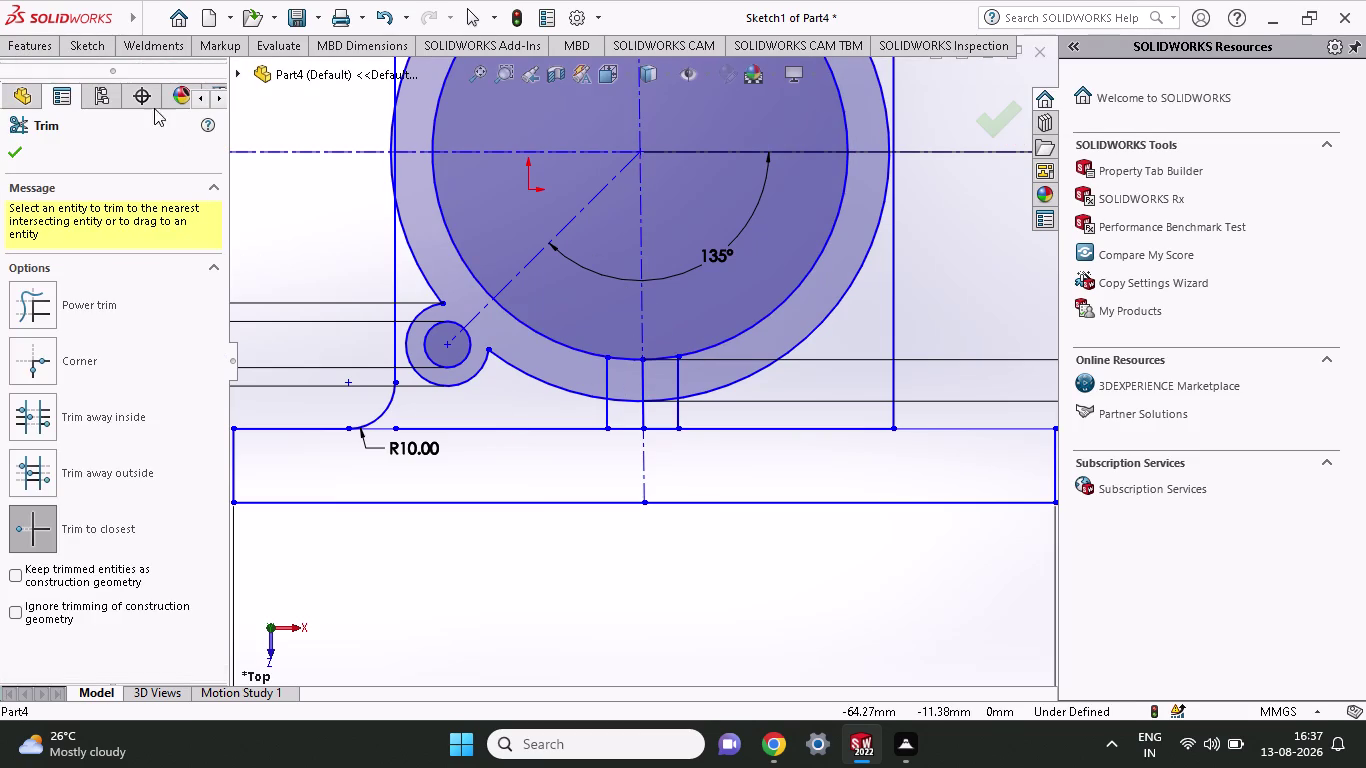
click(92, 41)
click(61, 97)
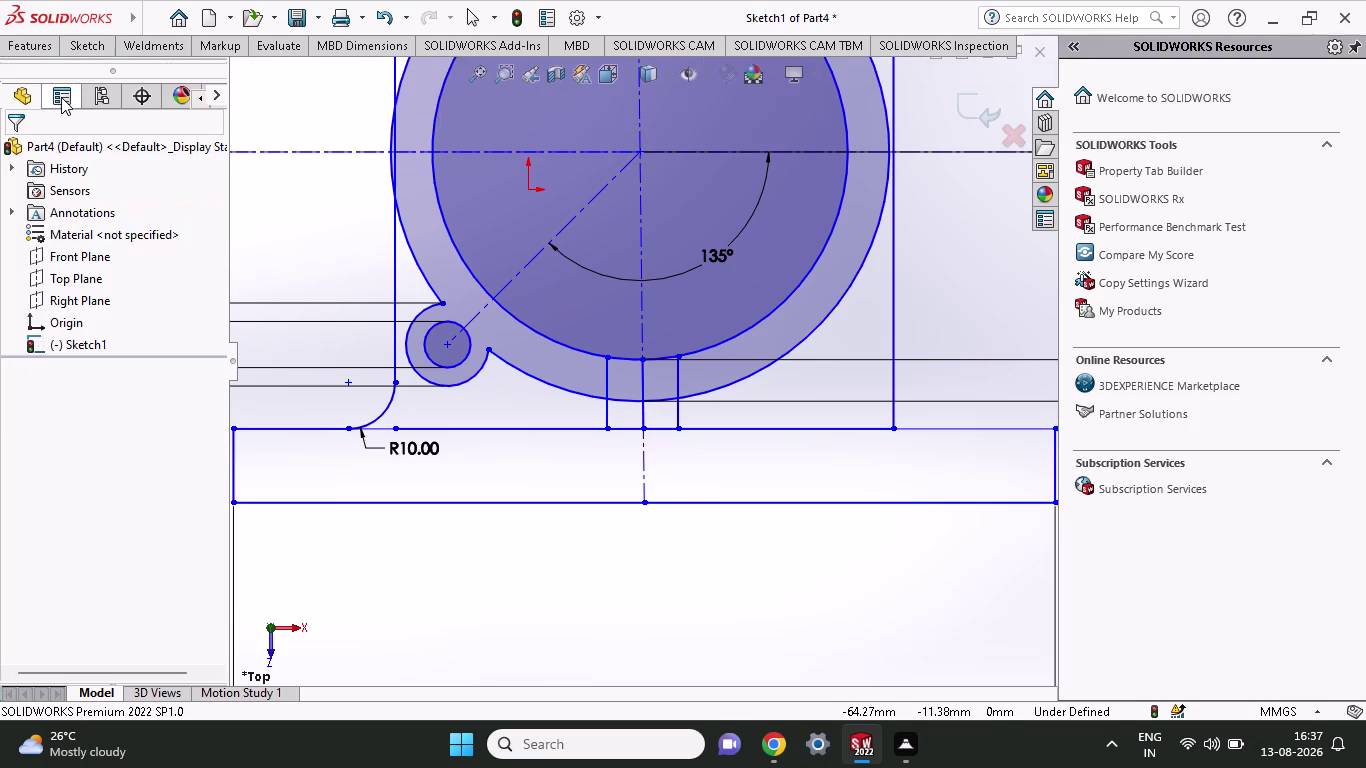
click(606, 424)
click(639, 426)
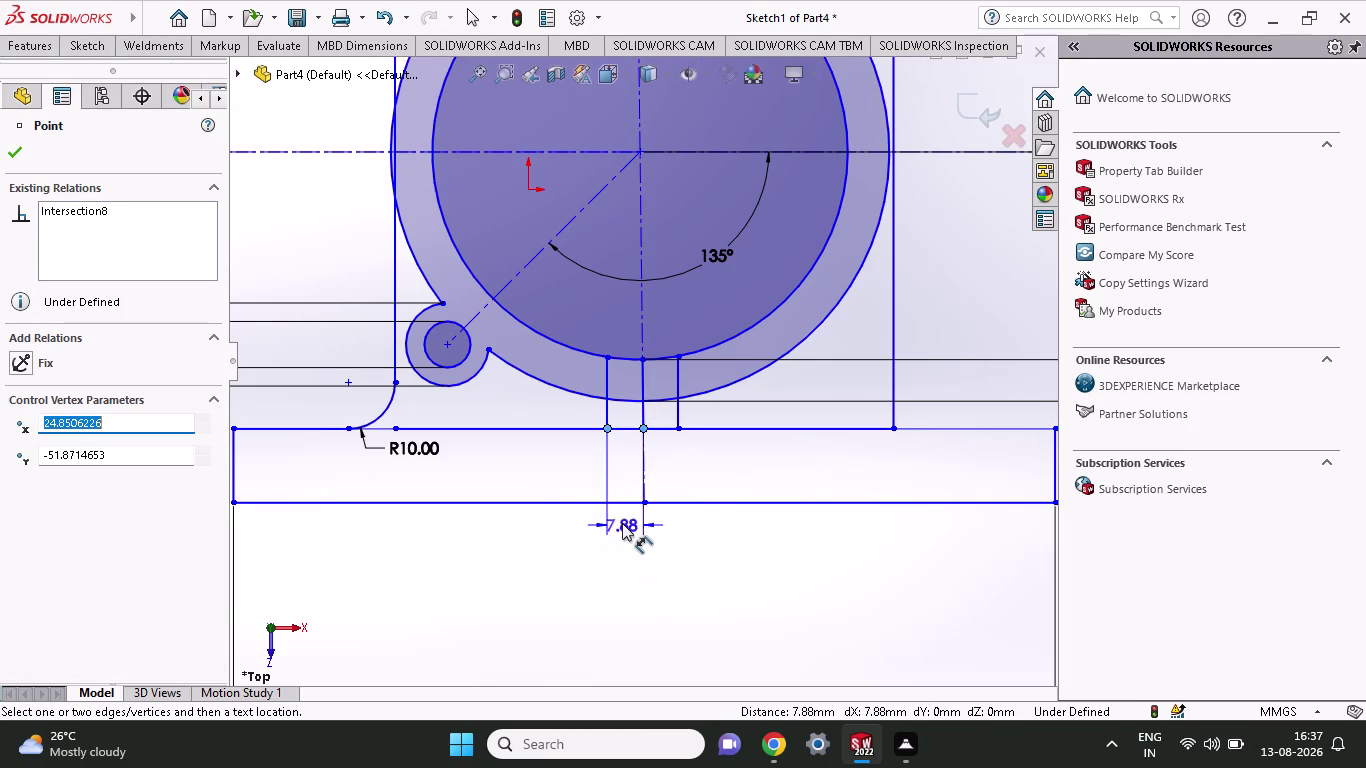
Dimension the left and right rib lines 10 mm each from the vertical centreline.
click(633, 559)
key(1)
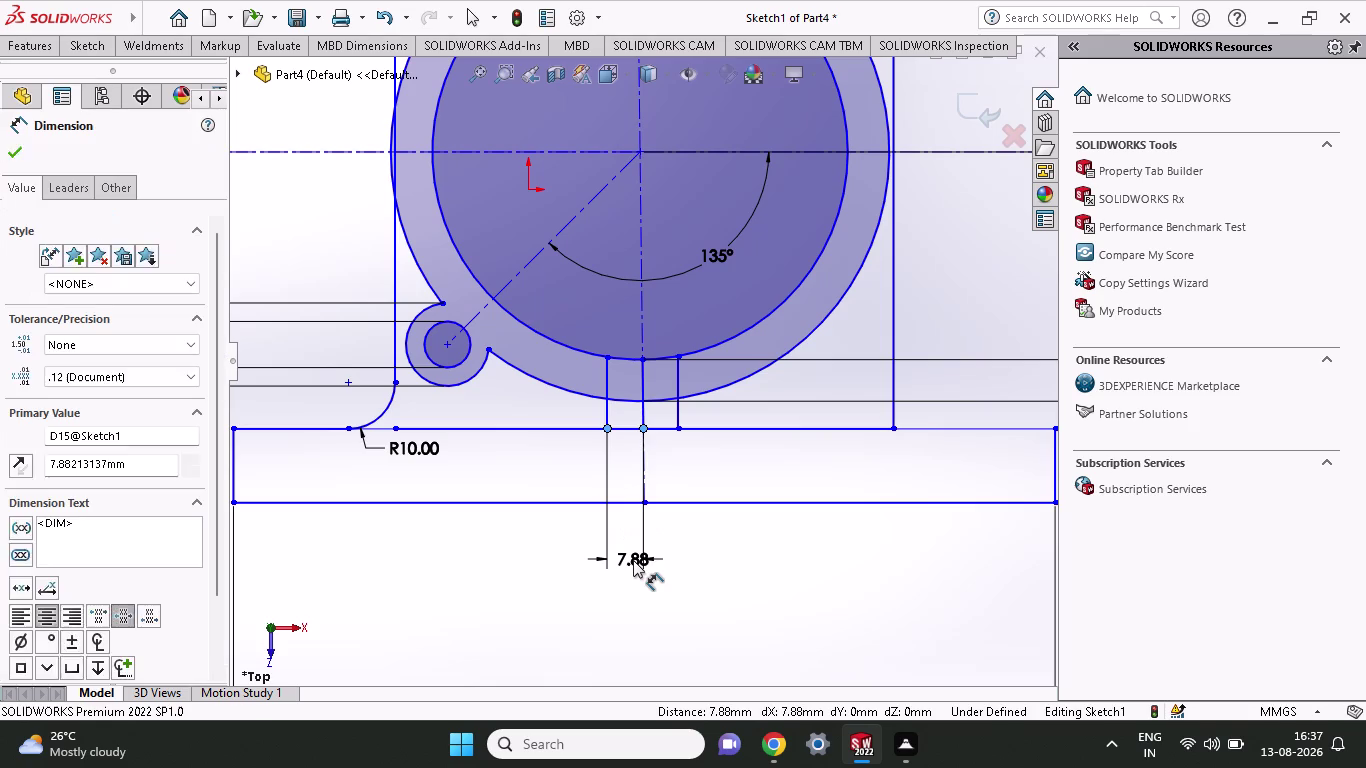
key(0)
key(Return)
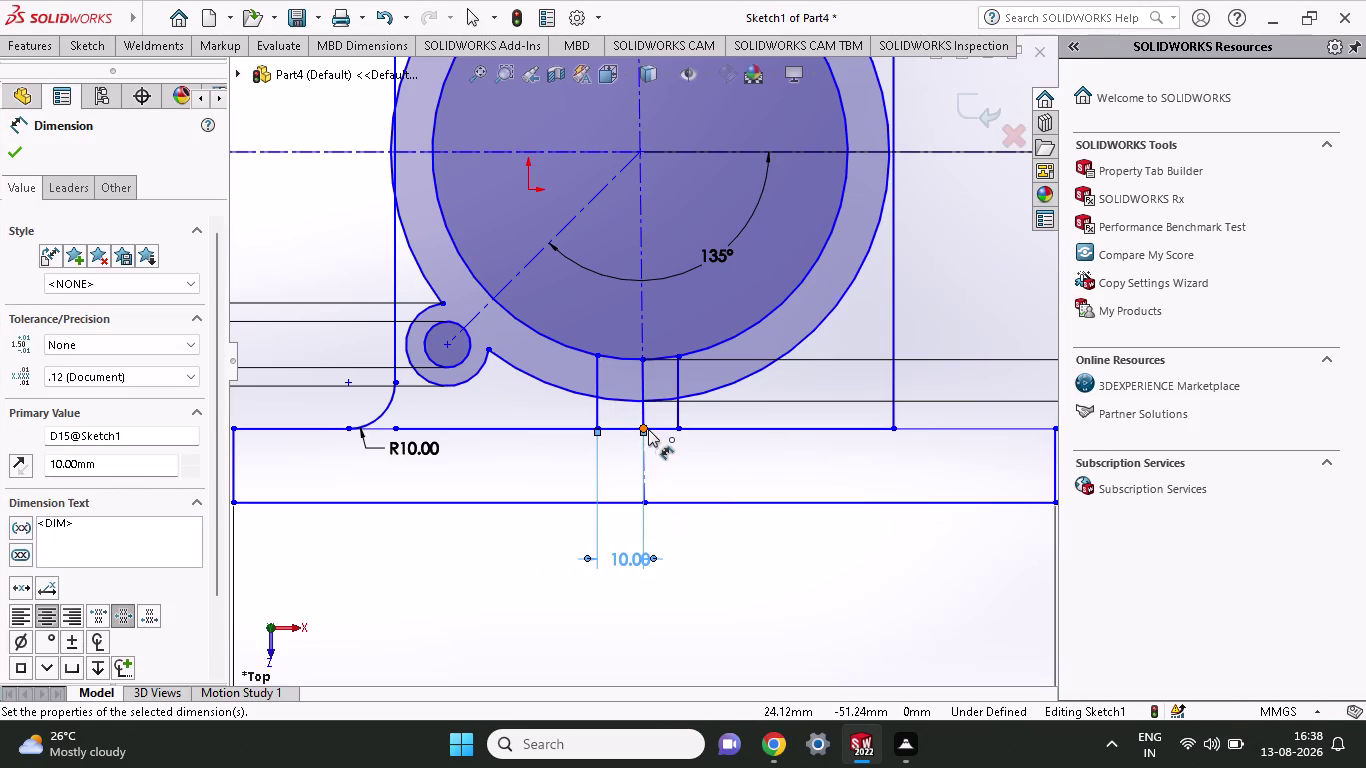
click(643, 426)
click(676, 426)
click(681, 590)
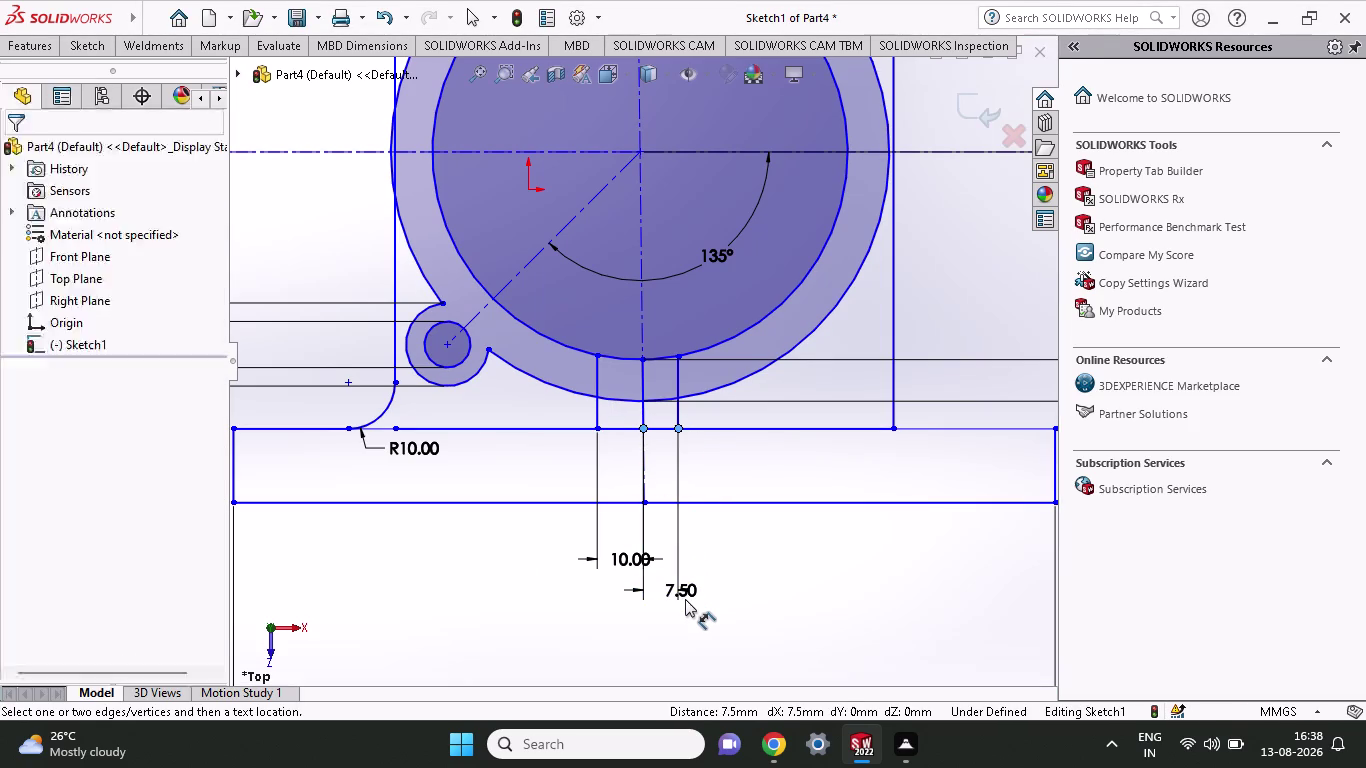
key(1)
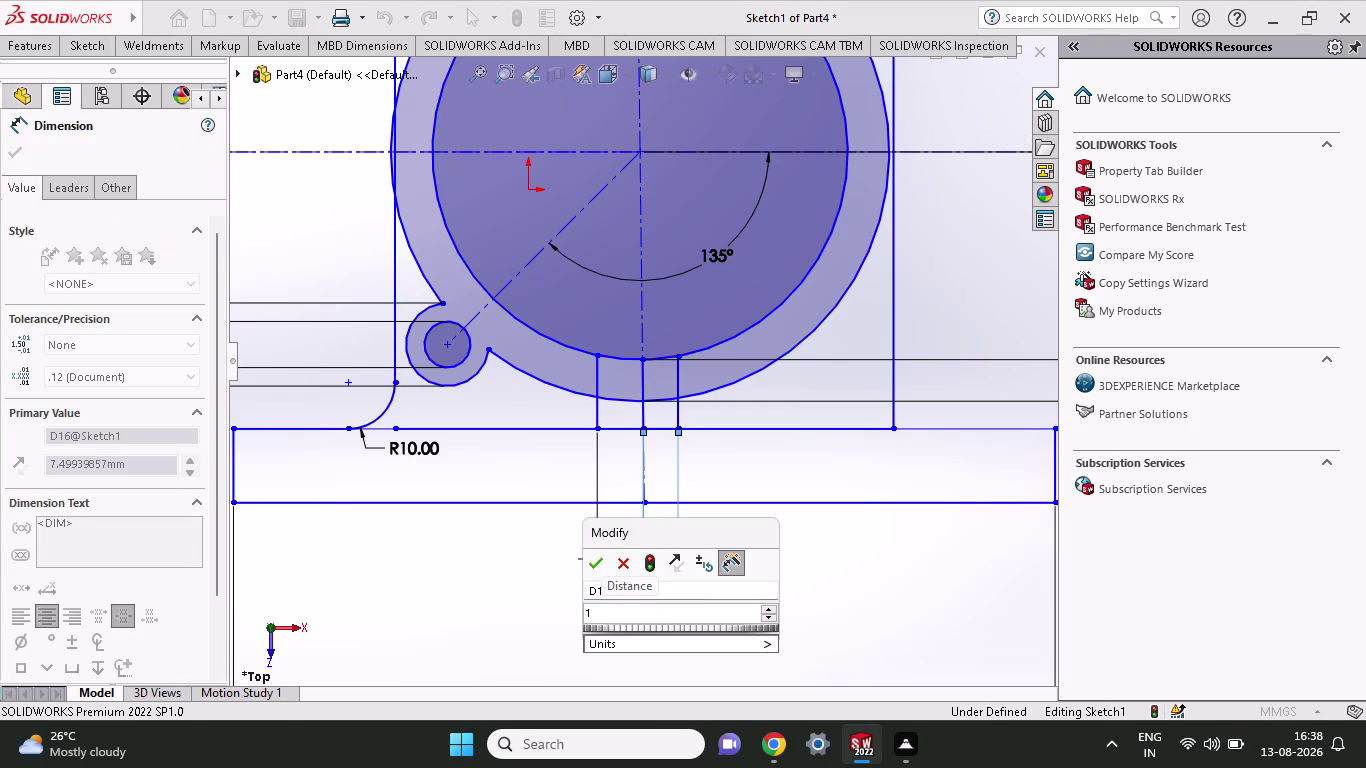
key(0)
click(589, 558)
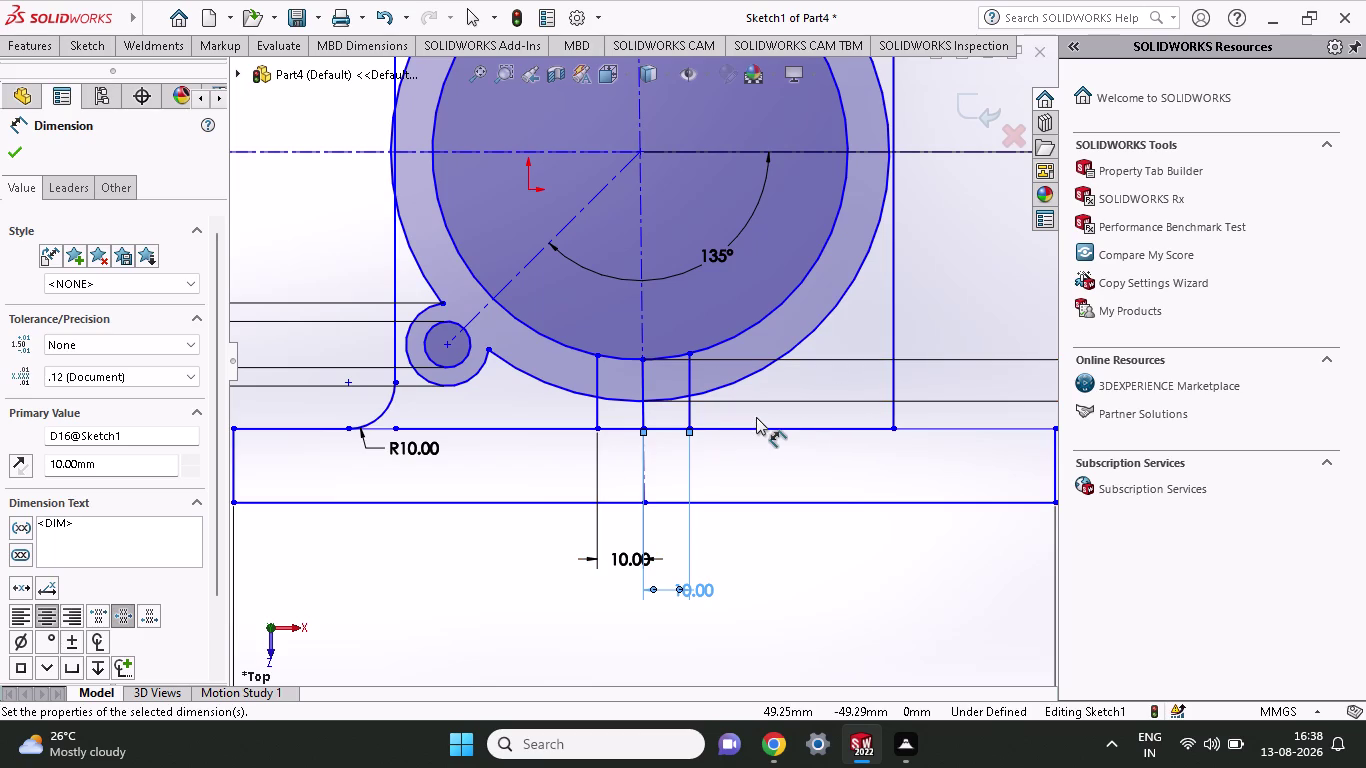
click(94, 47)
click(128, 79)
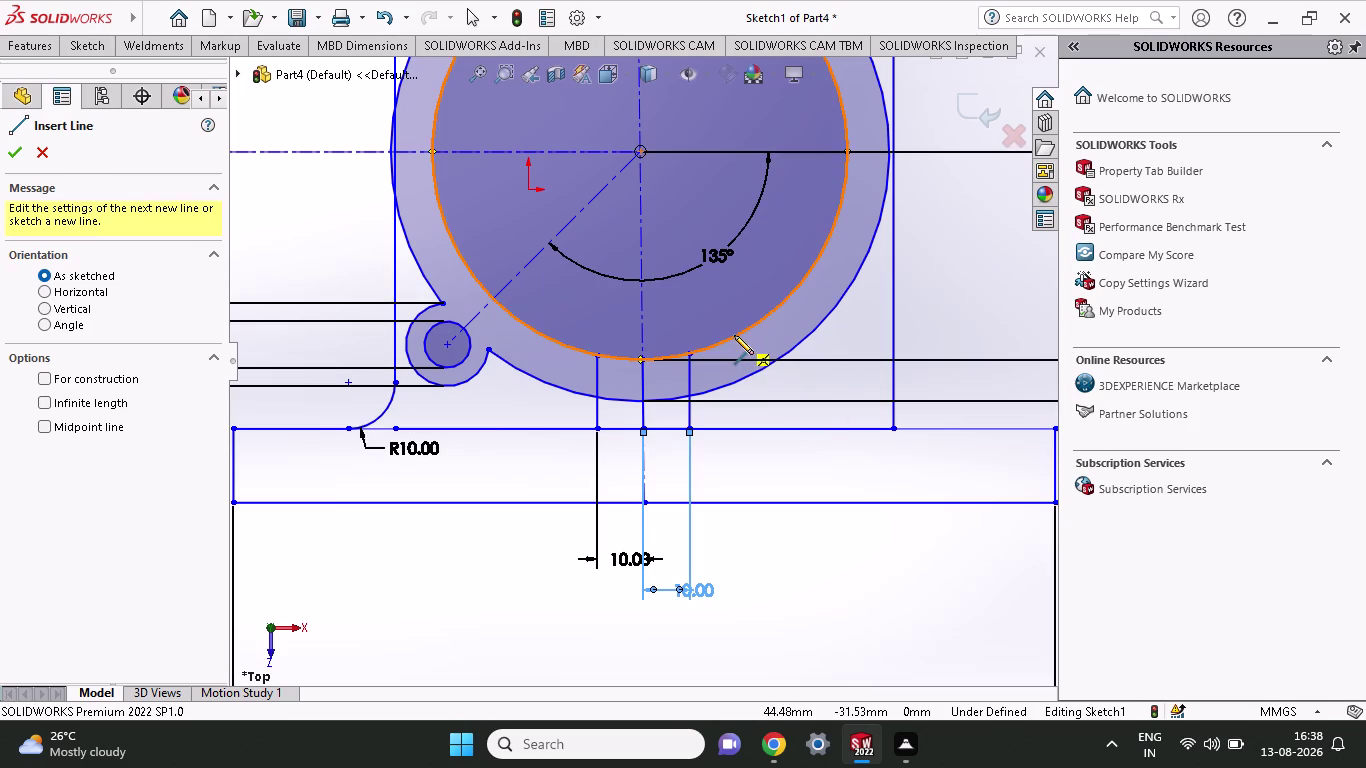
Sketch the outer right rib line from the inner circle down to the base edge.
click(734, 335)
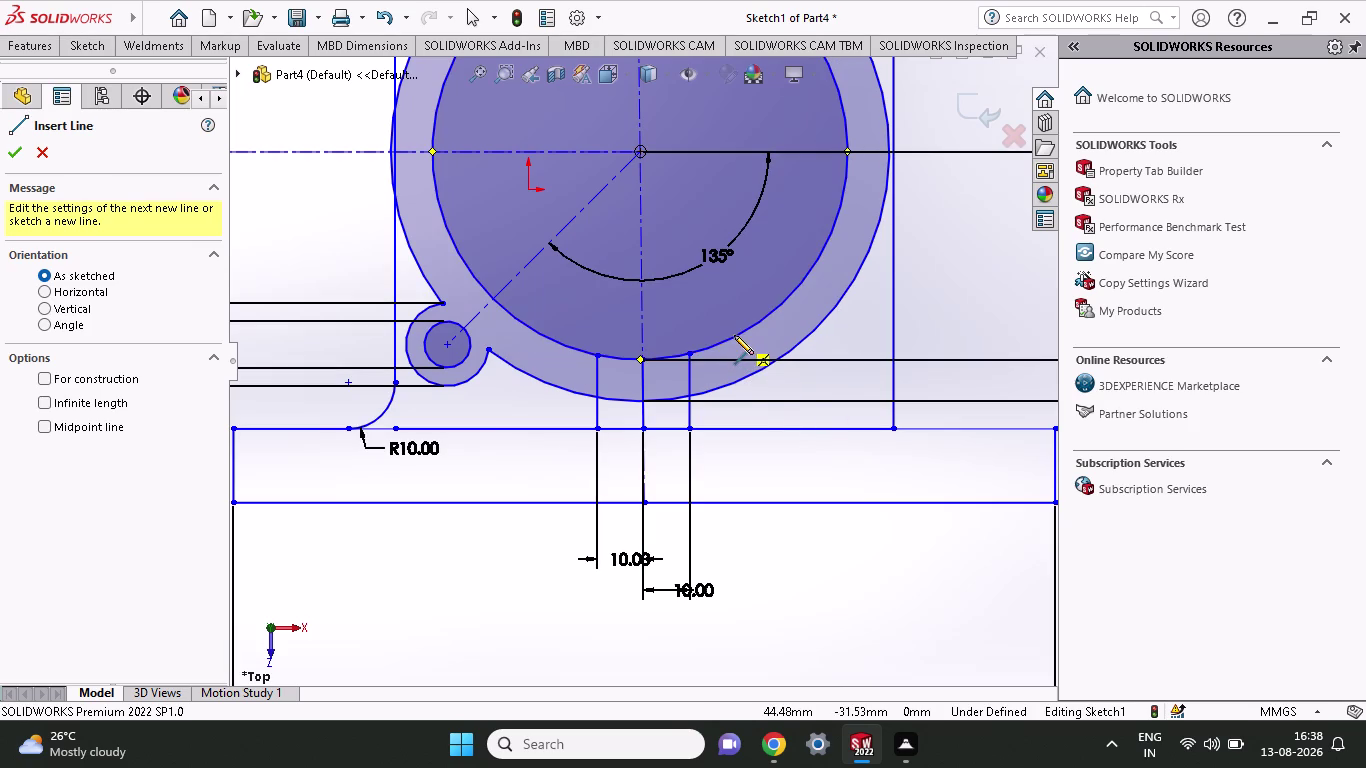
click(735, 428)
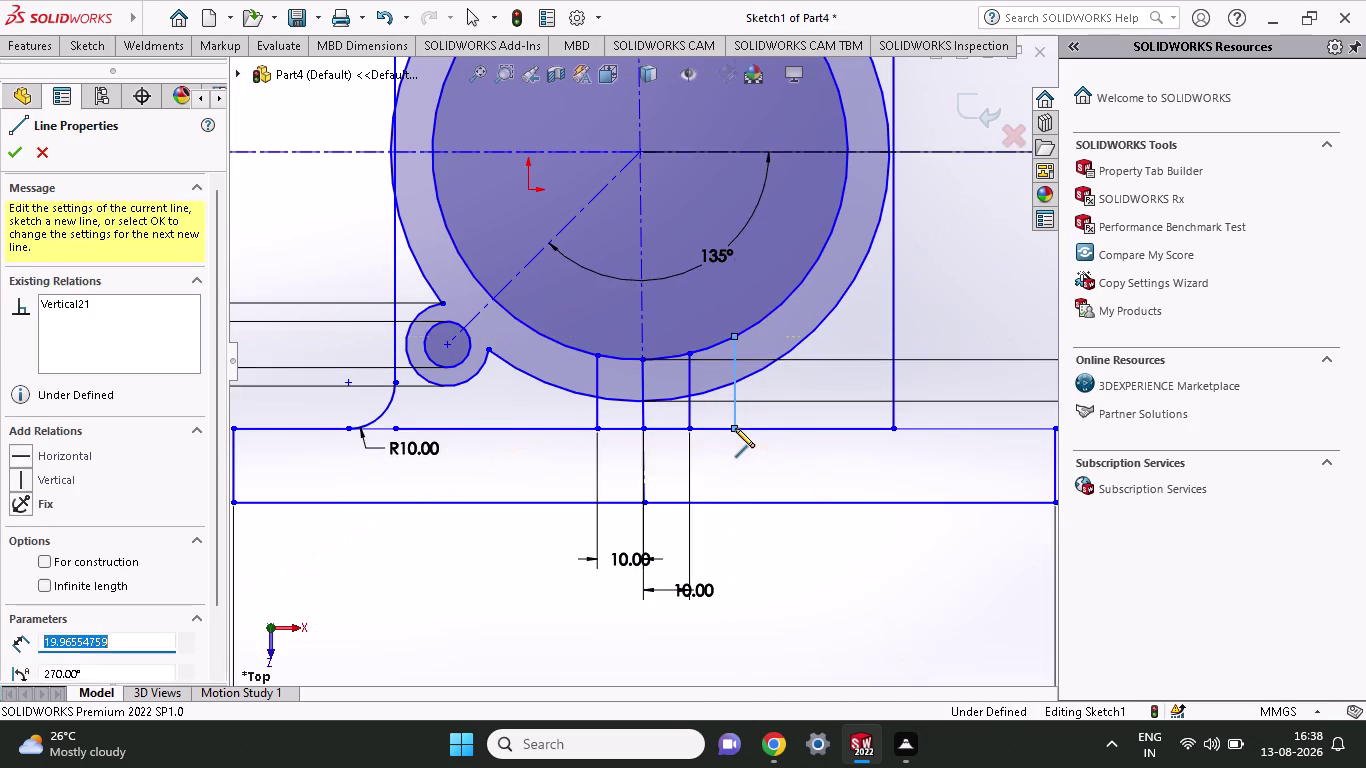
key(Return)
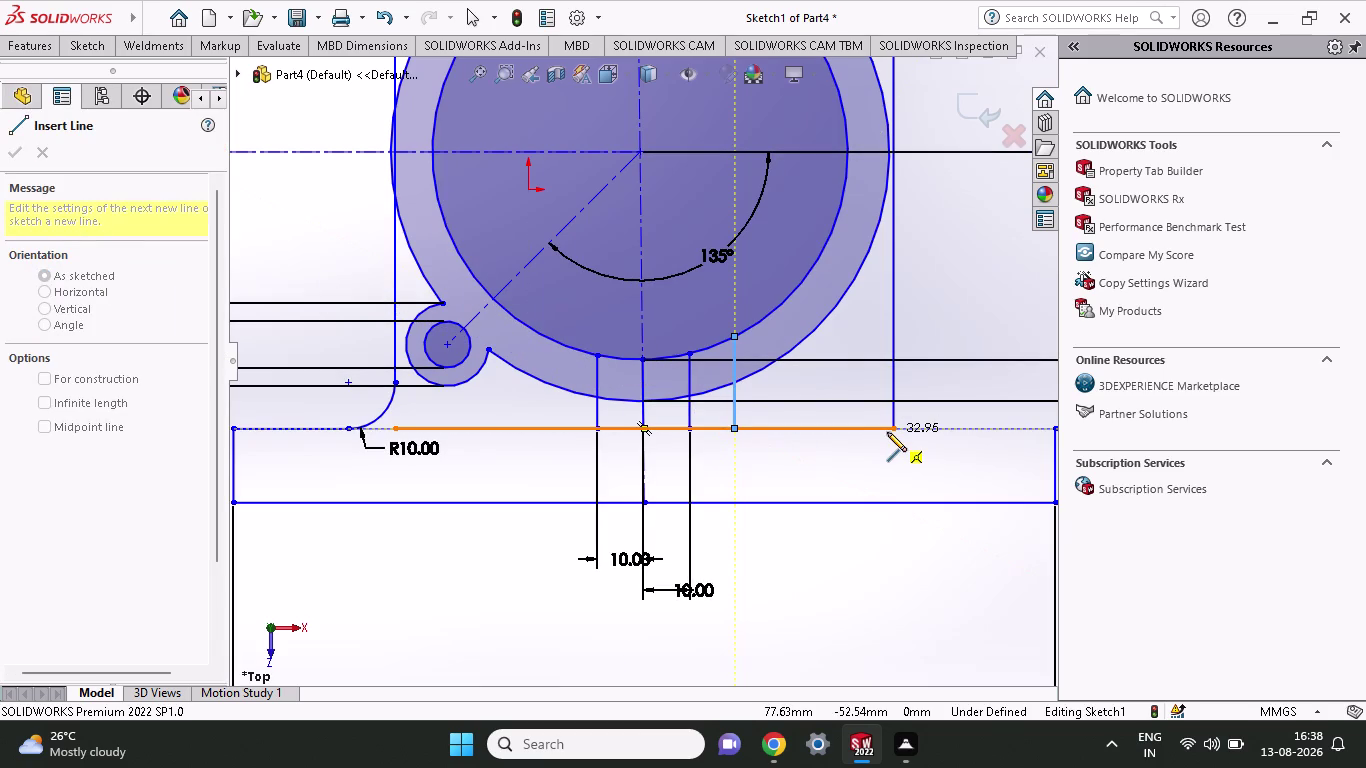
key(Escape)
Sketch the outer left rib line from the inner circle down to the base edge.
click(99, 49)
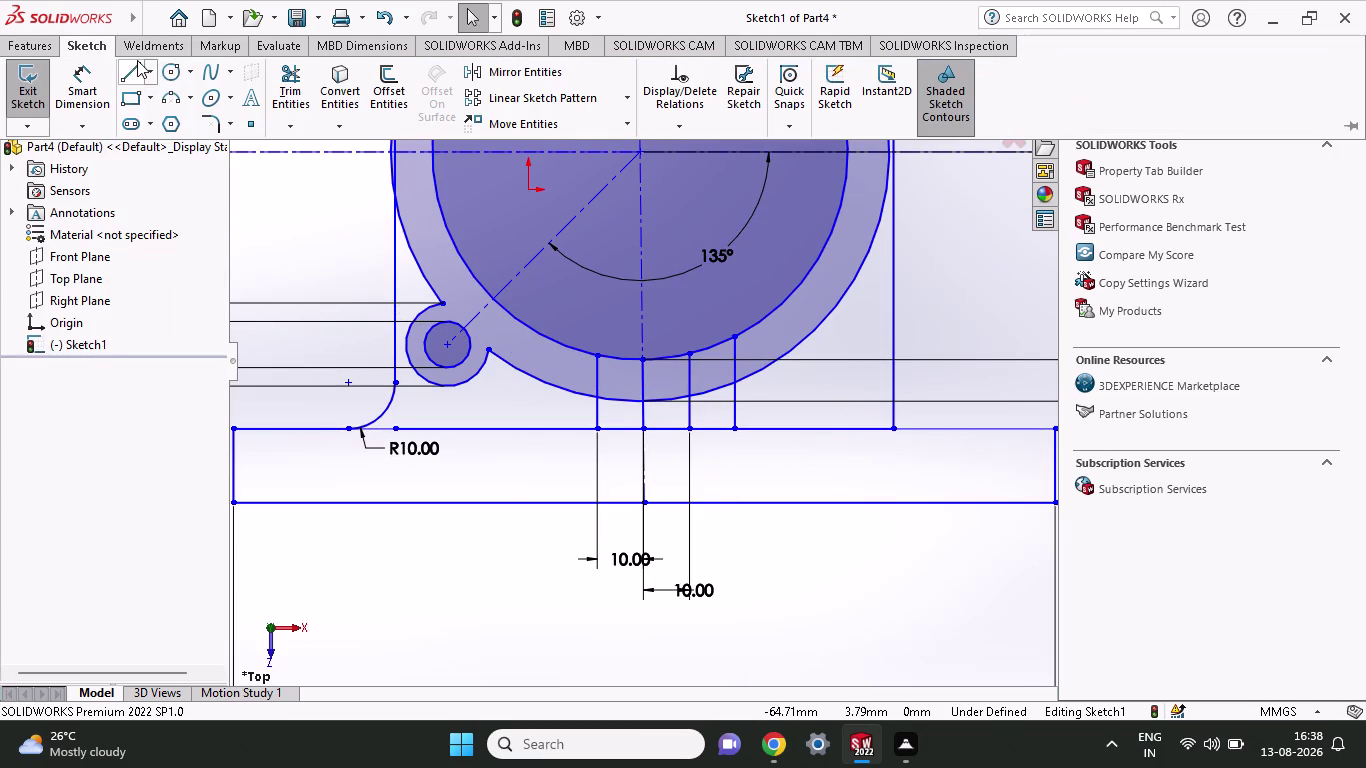
click(134, 73)
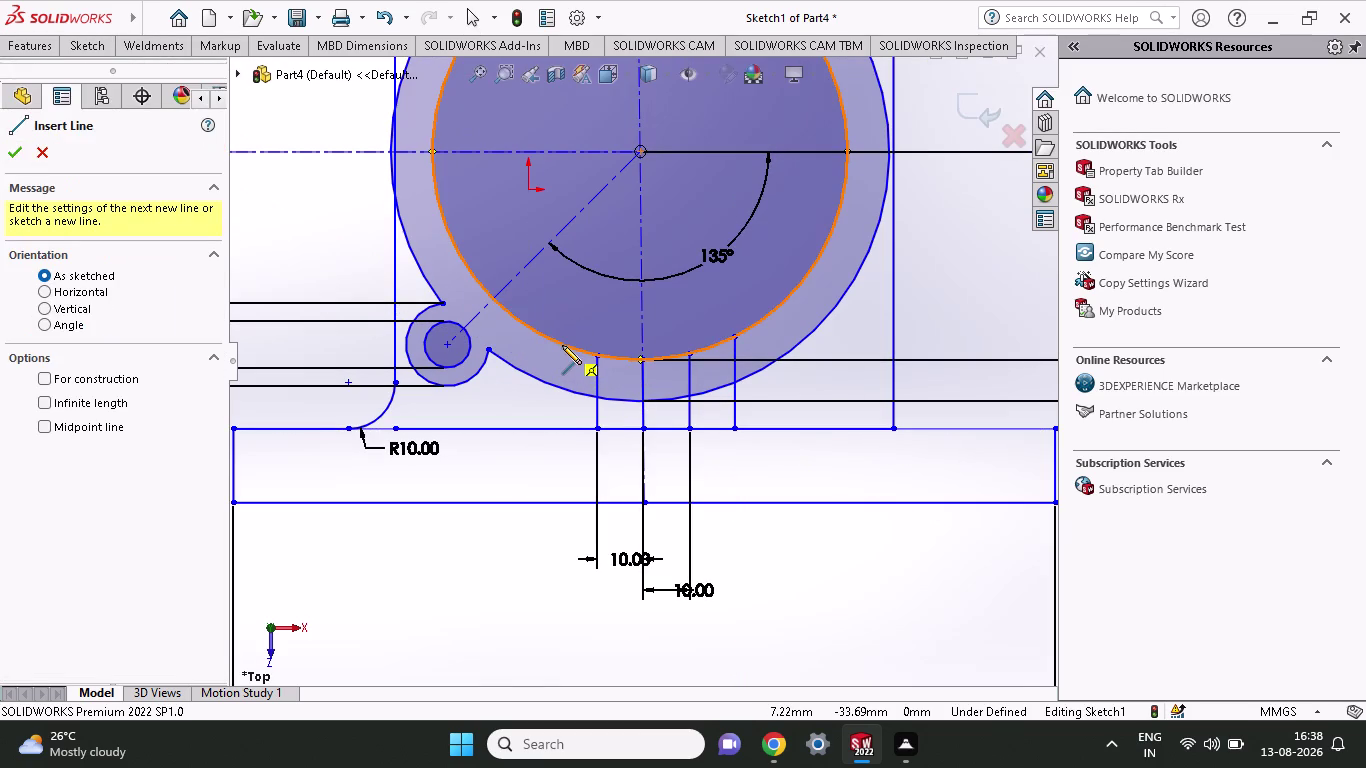
click(562, 345)
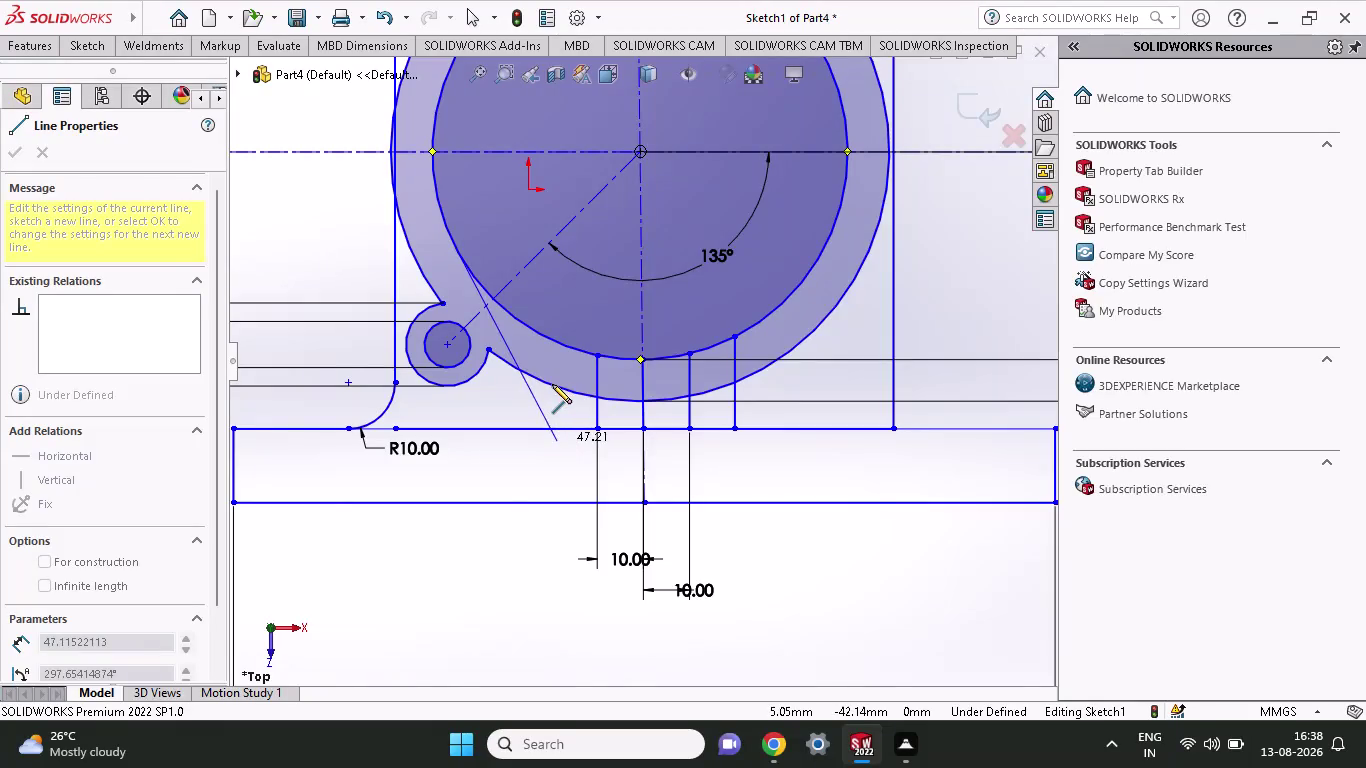
key(Escape)
click(104, 49)
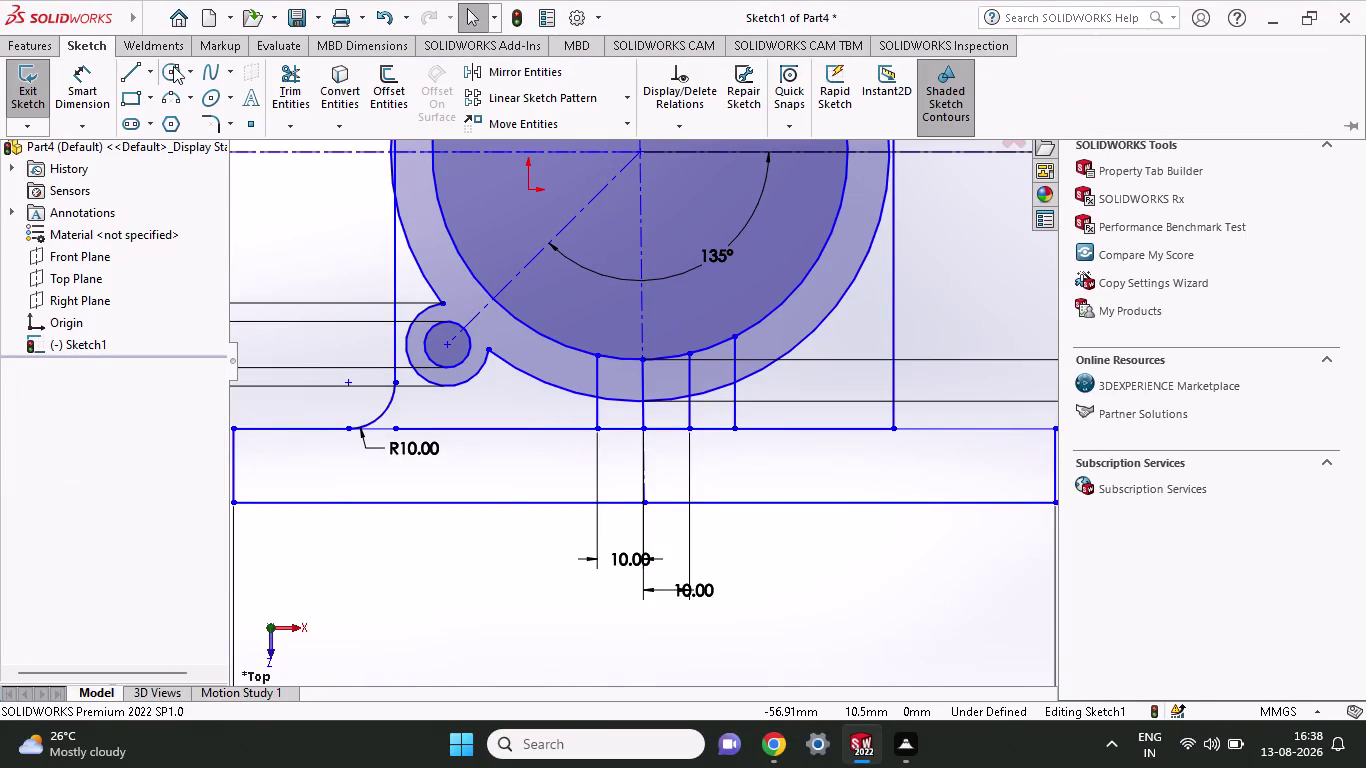
click(137, 79)
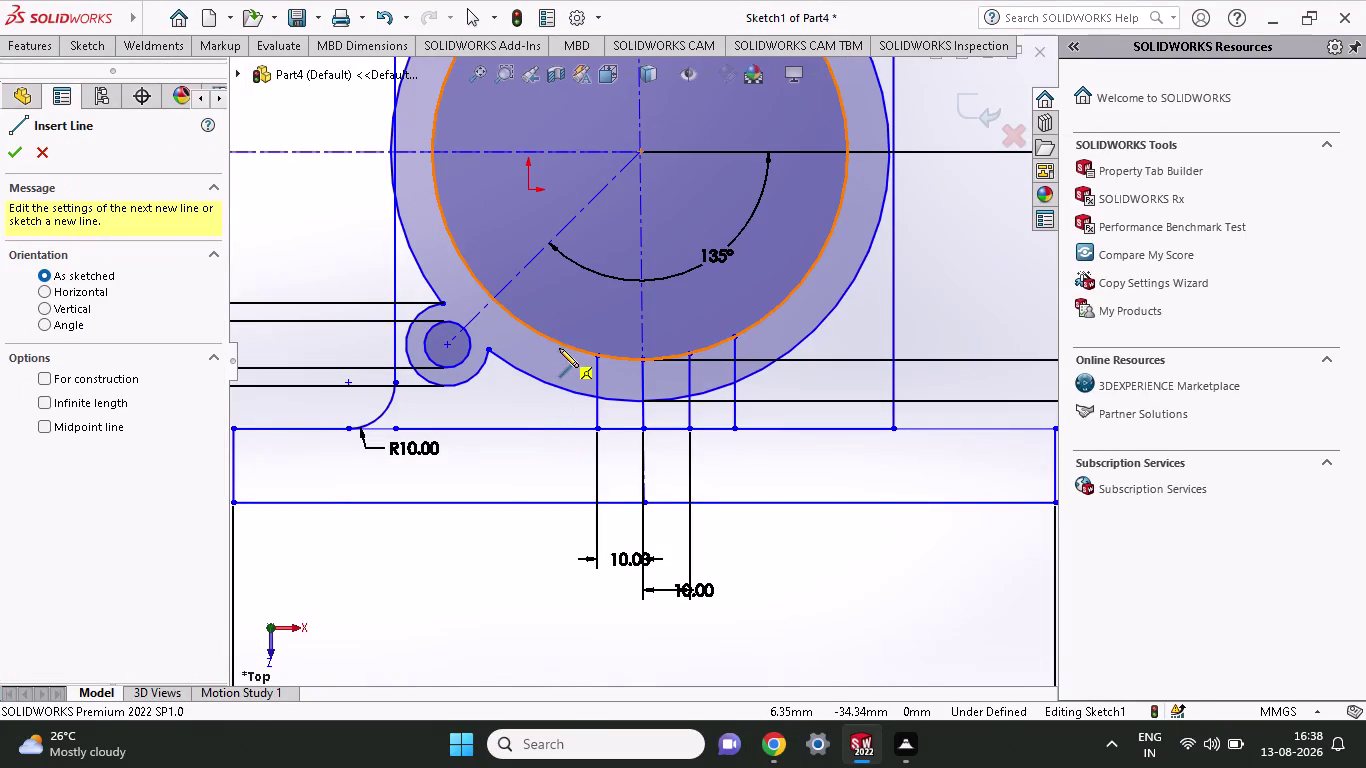
click(560, 342)
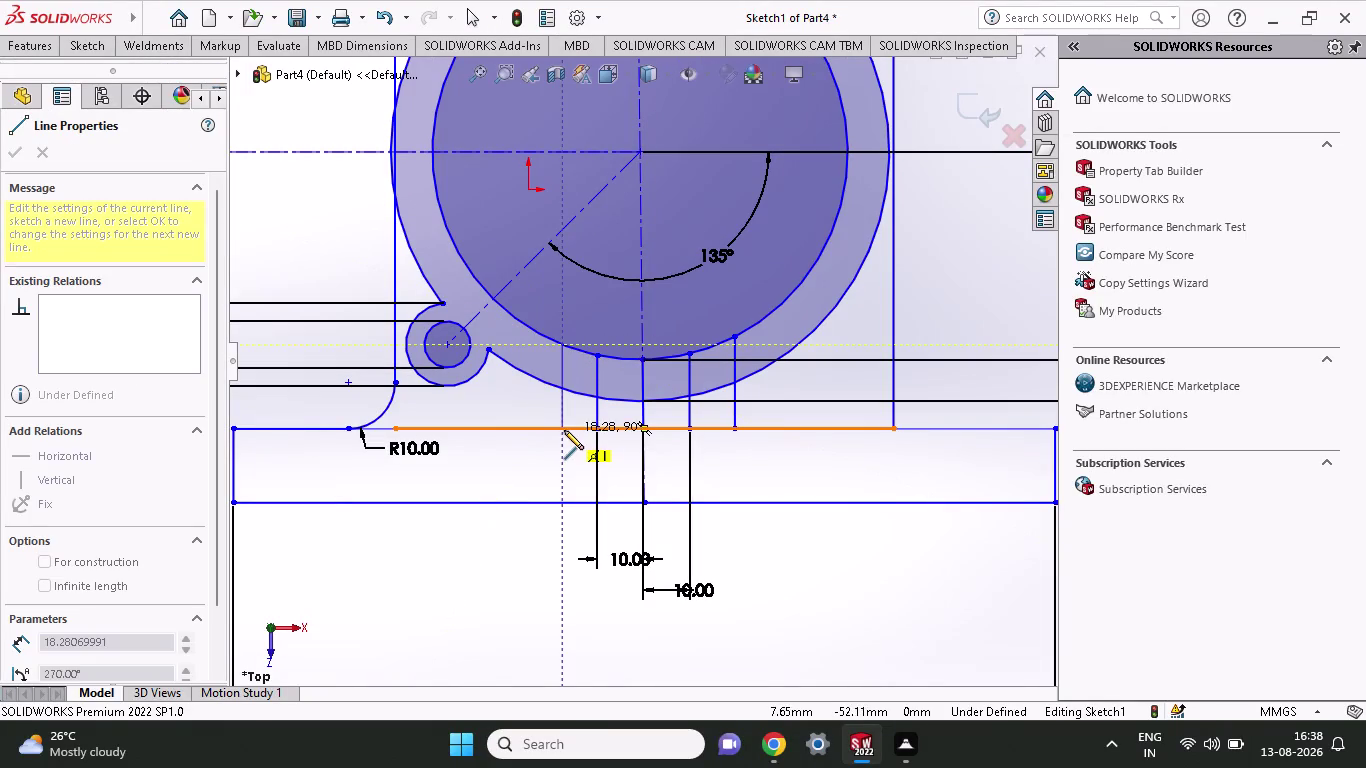
click(564, 430)
key(Escape)
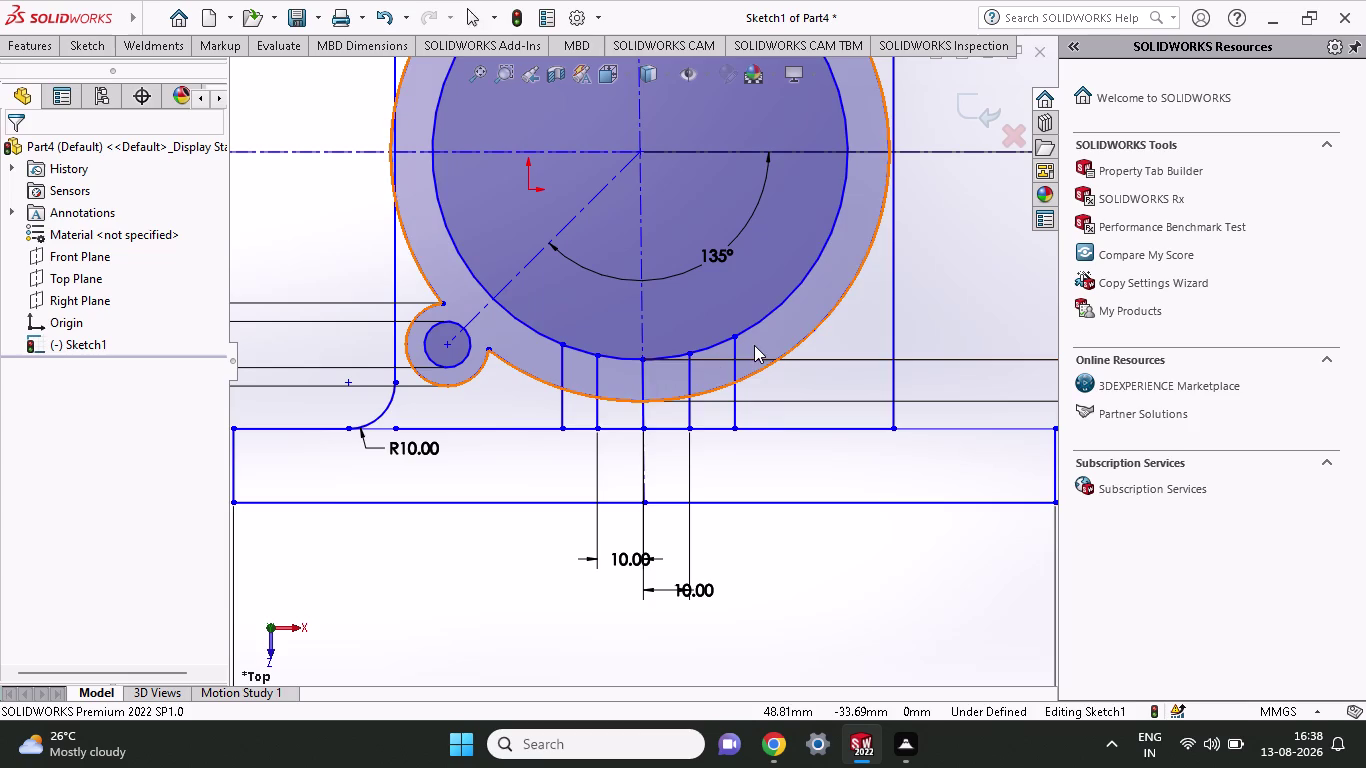
click(77, 46)
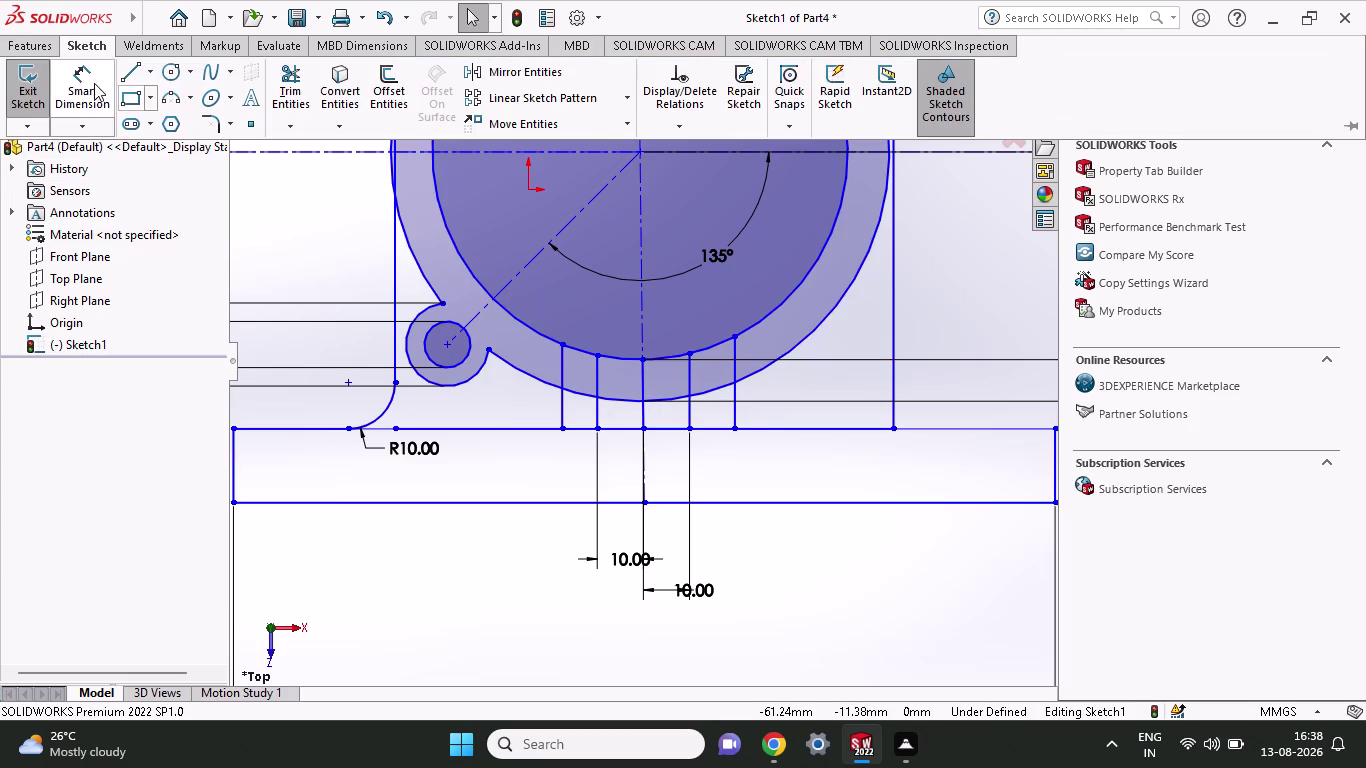
Dimension the outer left rib 10 mm from the inner left rib.
click(92, 83)
click(599, 424)
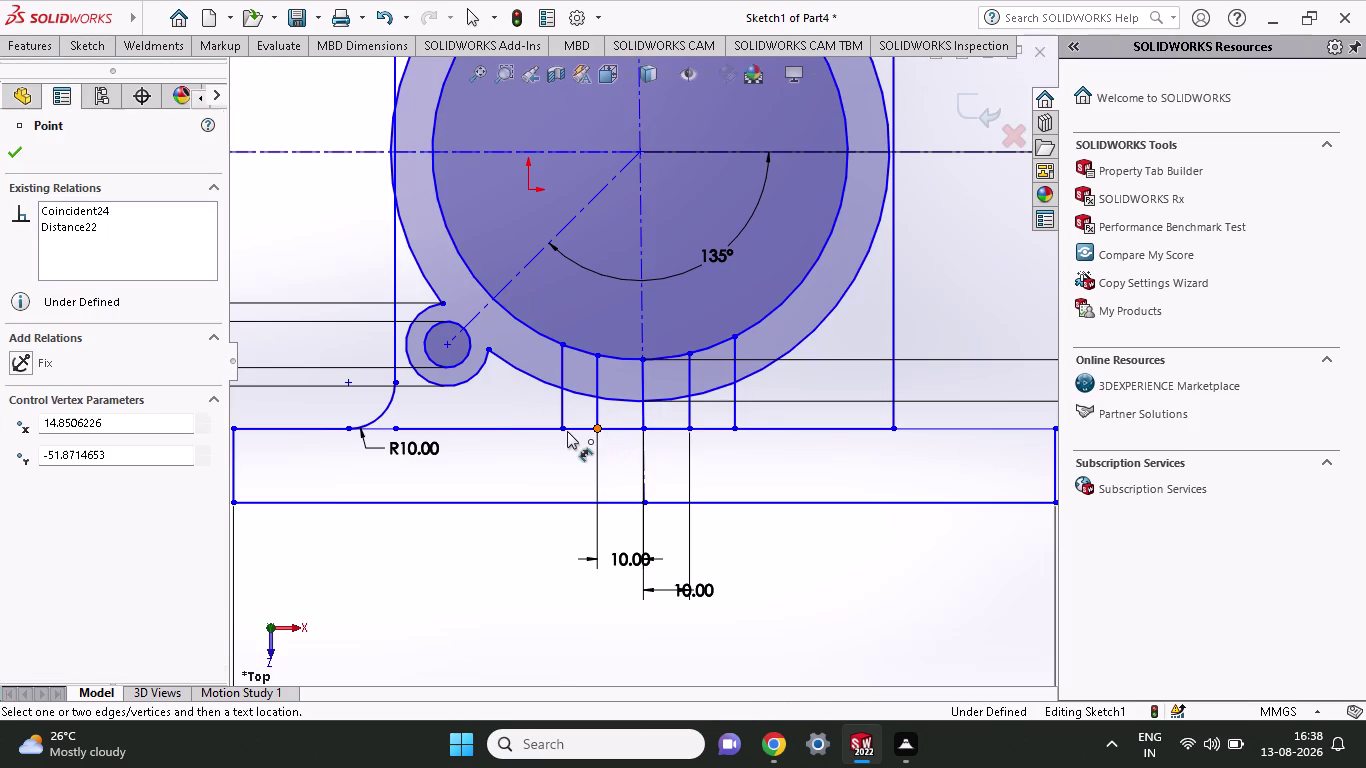
click(562, 431)
click(540, 585)
key(1)
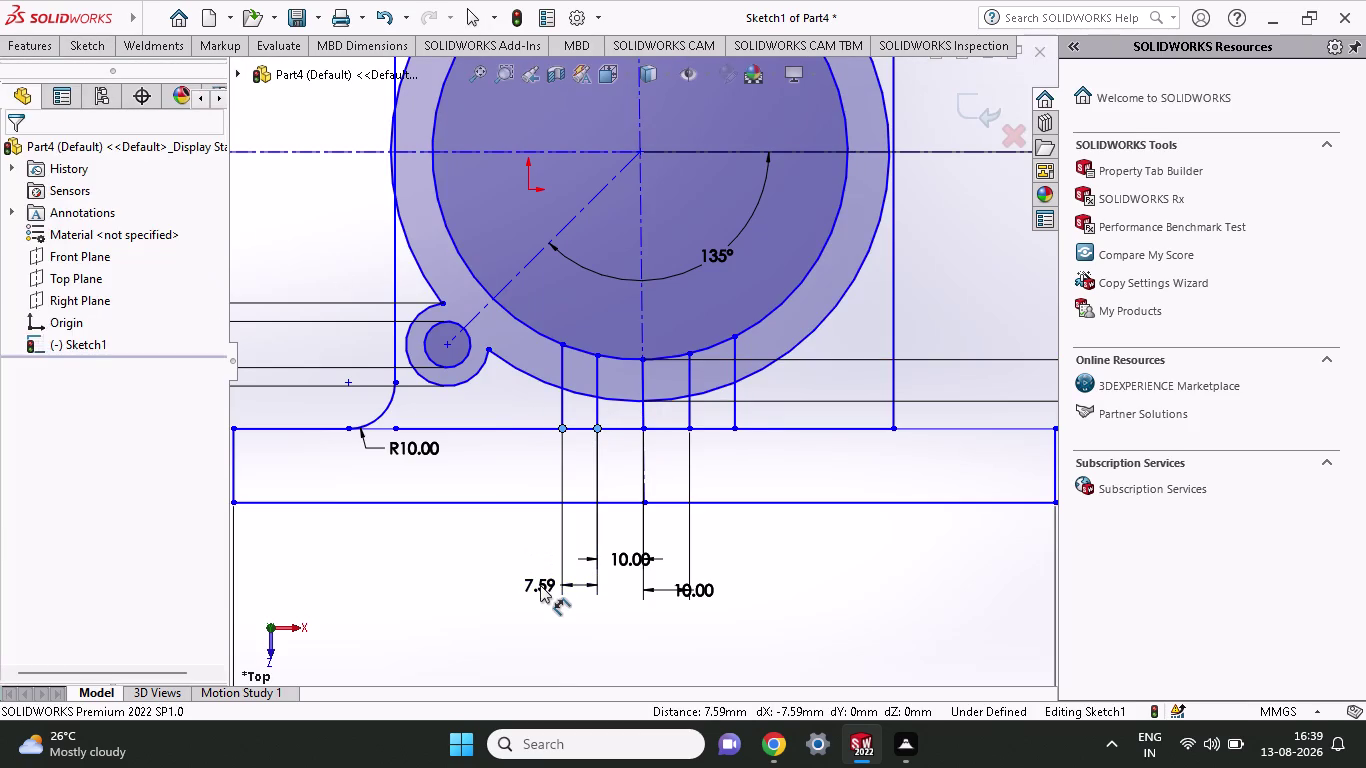
key(0)
click(456, 559)
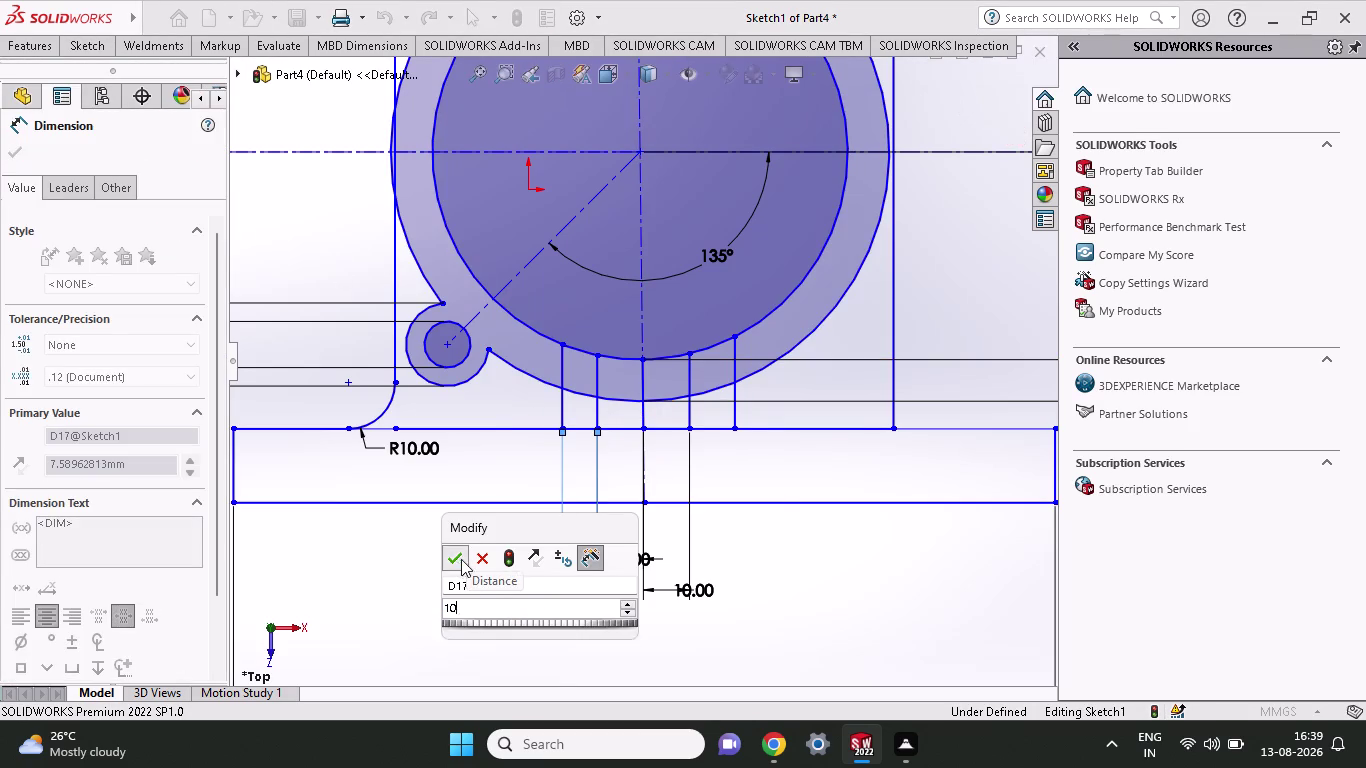
click(688, 429)
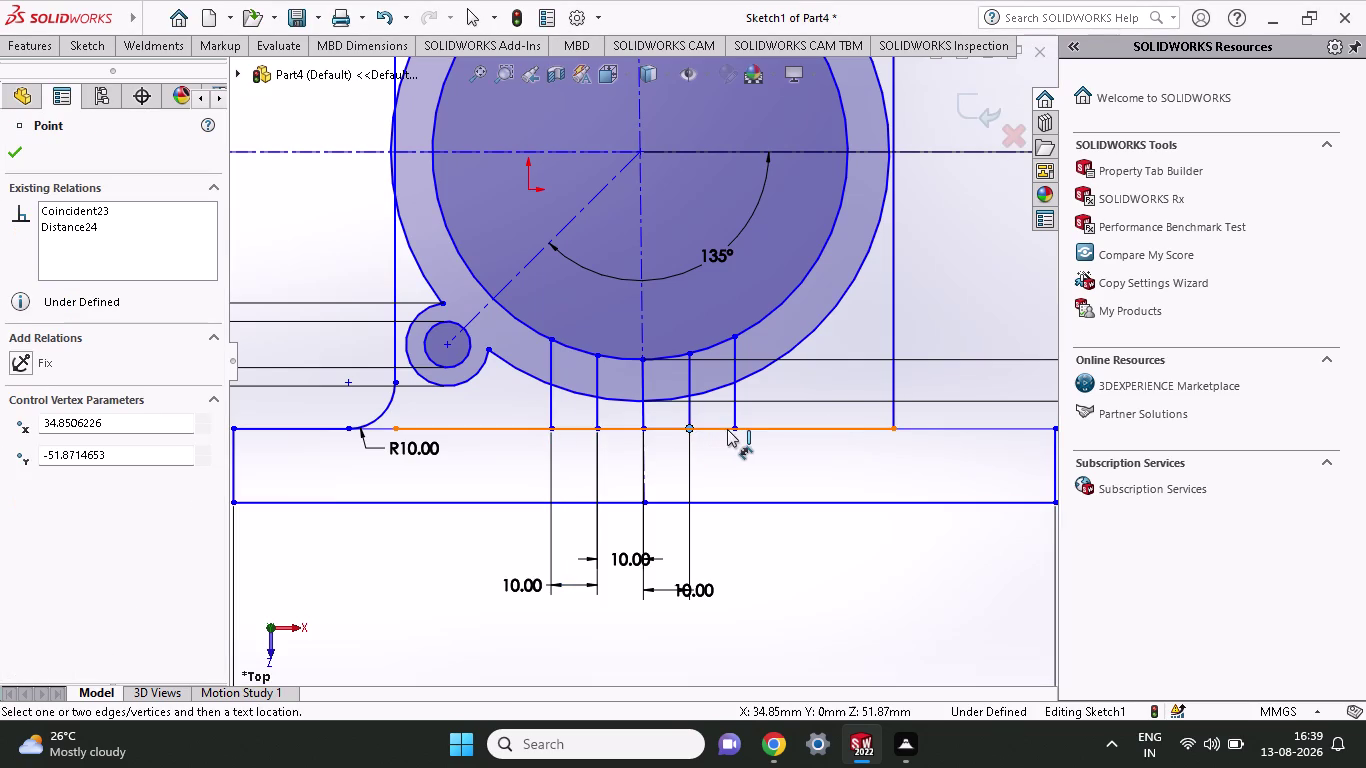
Dimension the outer right rib 10 mm from the inner right rib.
click(732, 429)
click(746, 618)
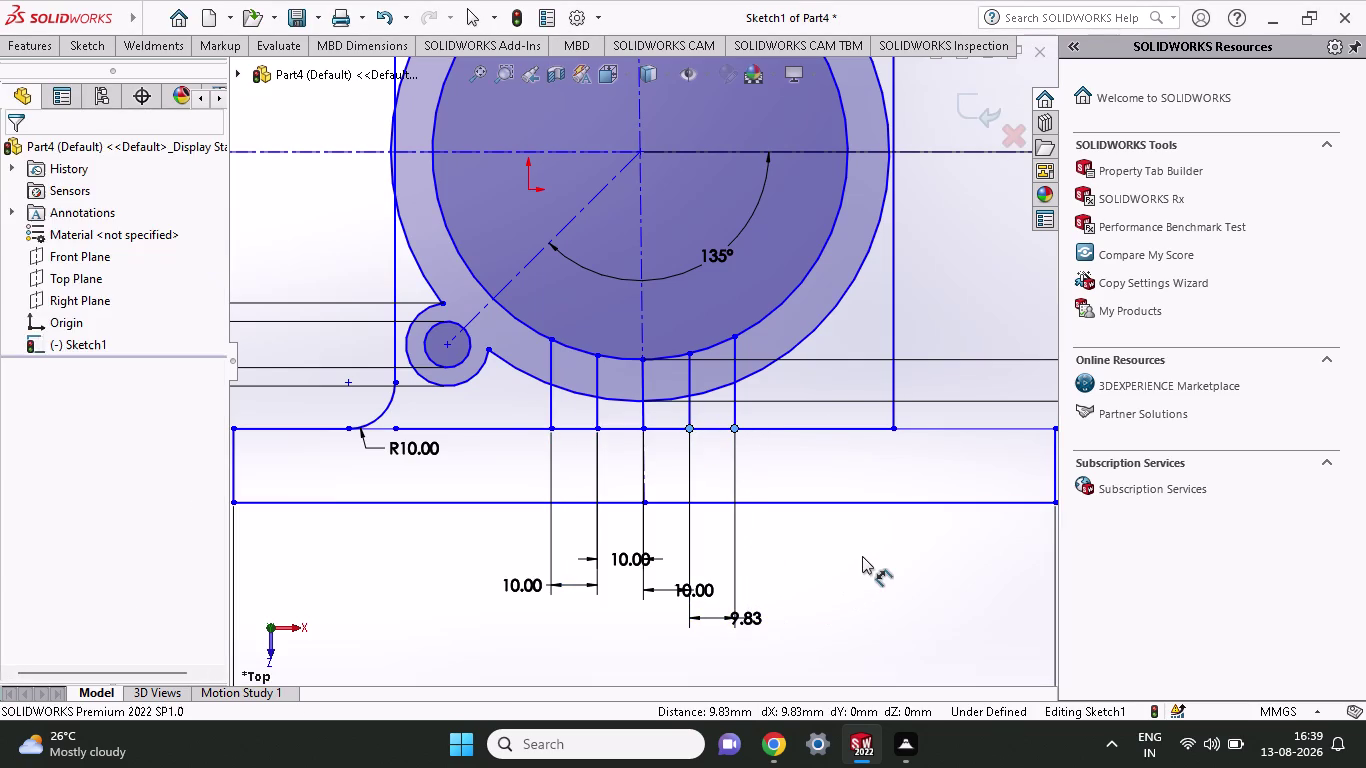
text(10)
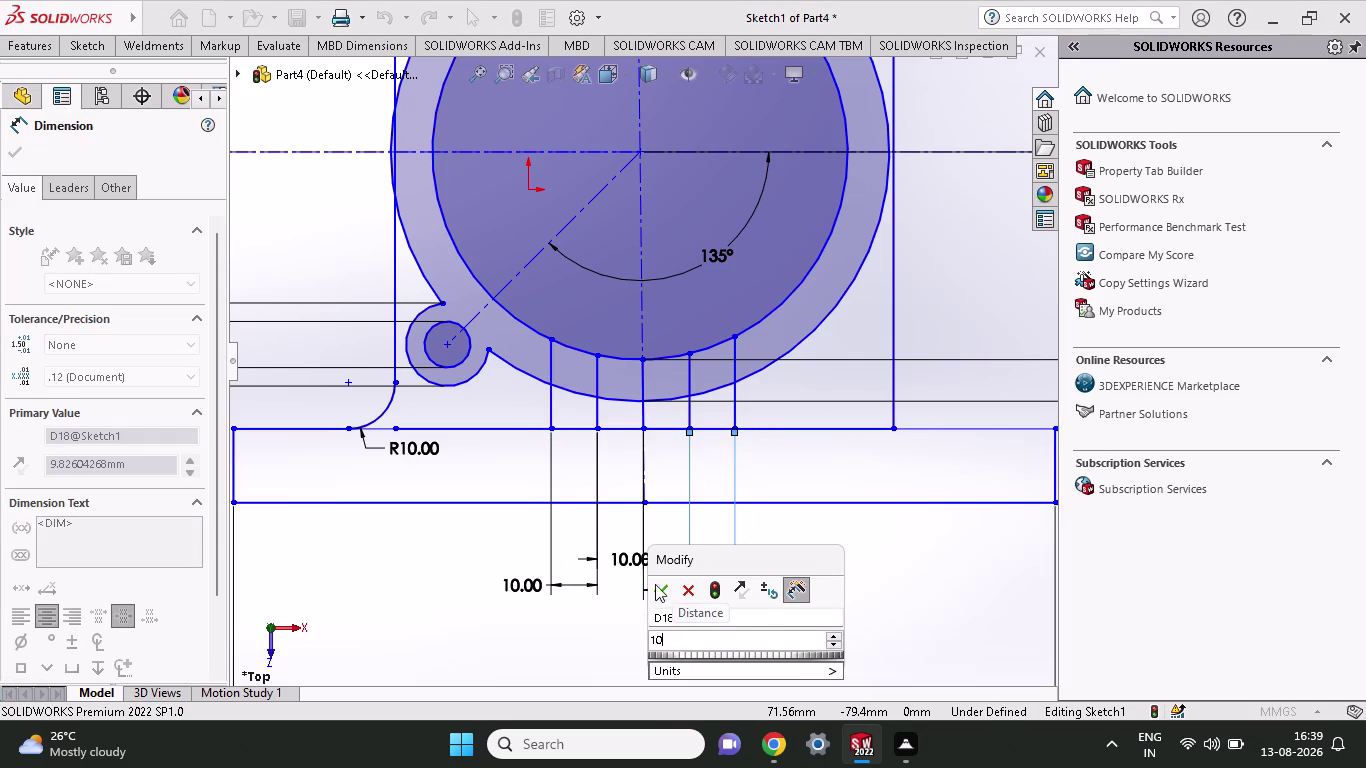
click(666, 584)
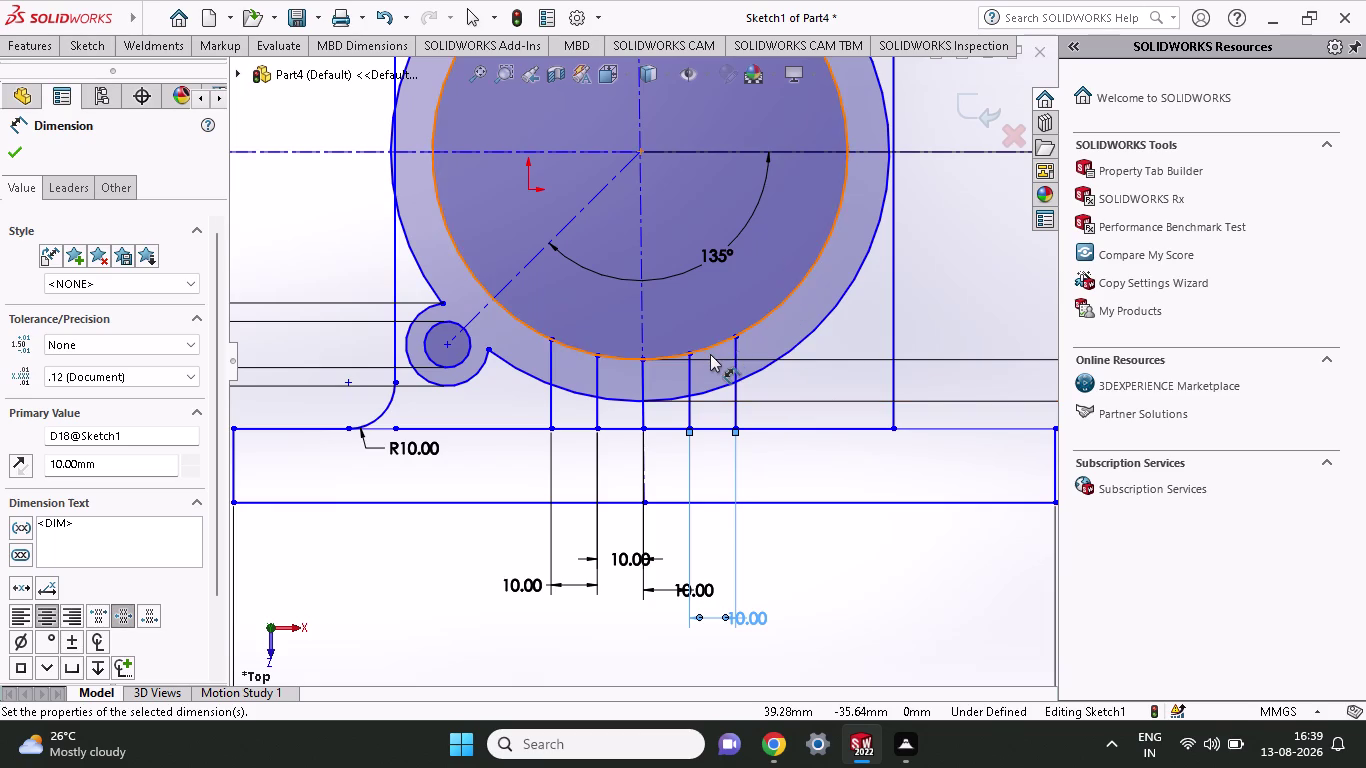
scroll(down, 3)
scroll(down, 3)
scroll(up, 3)
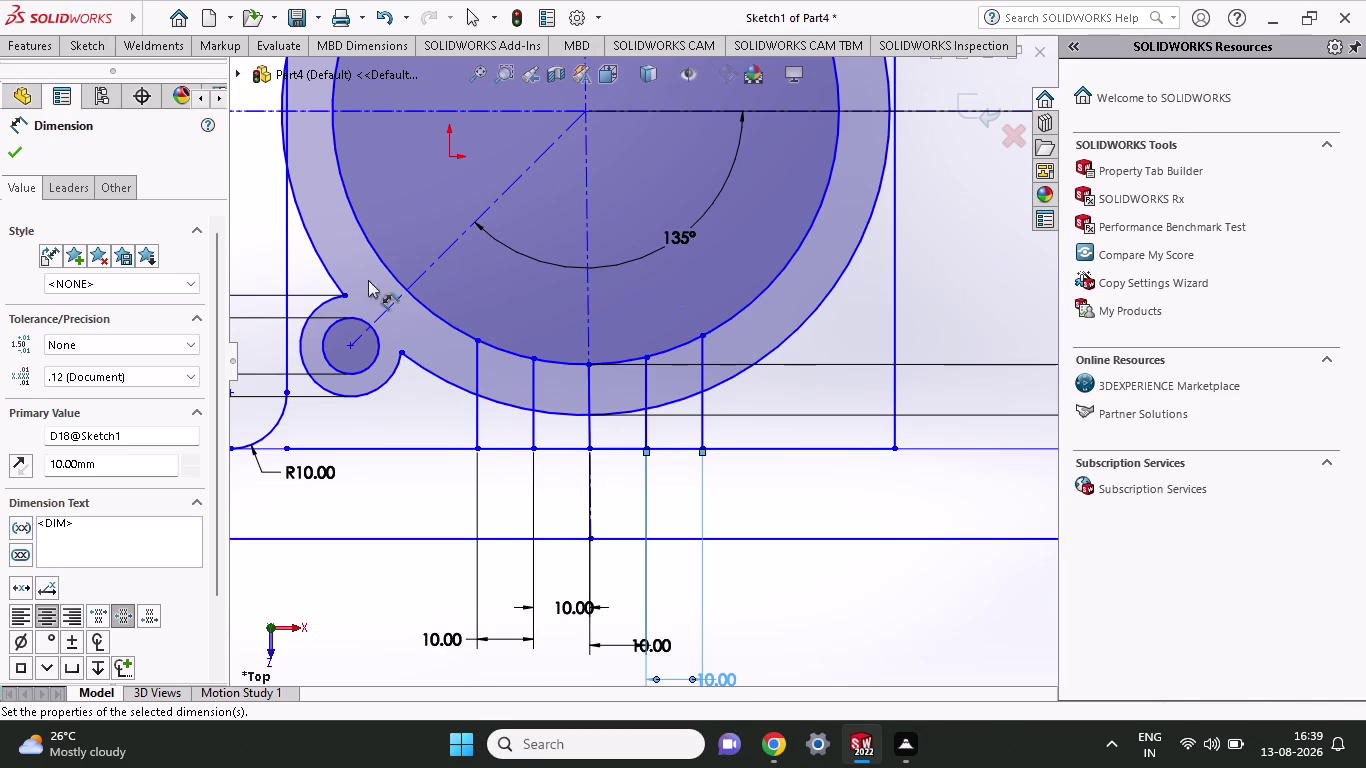
click(87, 42)
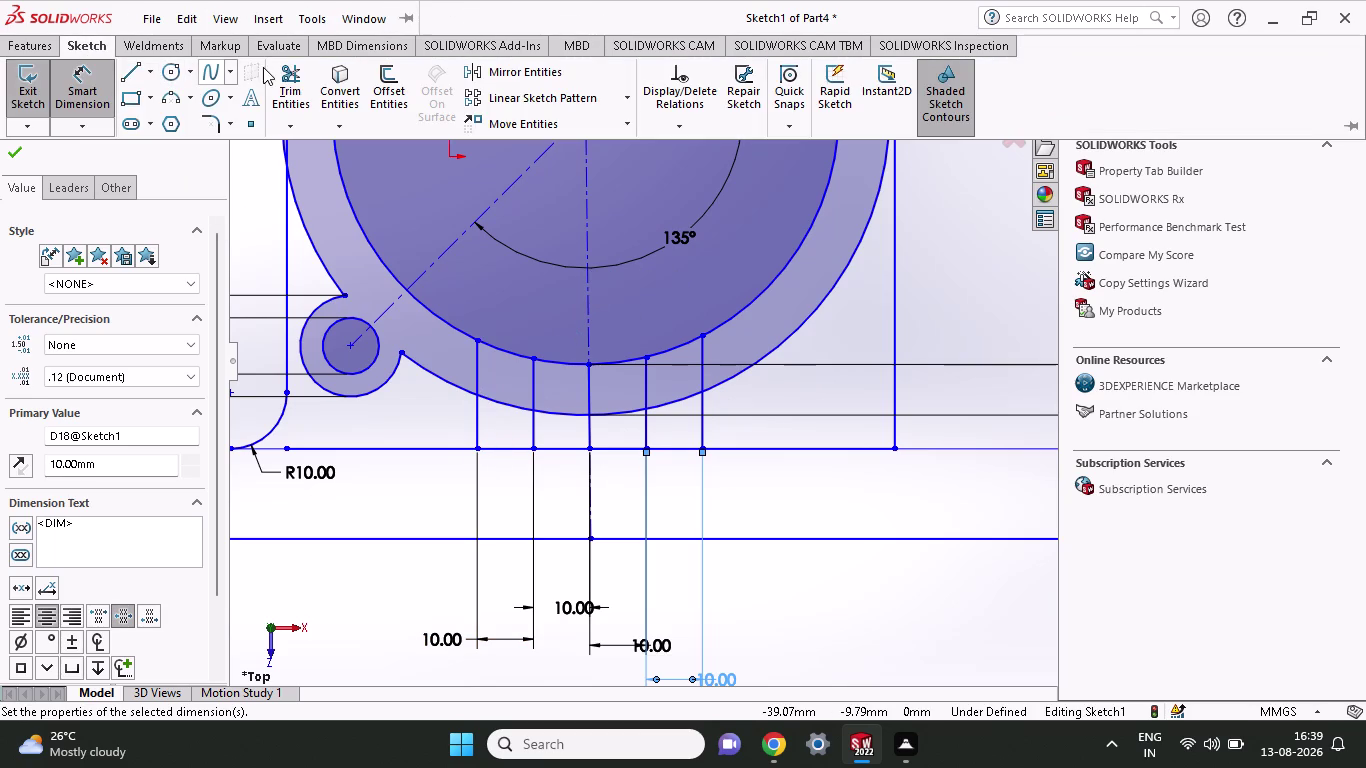
click(286, 67)
Trim the two outer rib lines back to the outer circle.
click(480, 364)
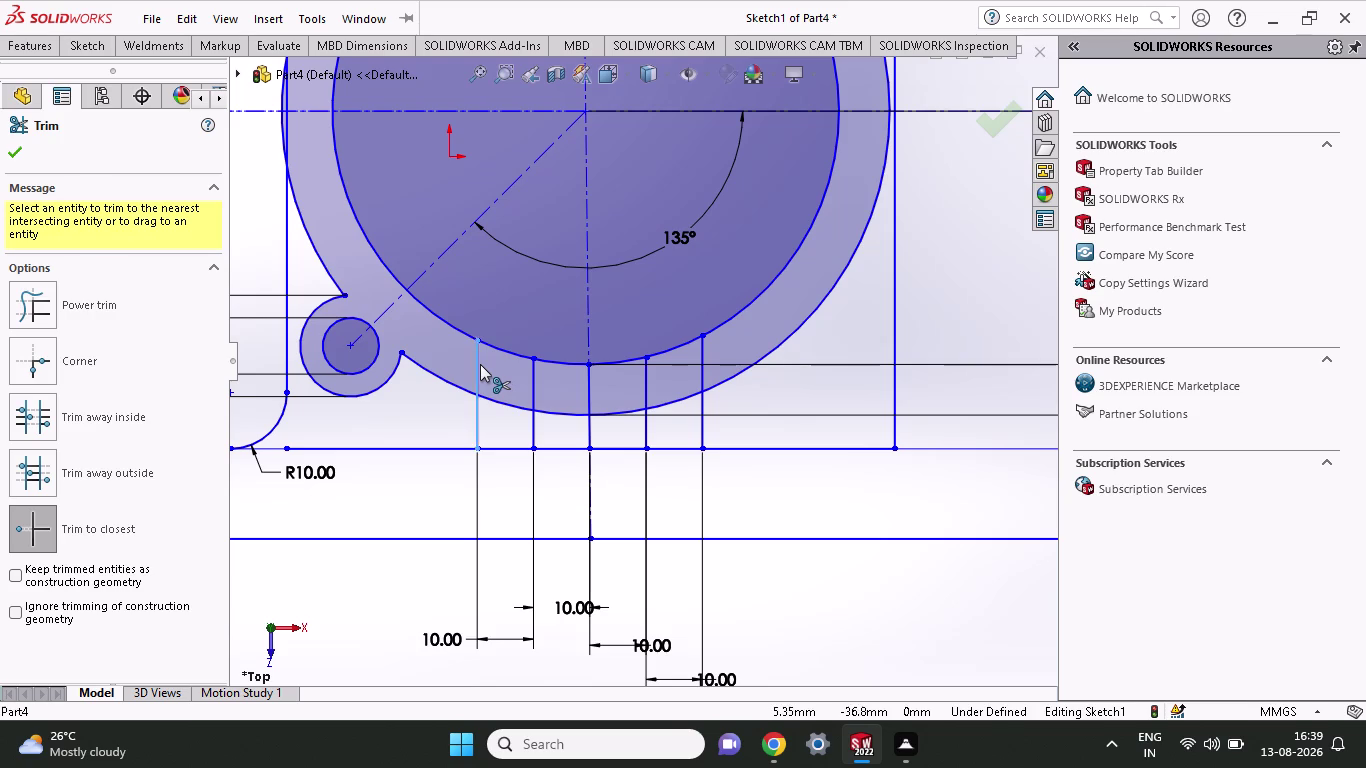
click(703, 364)
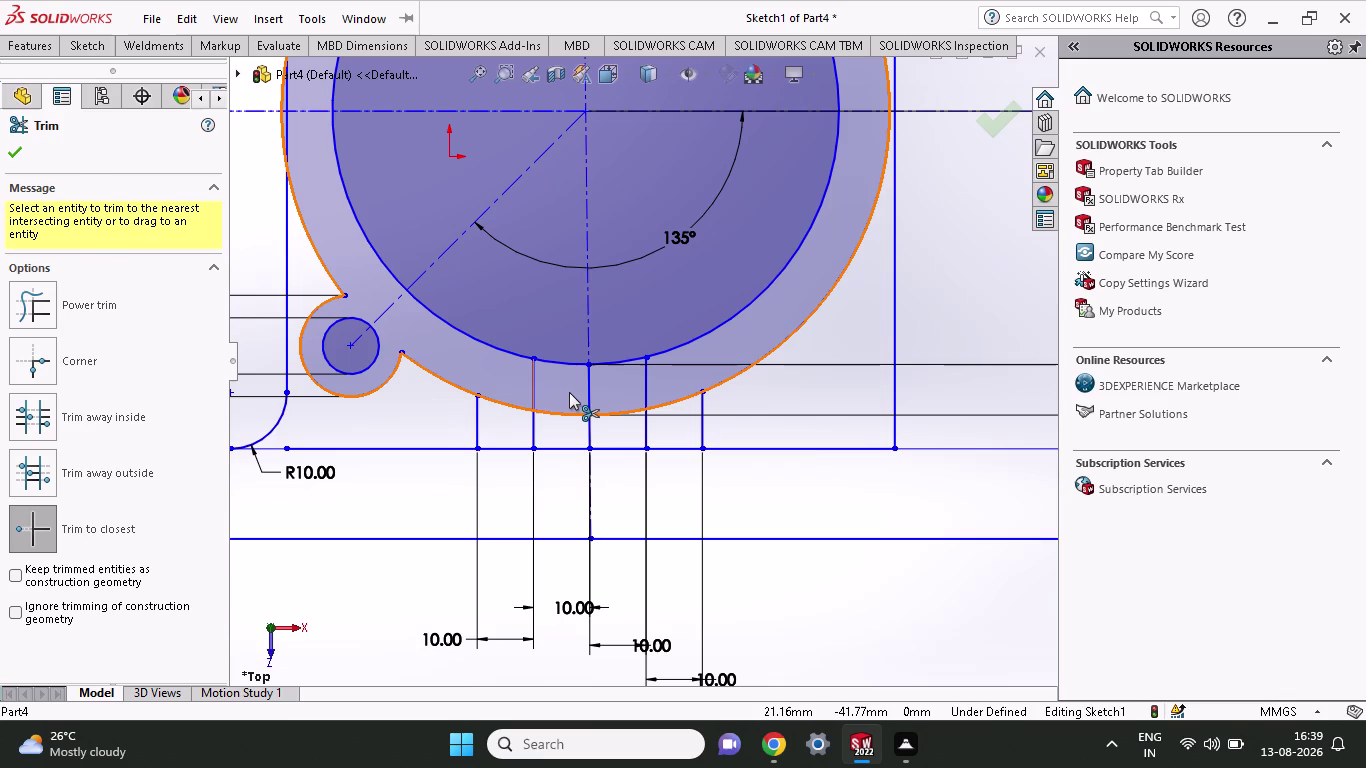
key(Escape)
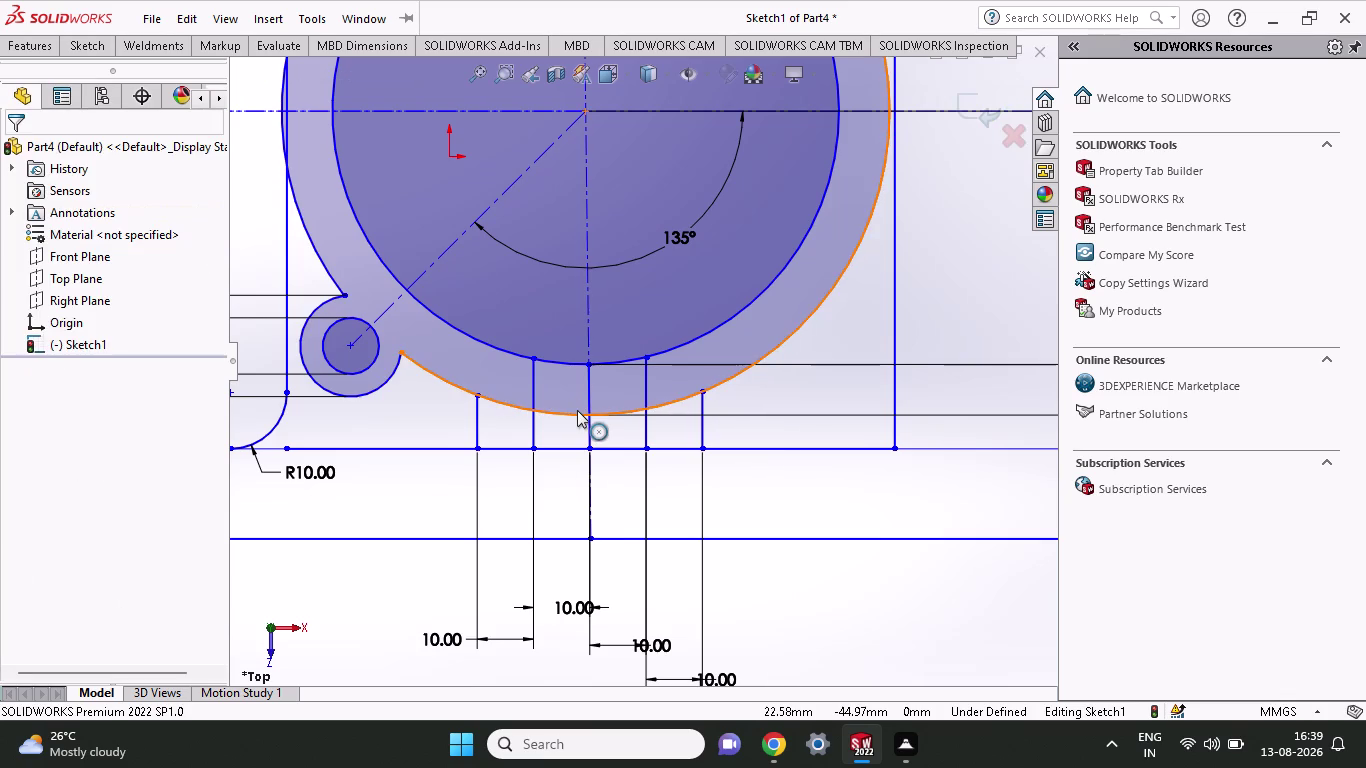
Convert the three middle rib lines to construction geometry.
click(534, 392)
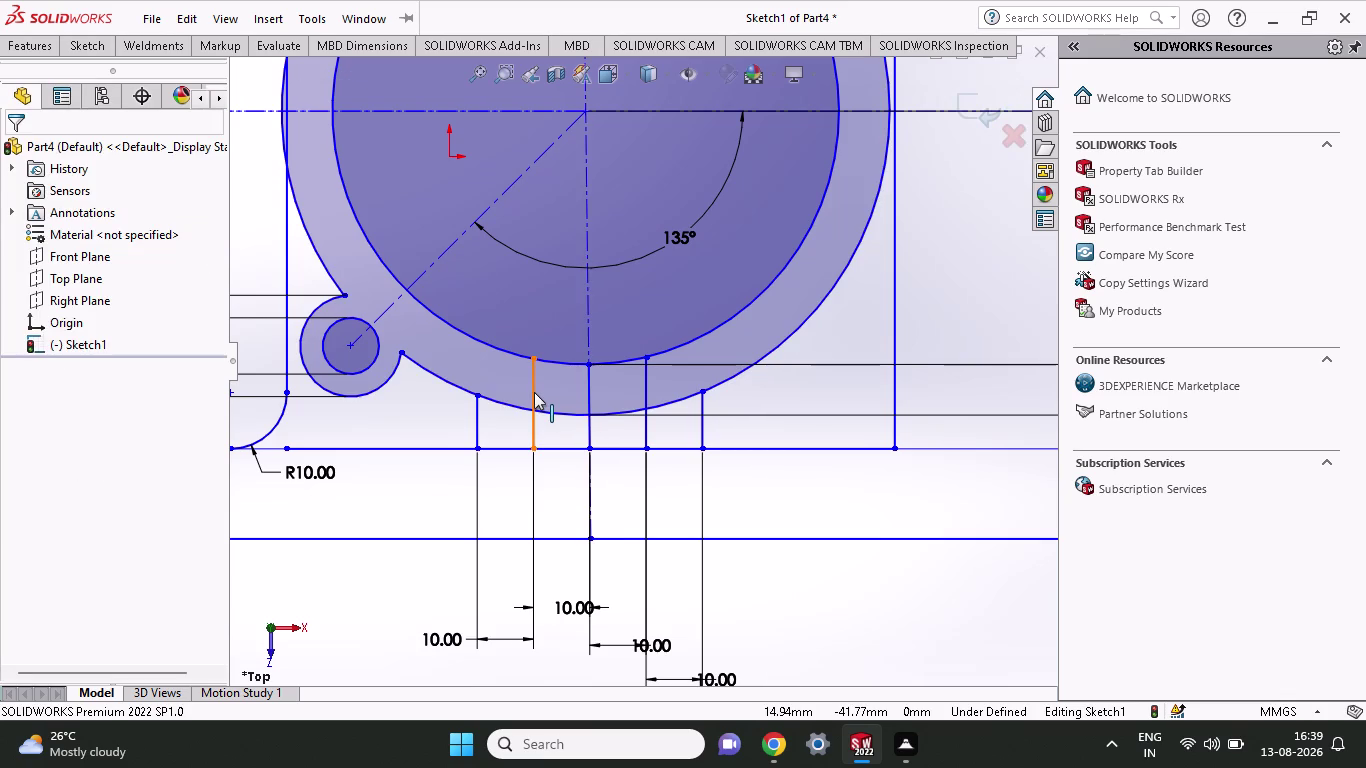
click(588, 393)
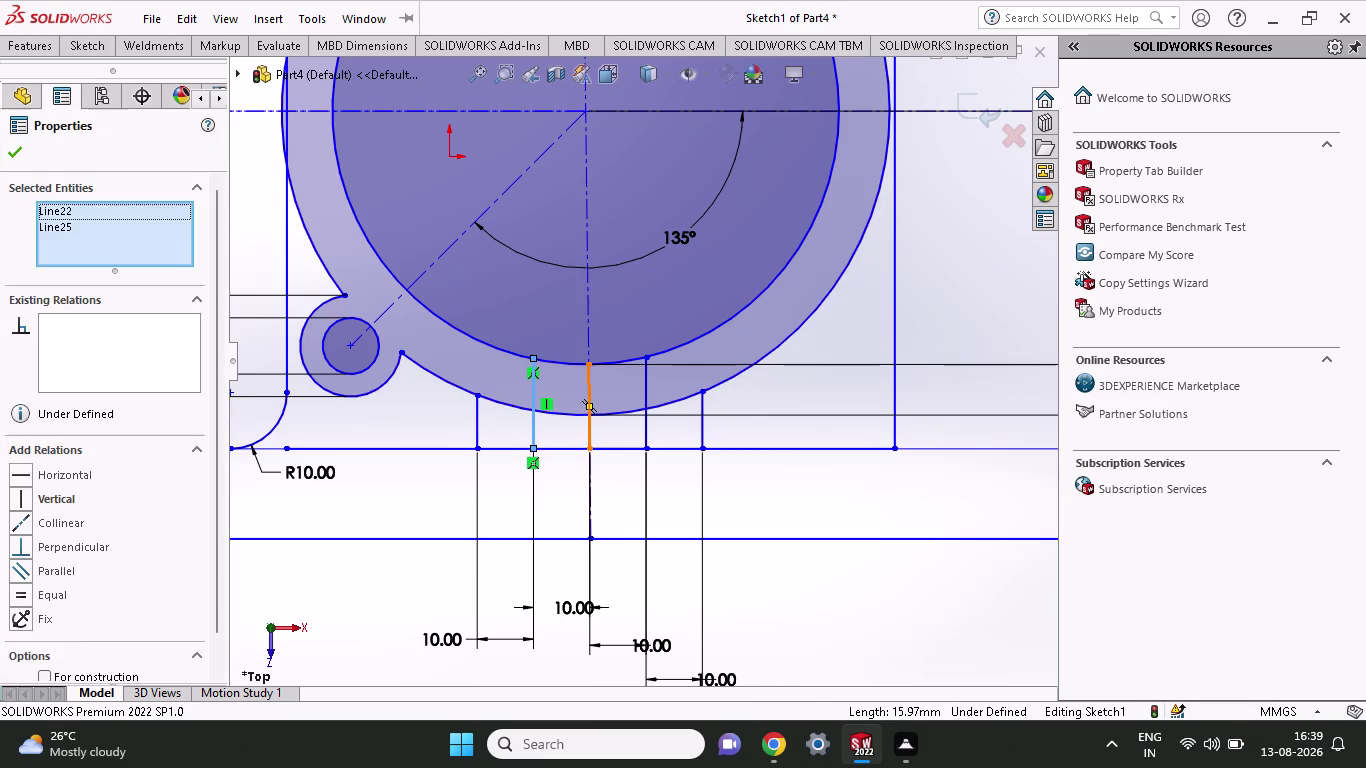
click(649, 385)
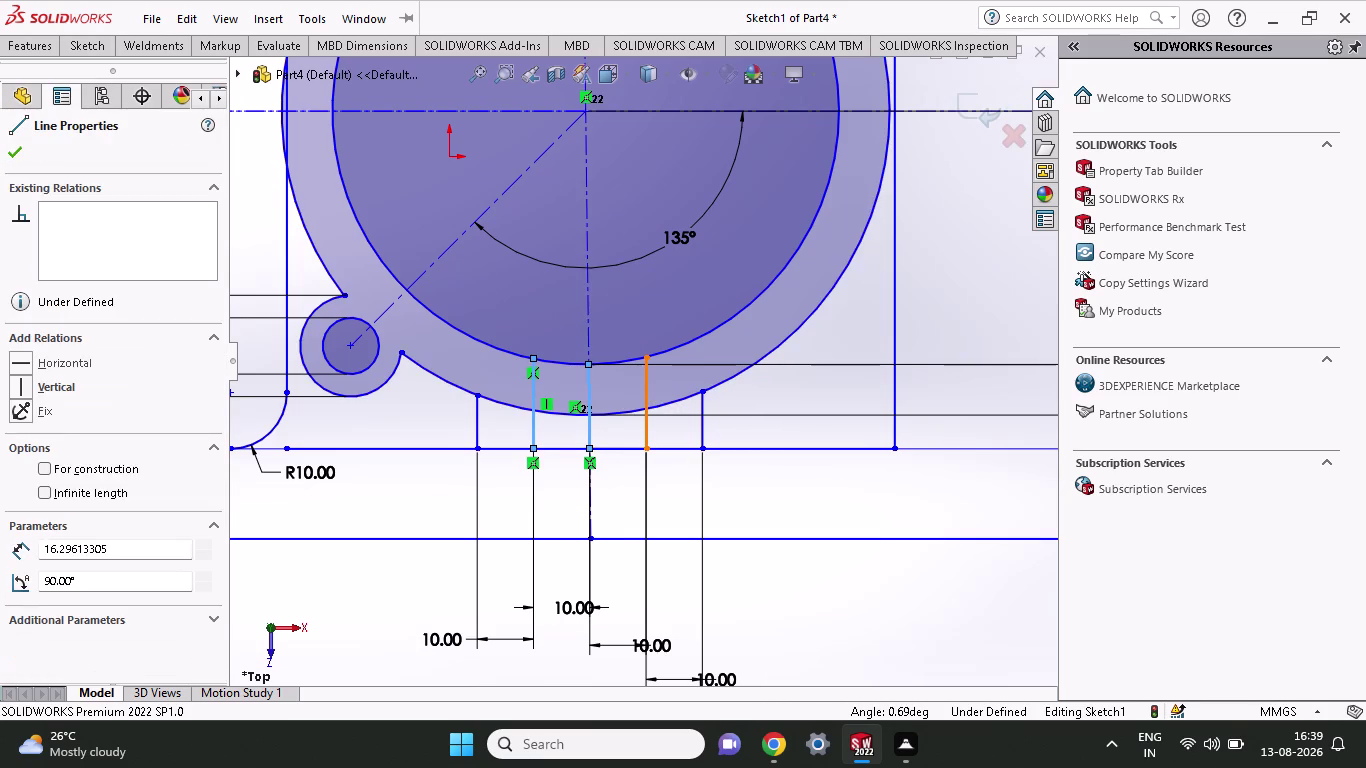
scroll(down, 3)
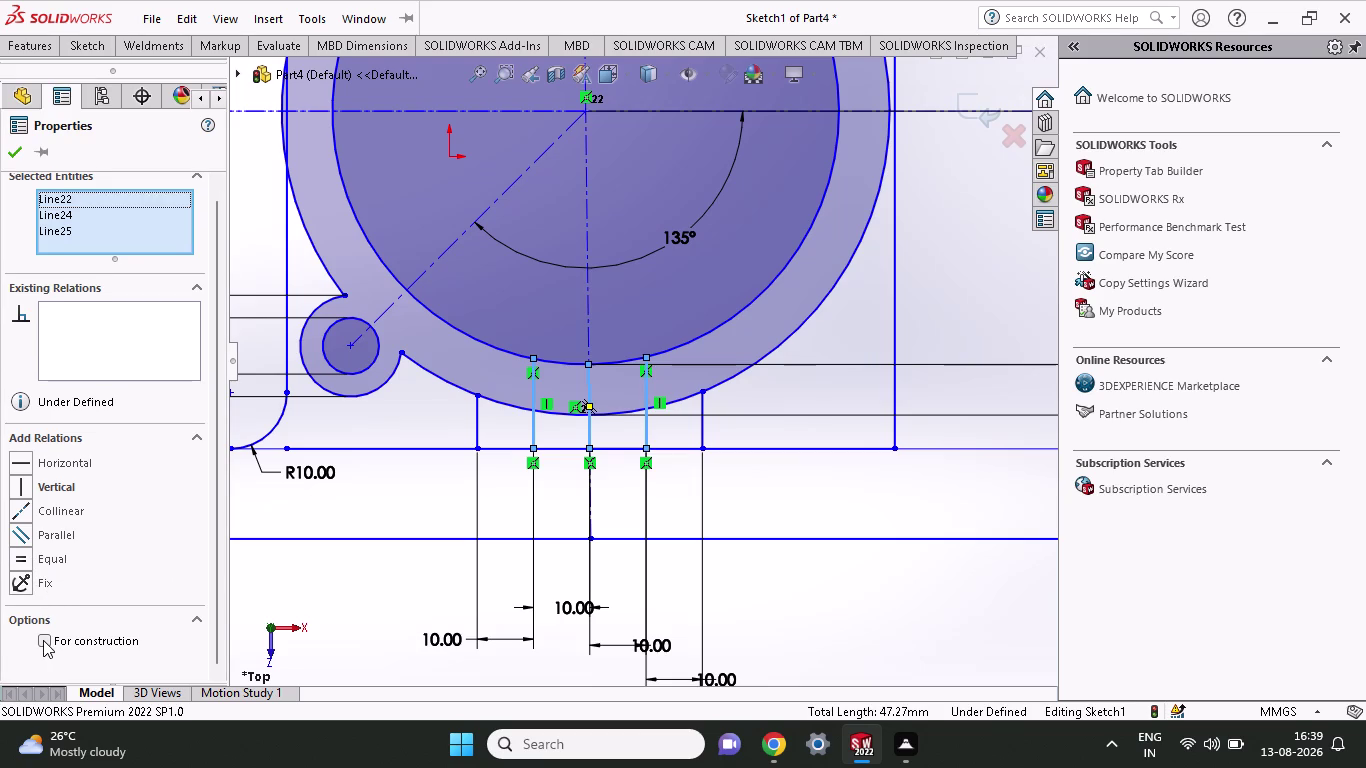
click(43, 640)
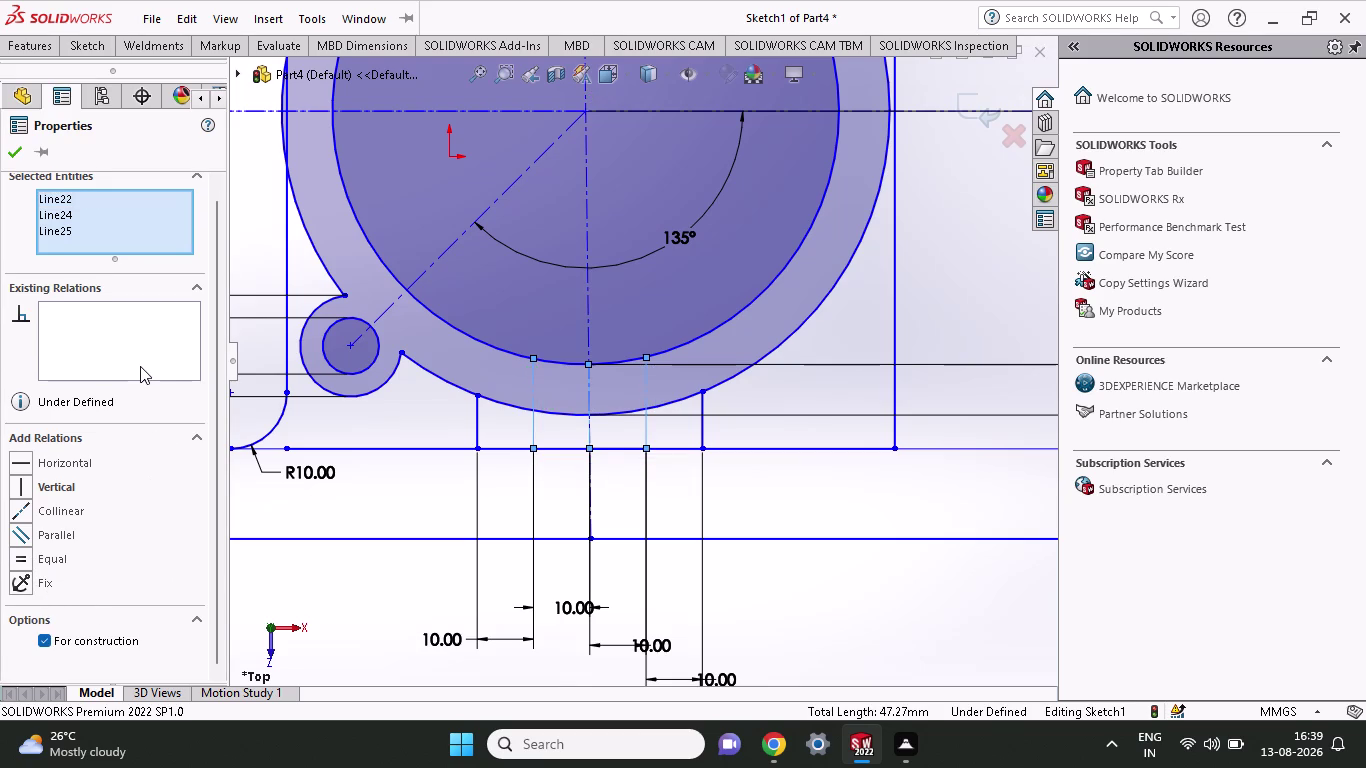
click(21, 158)
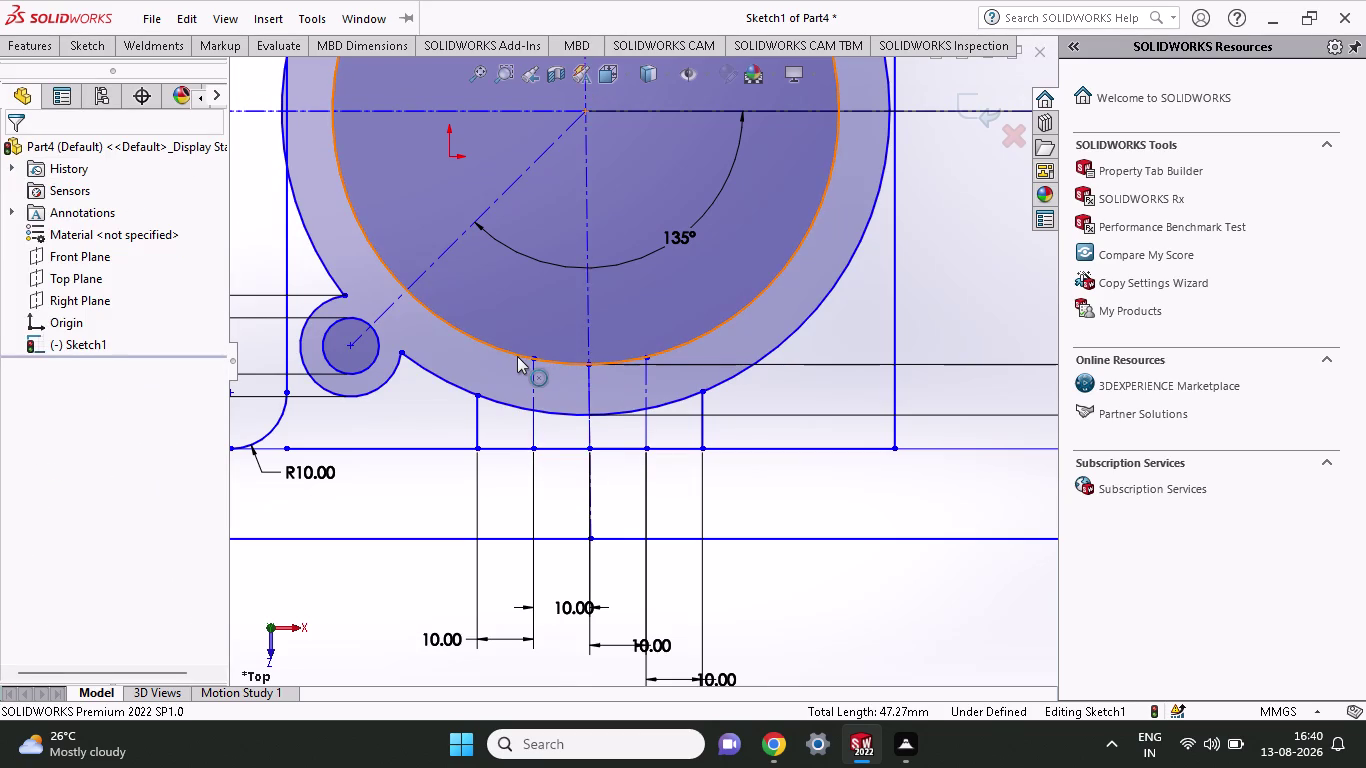
Trim away the base line piece beside the left rib line.
scroll(up, 3)
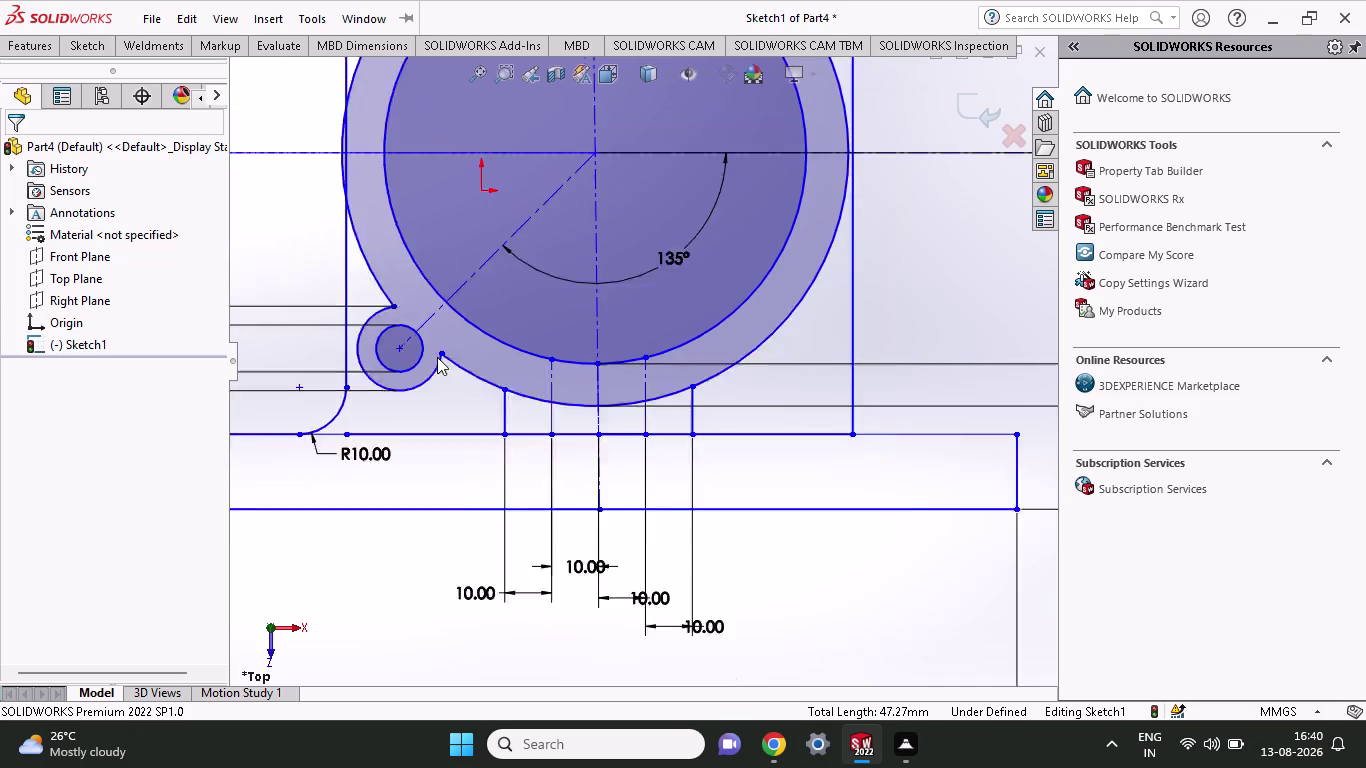
scroll(down, 3)
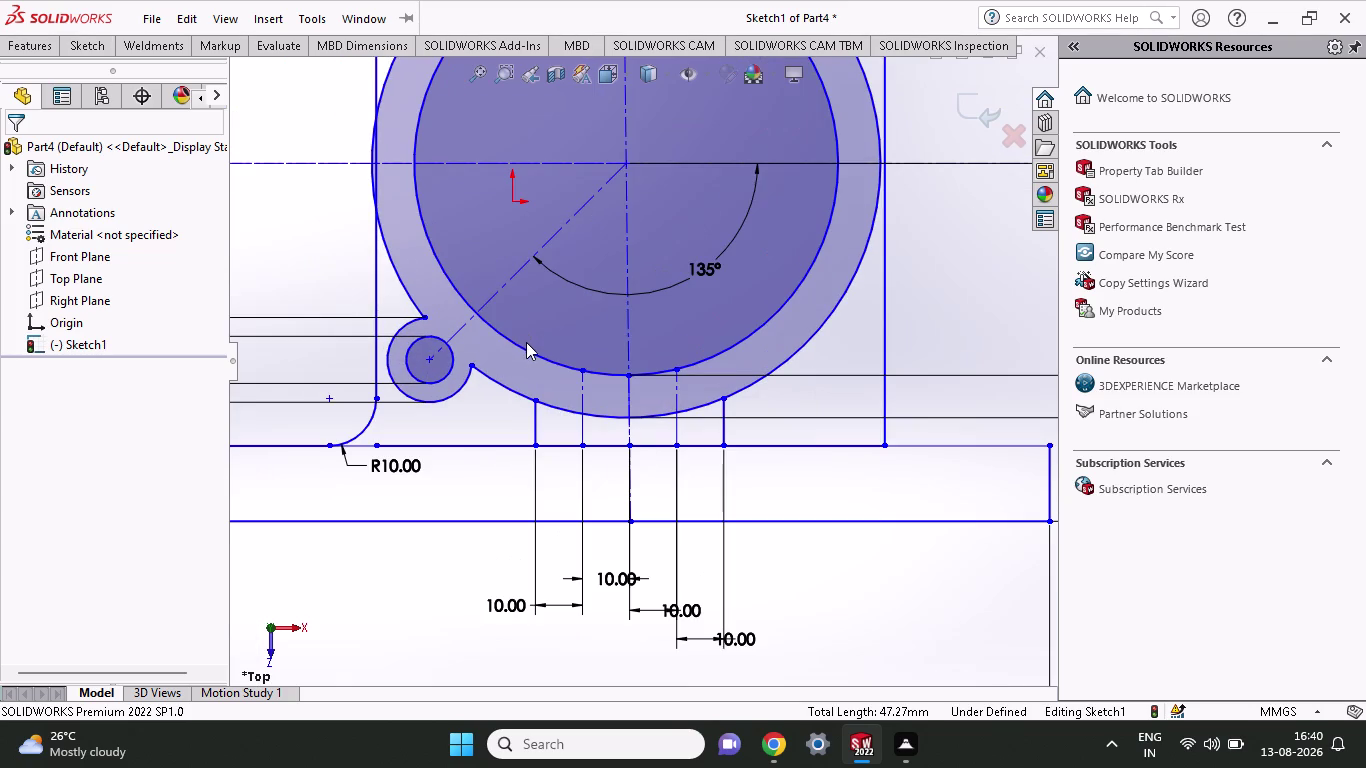
scroll(down, 3)
scroll(down, 3)
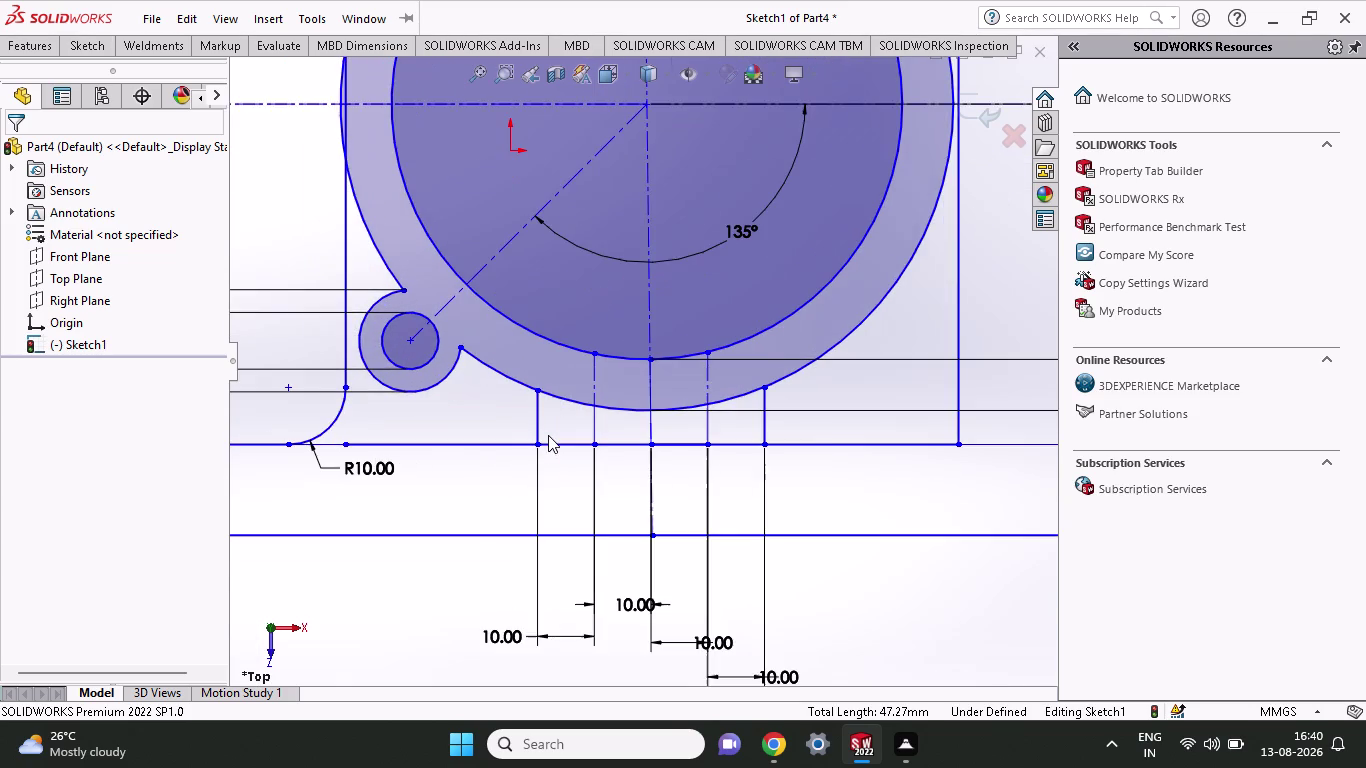
scroll(down, 3)
click(82, 42)
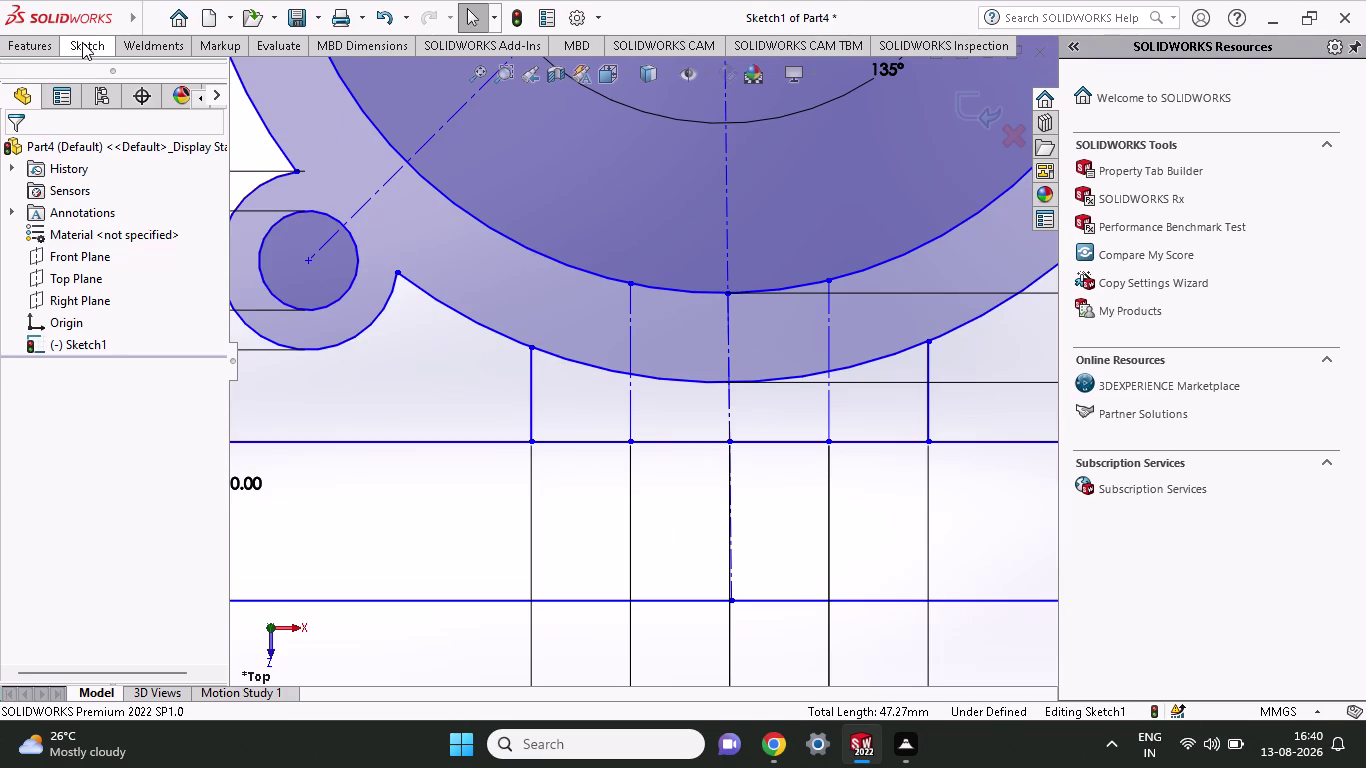
click(288, 74)
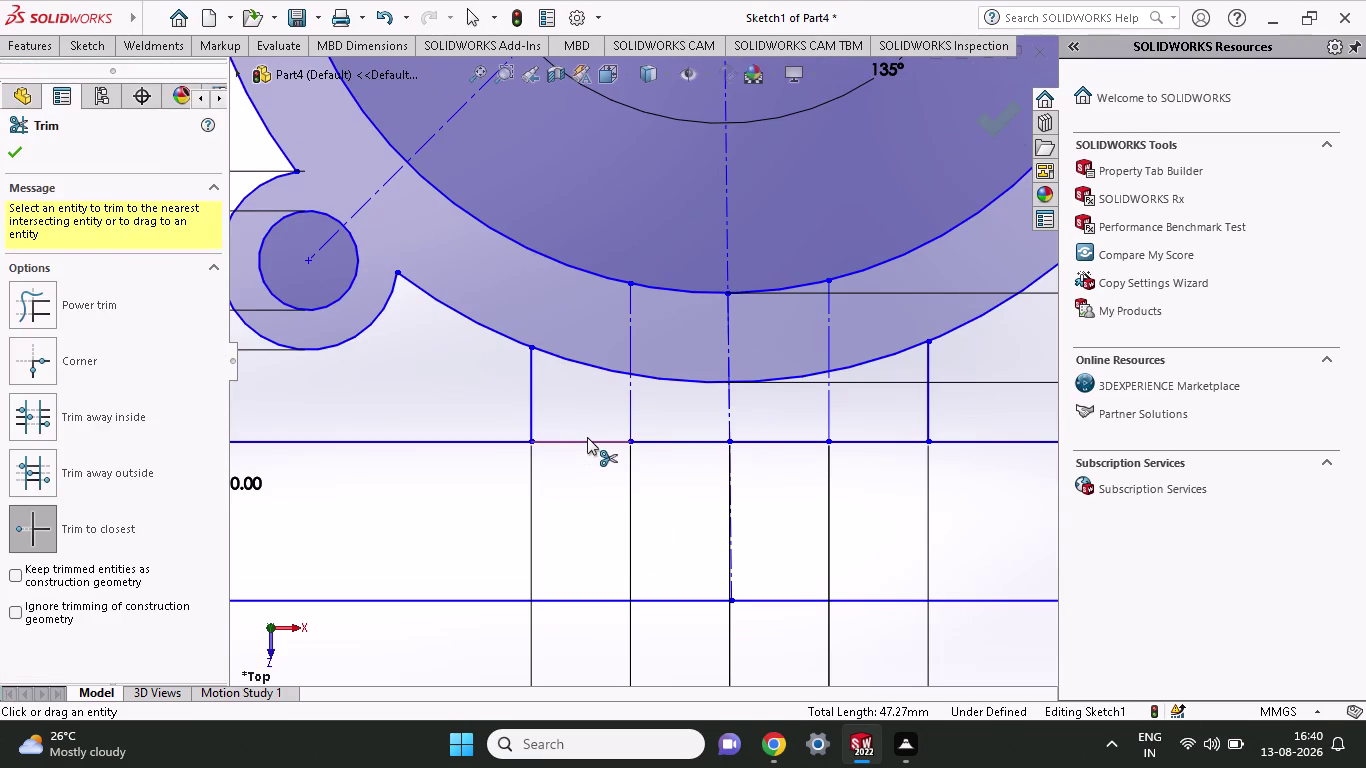
click(587, 437)
Trim the base line piece beside the right rib, then start a 4 mm sketch fillet.
scroll(up, 3)
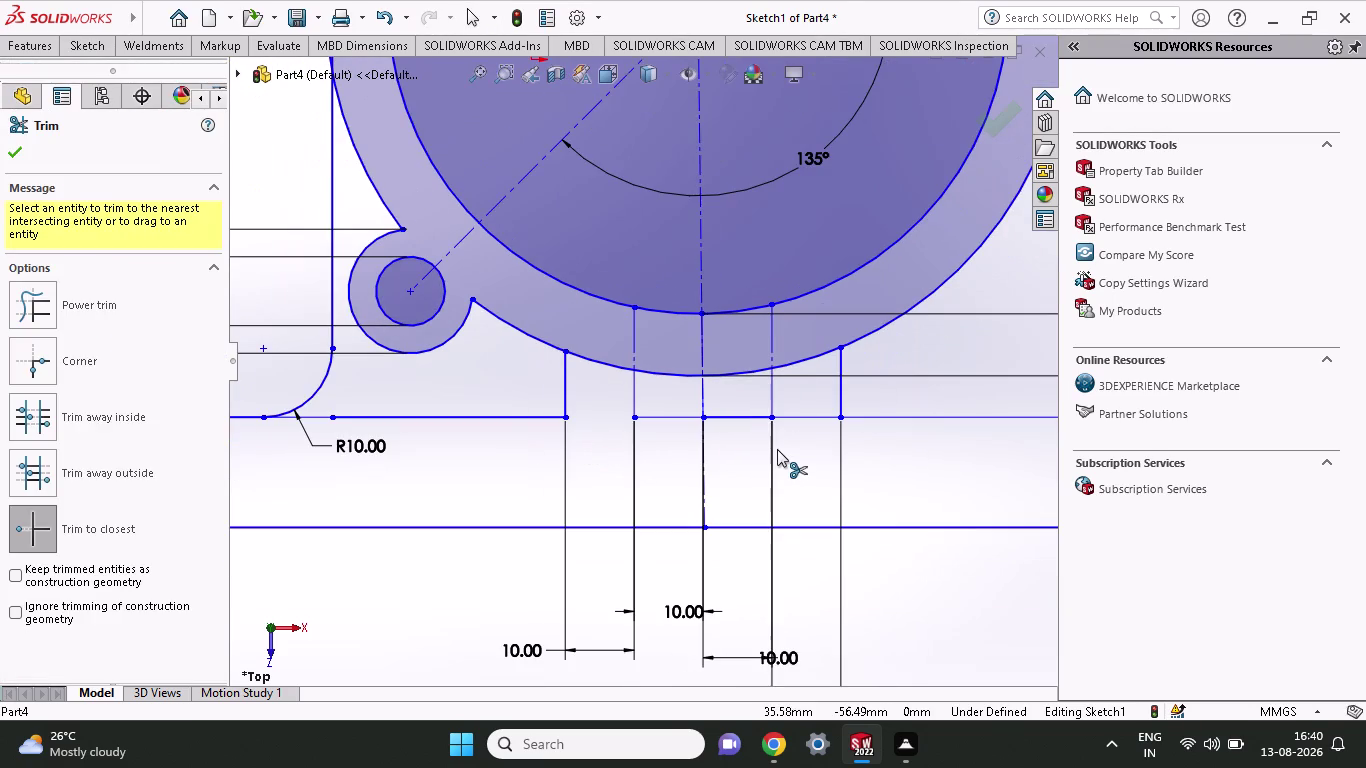
scroll(up, 3)
click(778, 406)
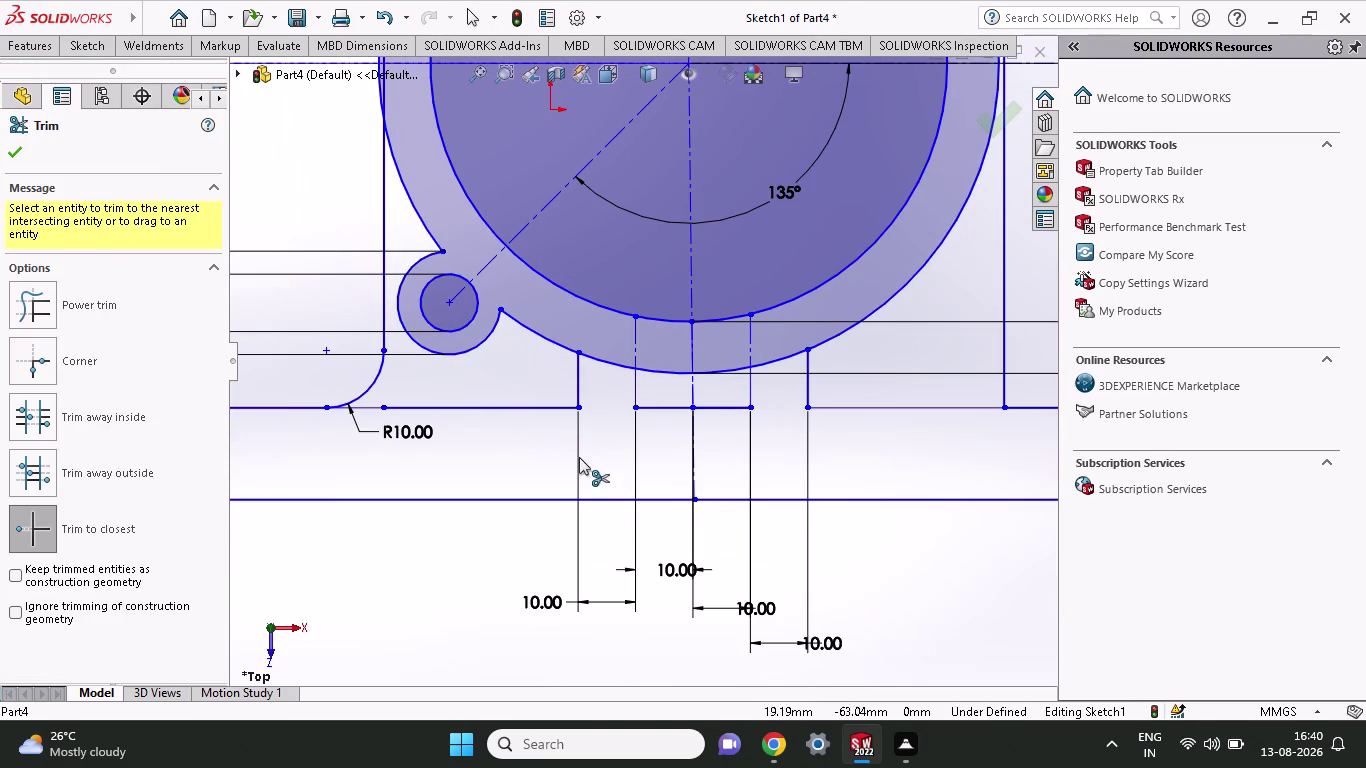
click(66, 45)
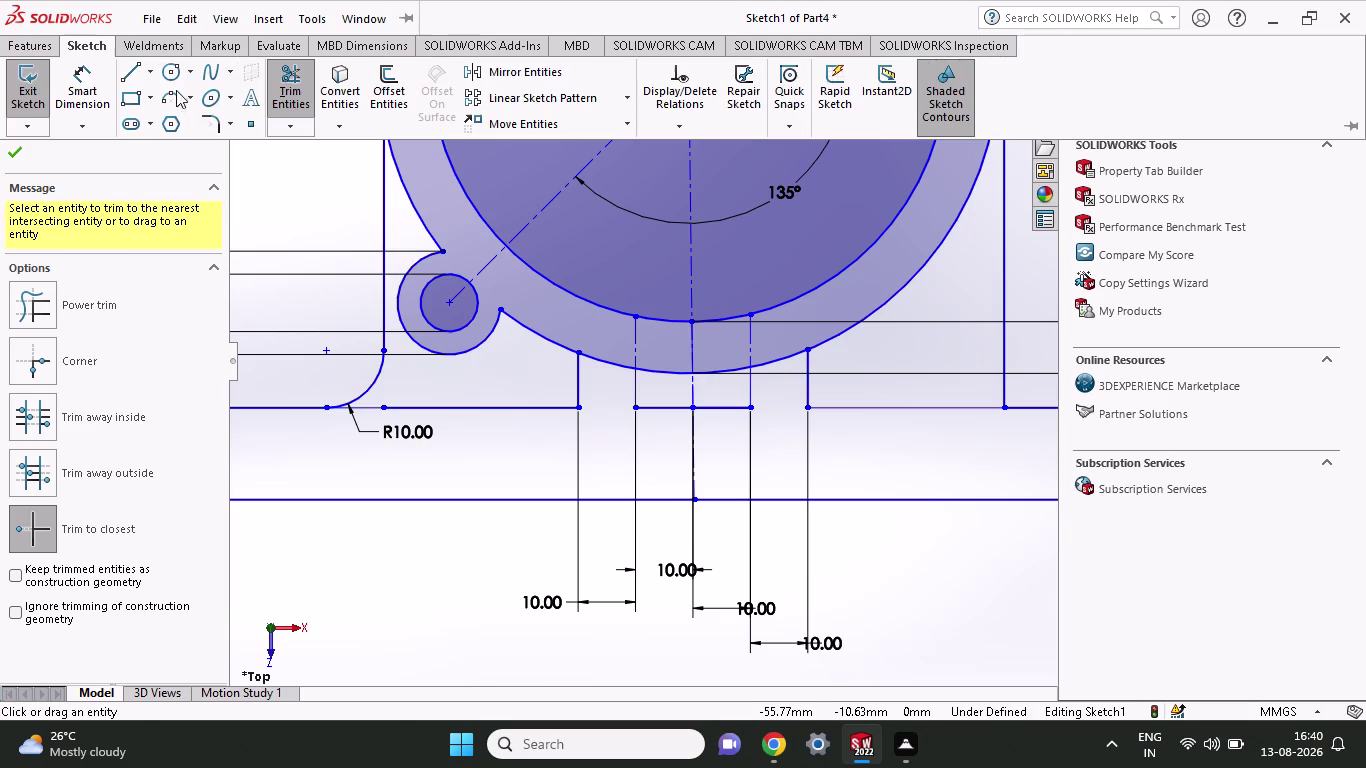
click(213, 116)
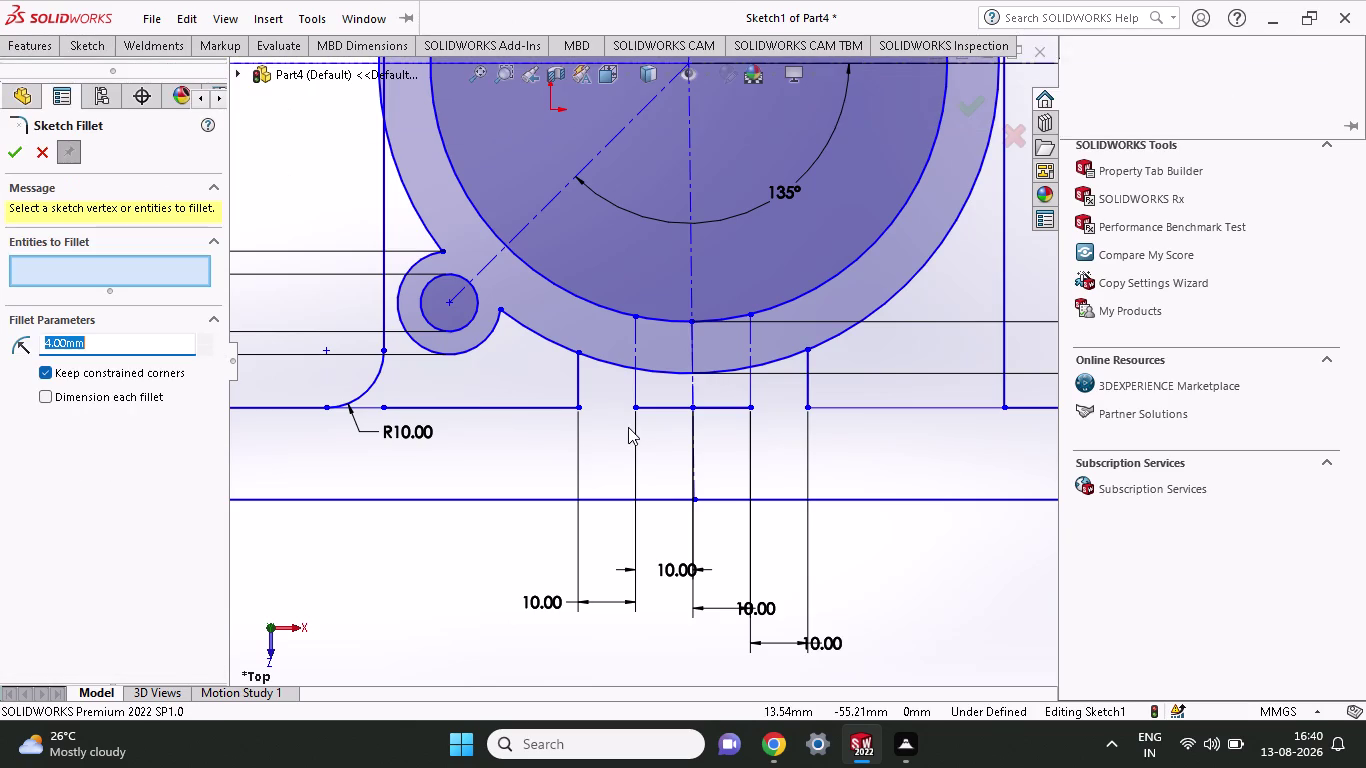
Fillet the left rib line into the outer arc at R4.
scroll(down, 3)
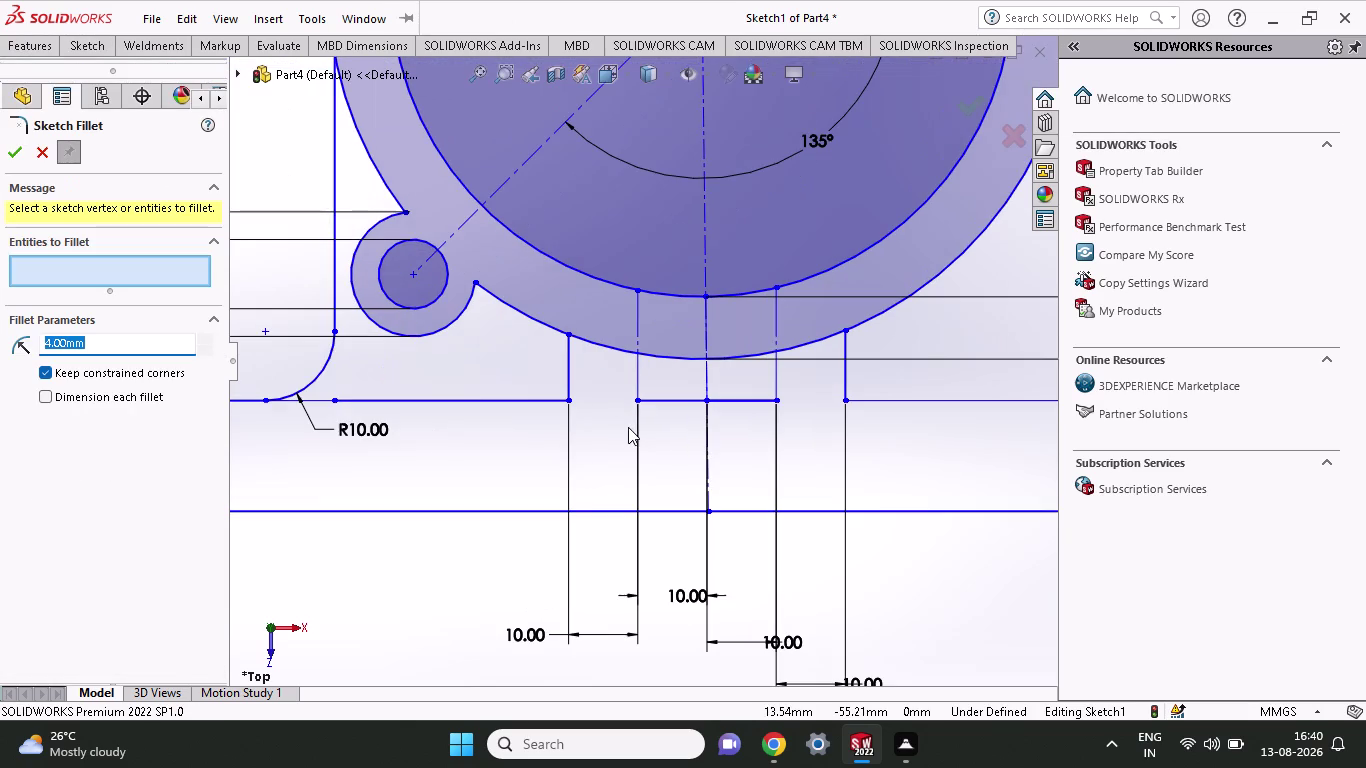
scroll(down, 3)
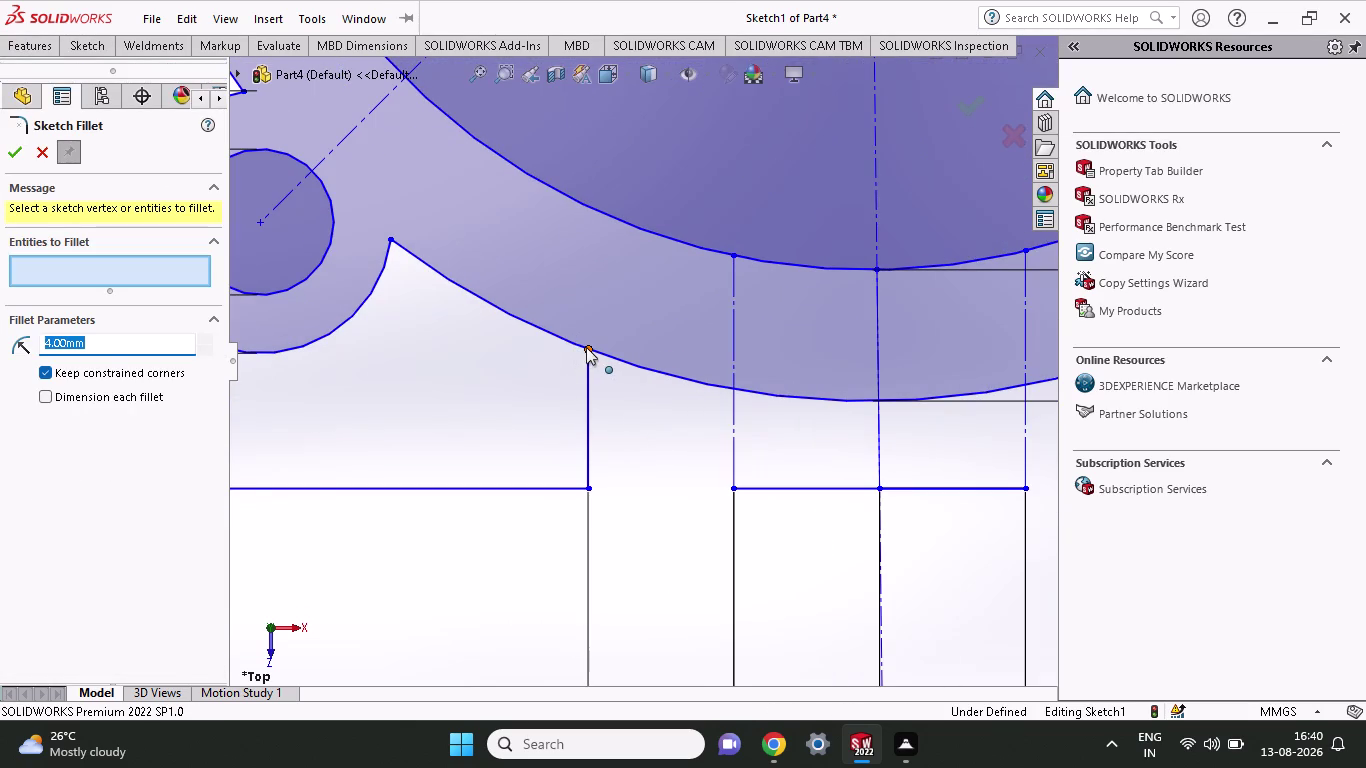
click(586, 347)
click(585, 367)
click(575, 342)
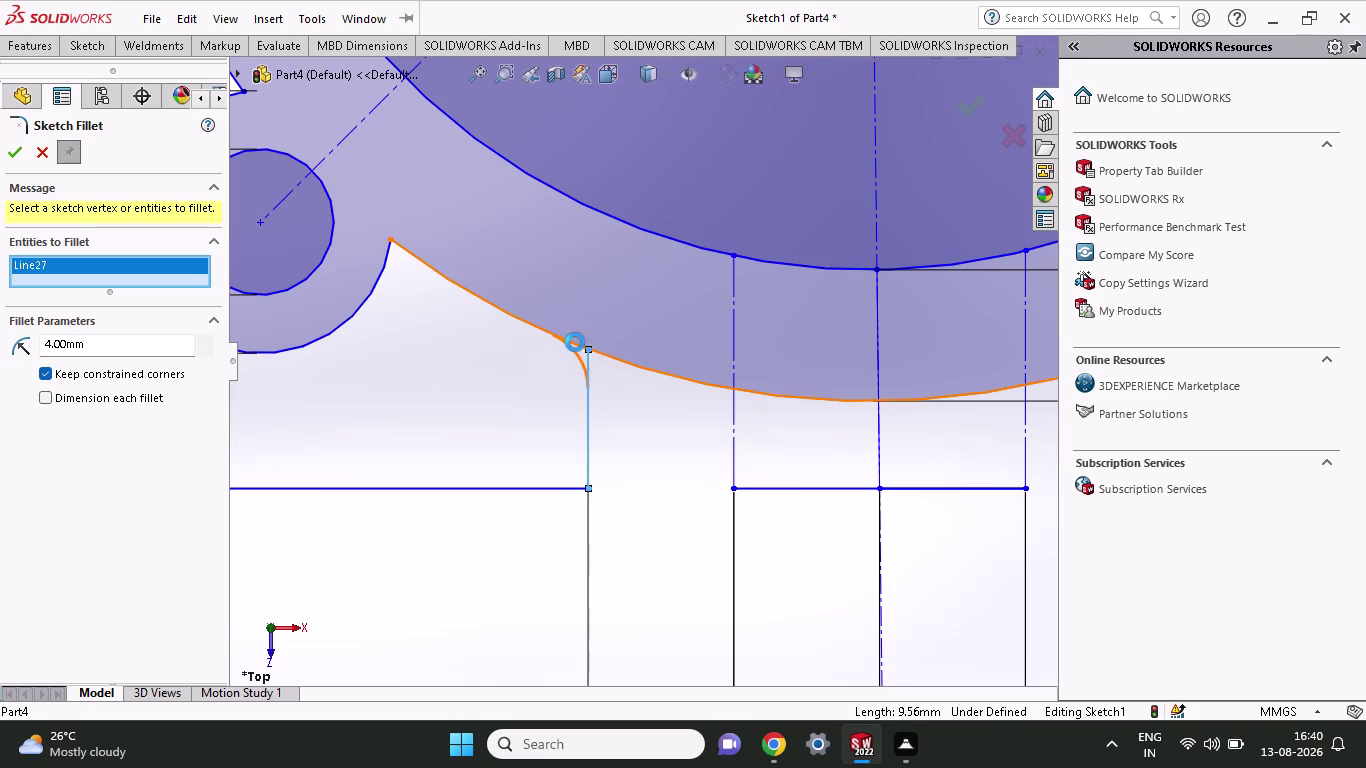
click(714, 373)
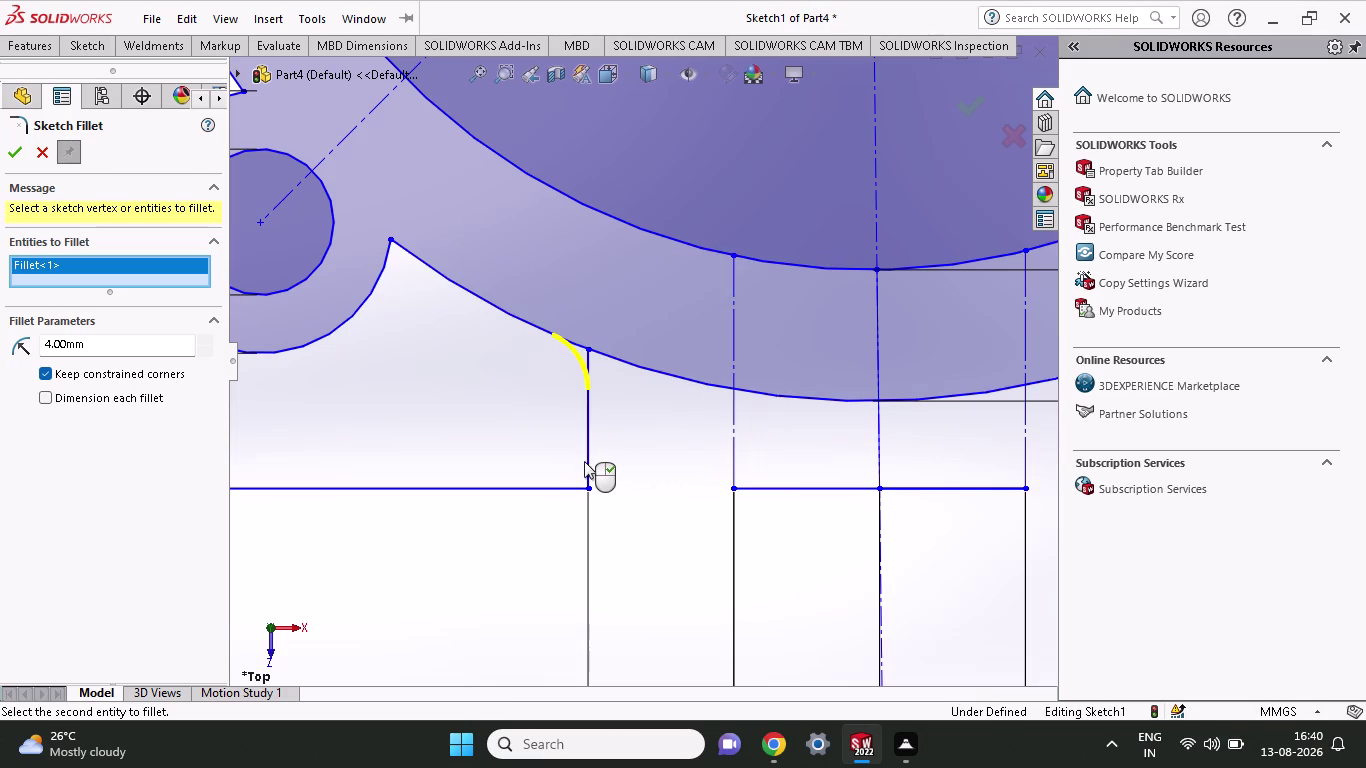
Add an R4 fillet between the base line and left rib, apply both, then undo.
click(587, 487)
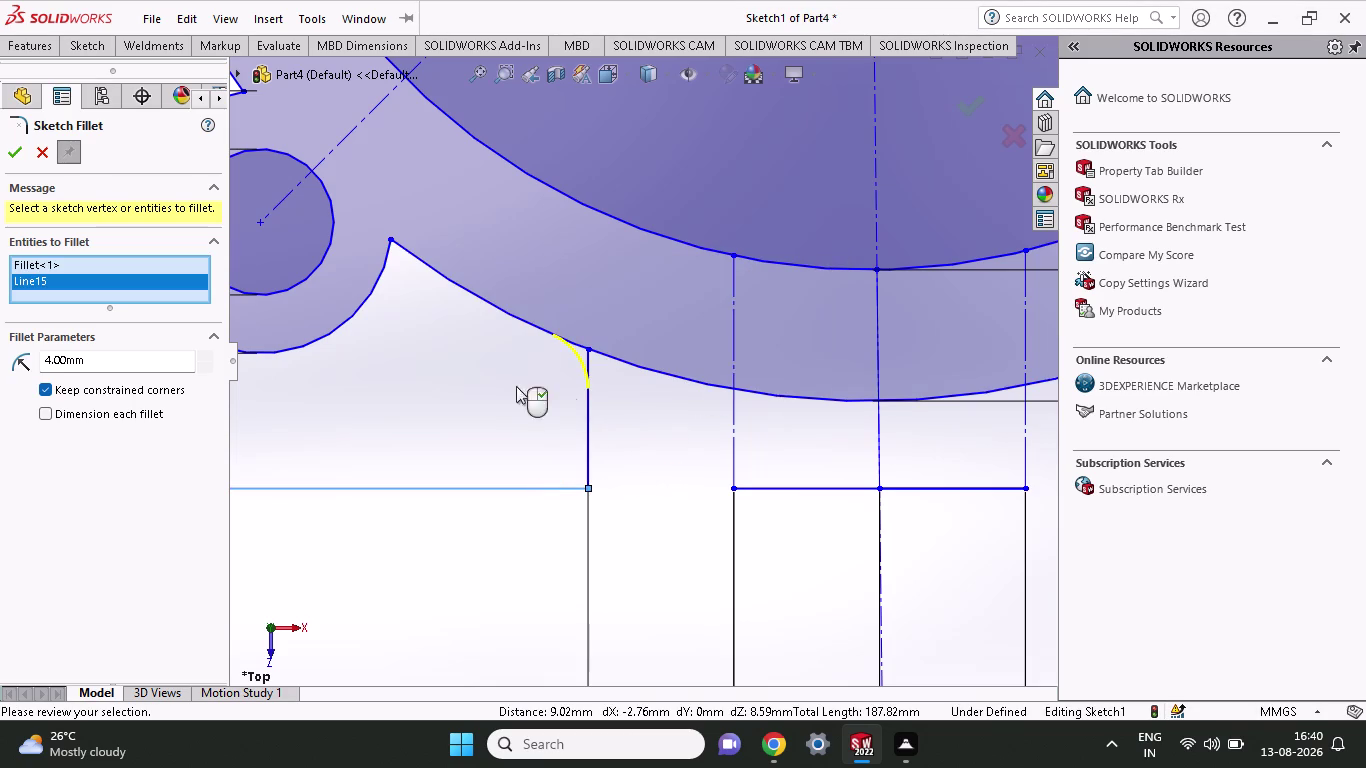
click(588, 481)
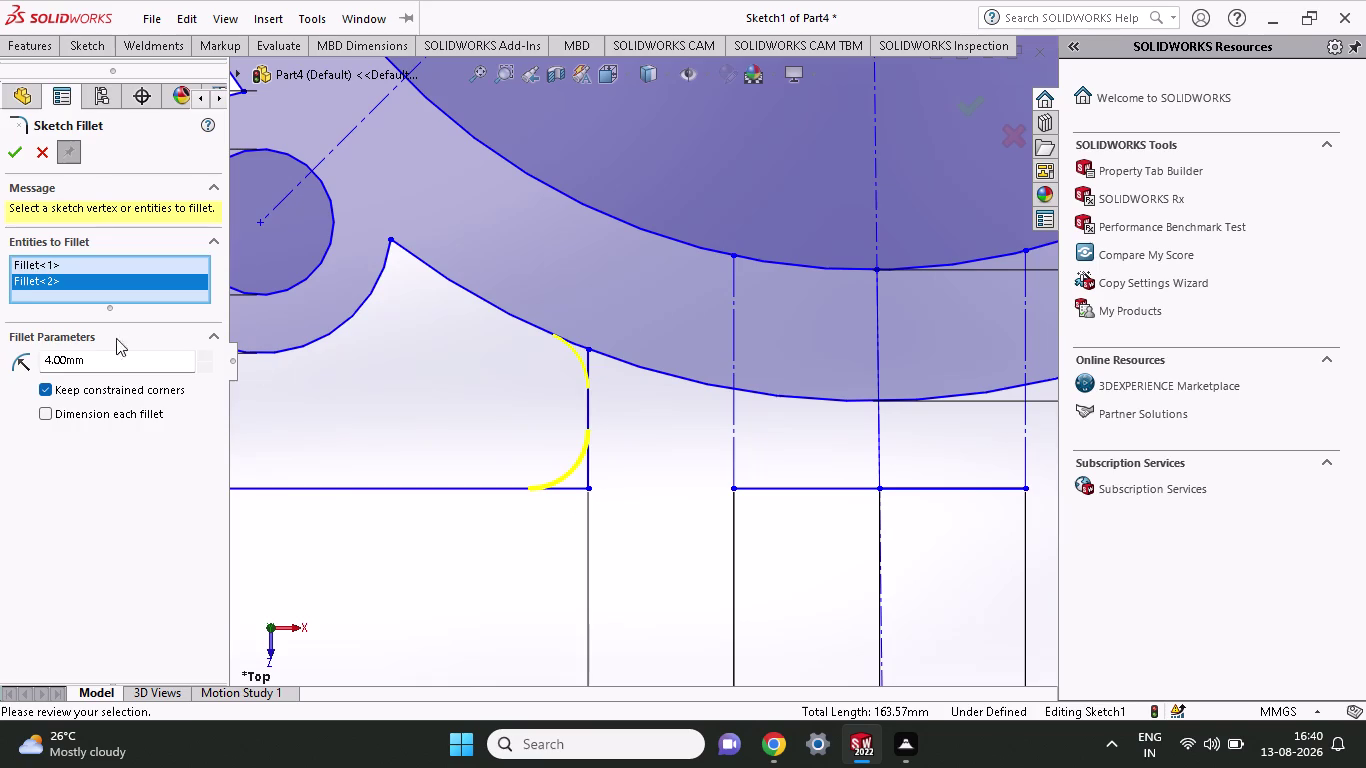
click(13, 162)
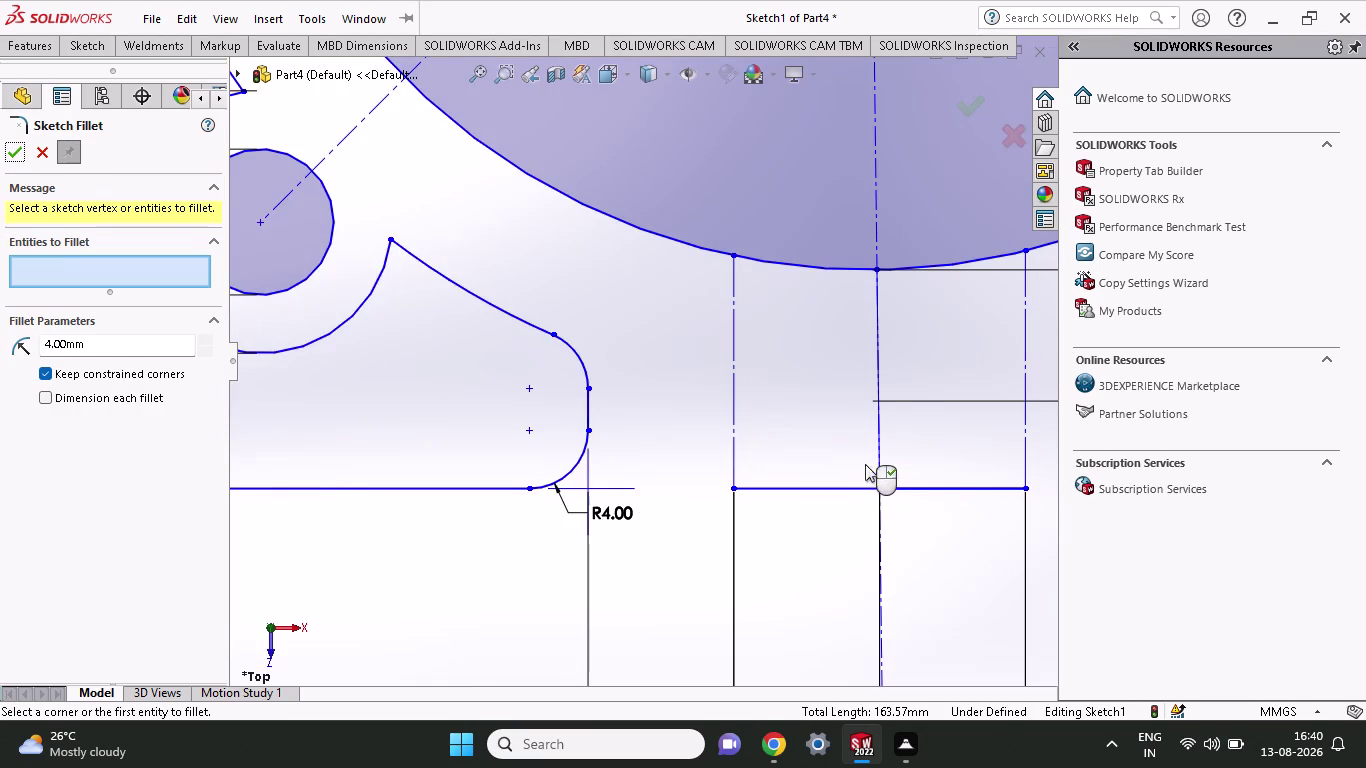
scroll(up, 3)
scroll(up, 3)
scroll(up, 3)
scroll(down, 3)
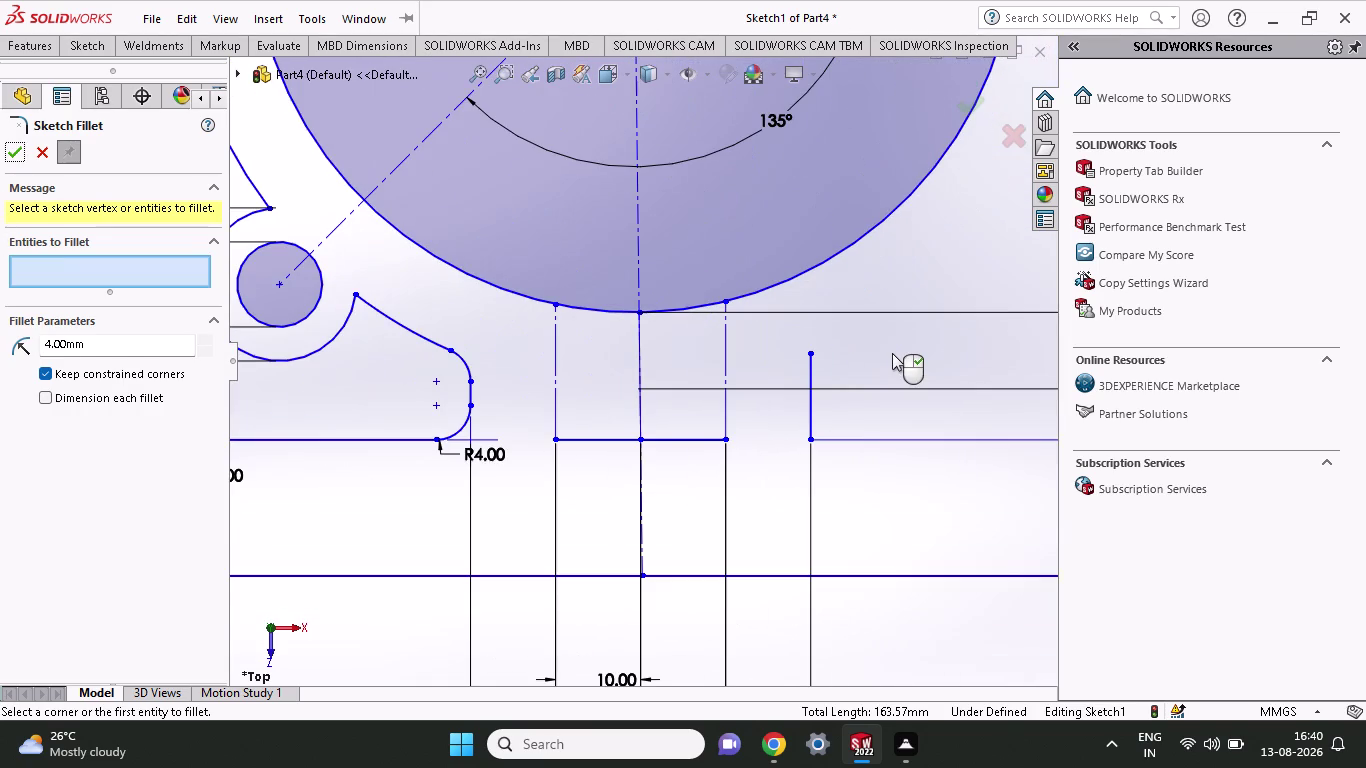
scroll(up, 3)
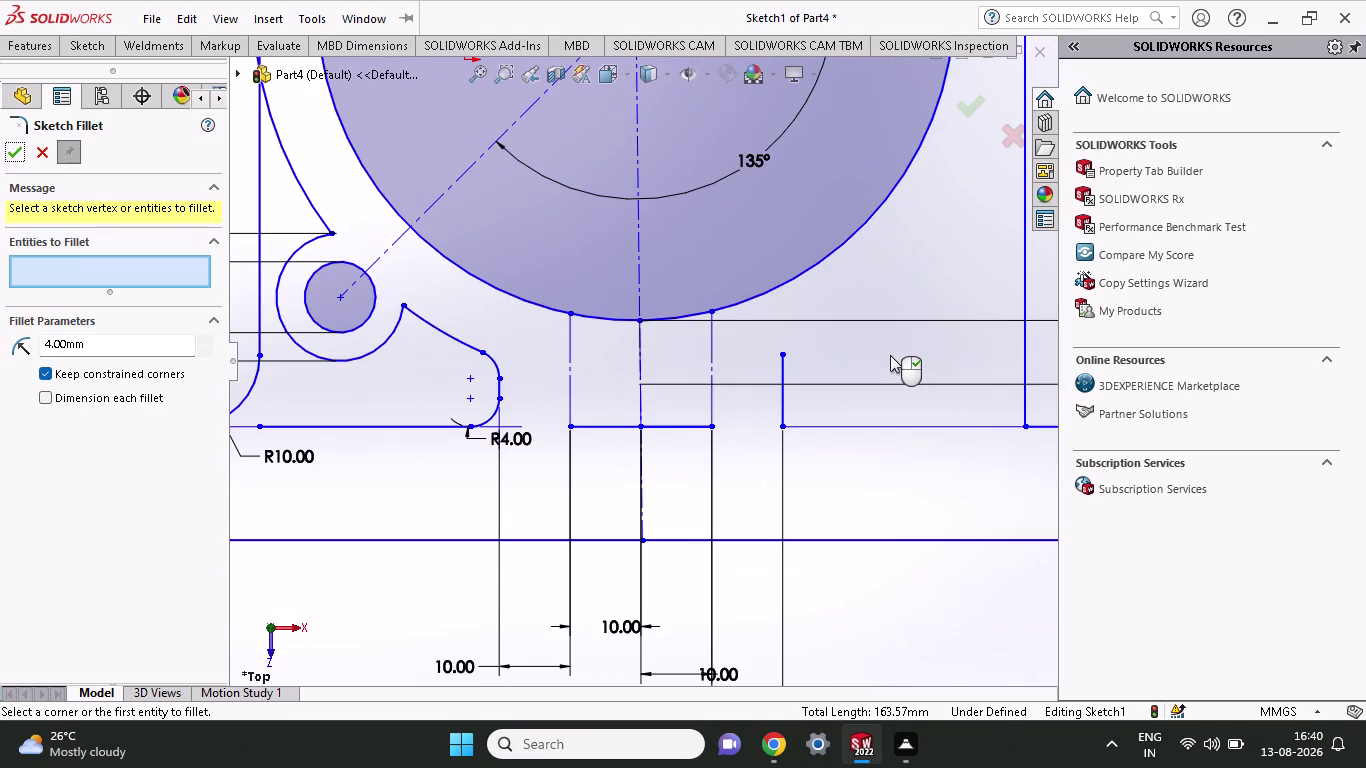
key(ctrl+z)
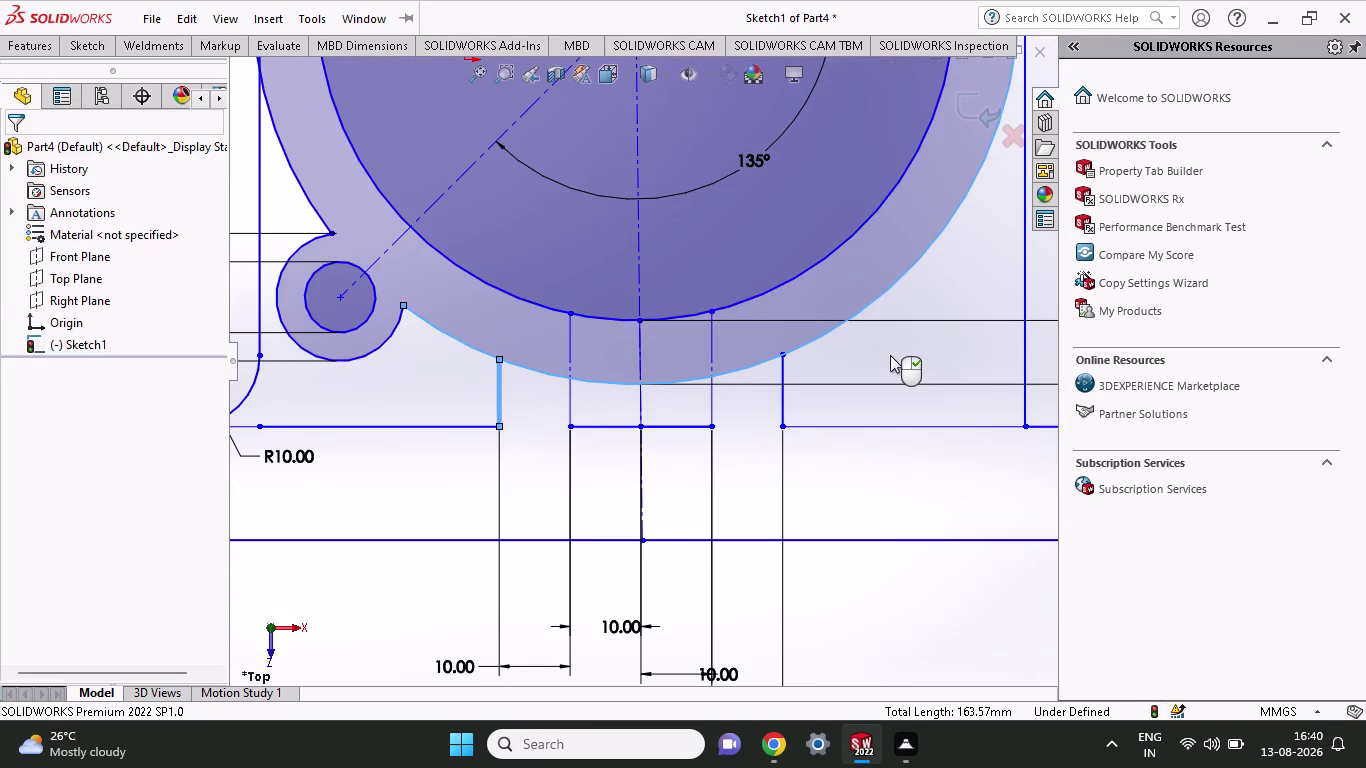
scroll(down, 3)
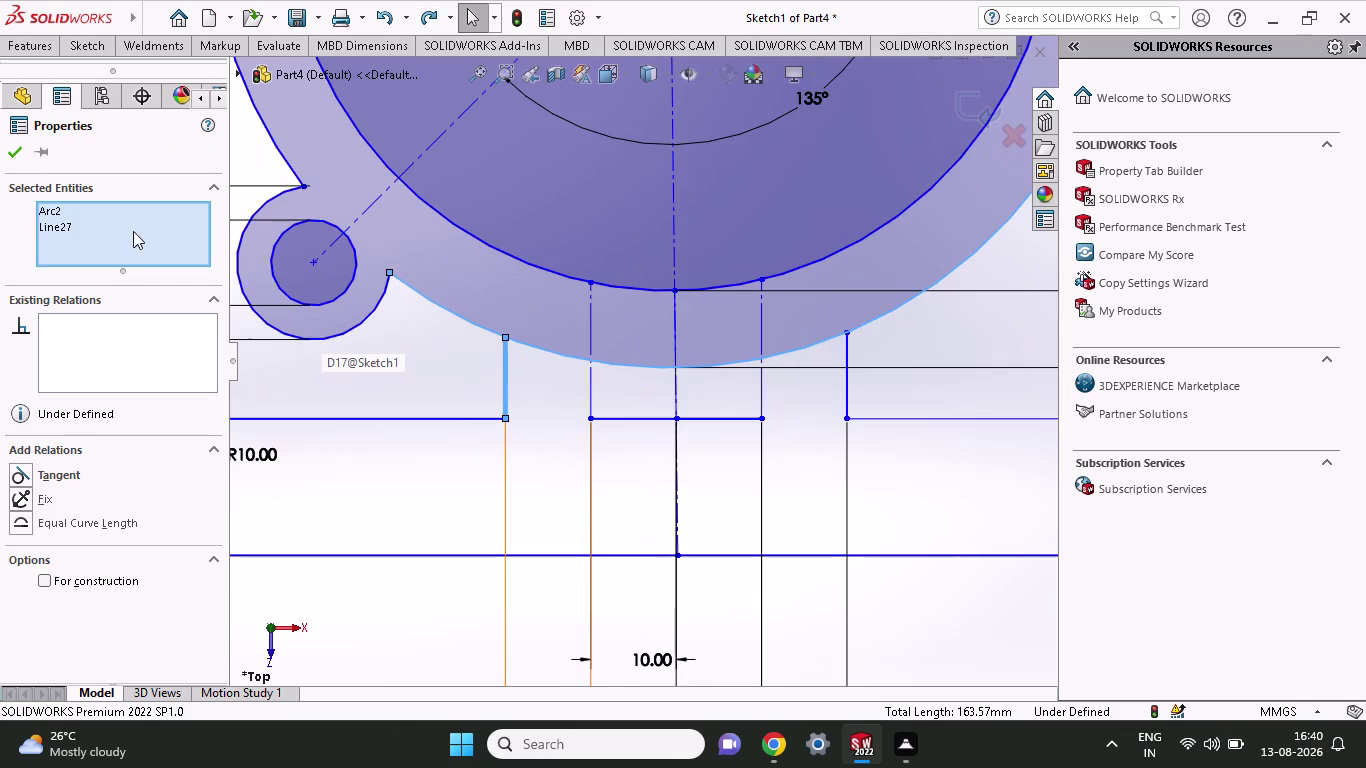
click(12, 156)
click(101, 50)
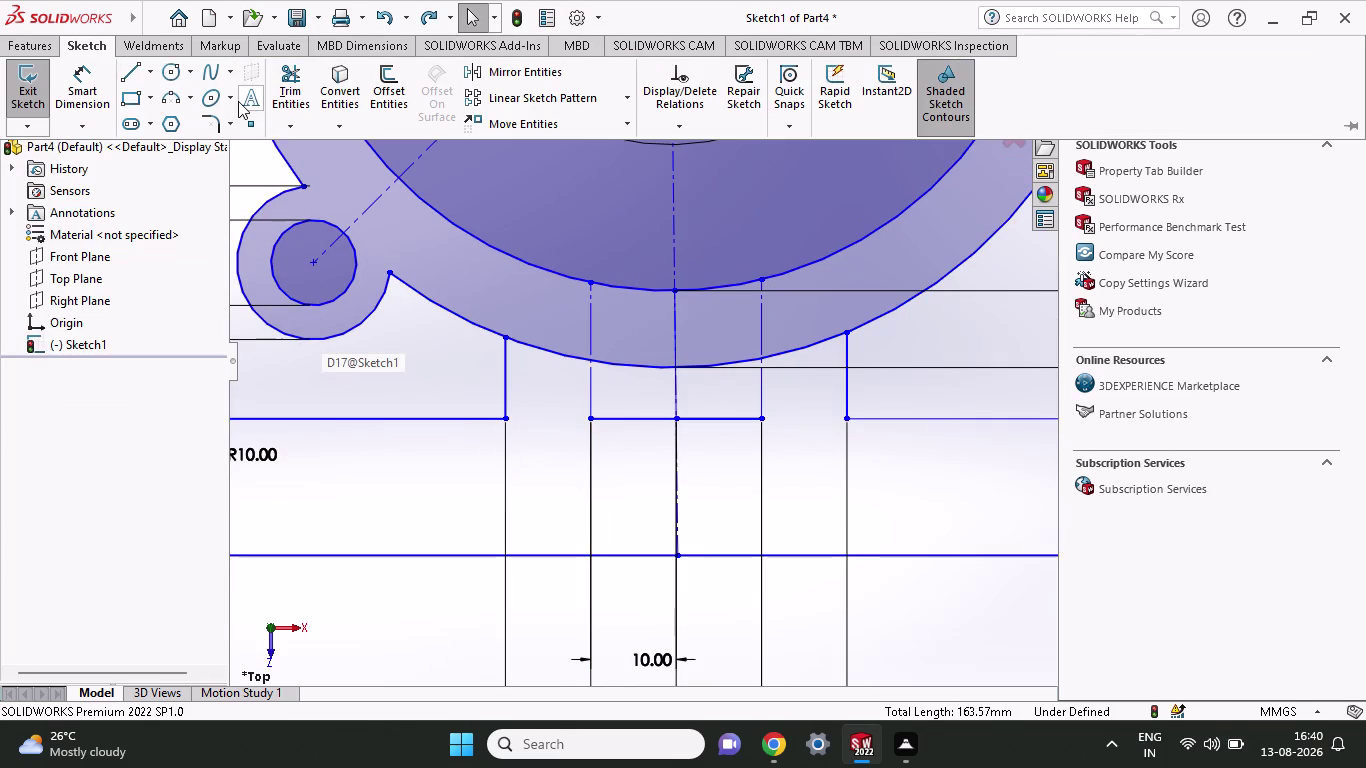
click(223, 127)
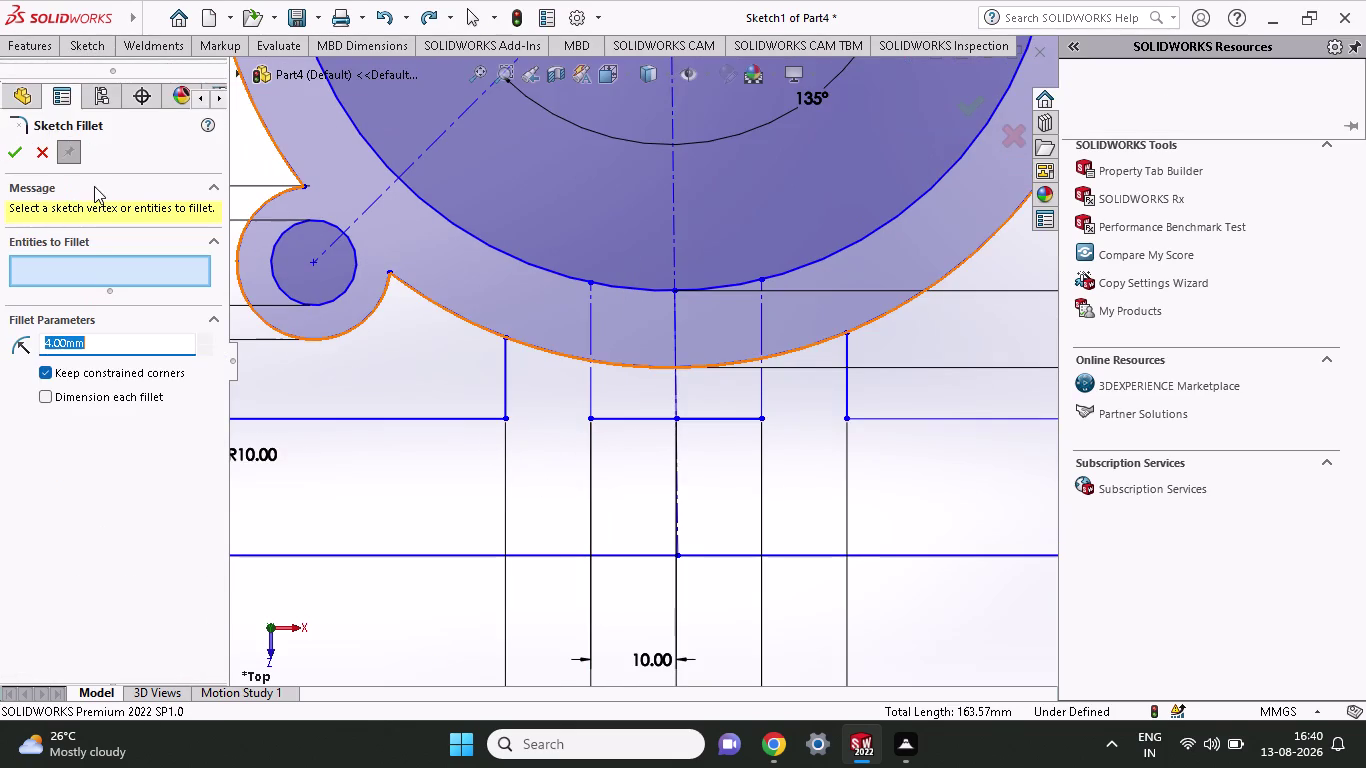
click(506, 416)
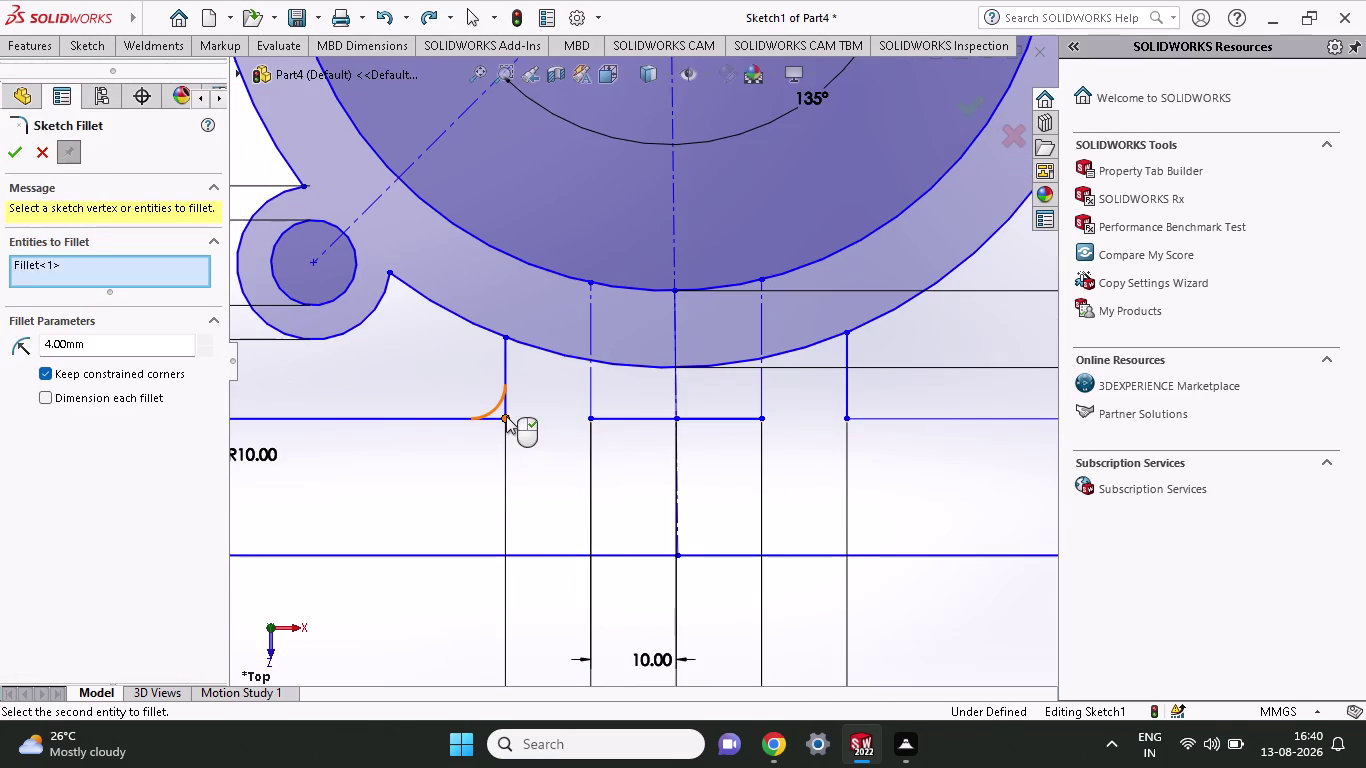
click(504, 337)
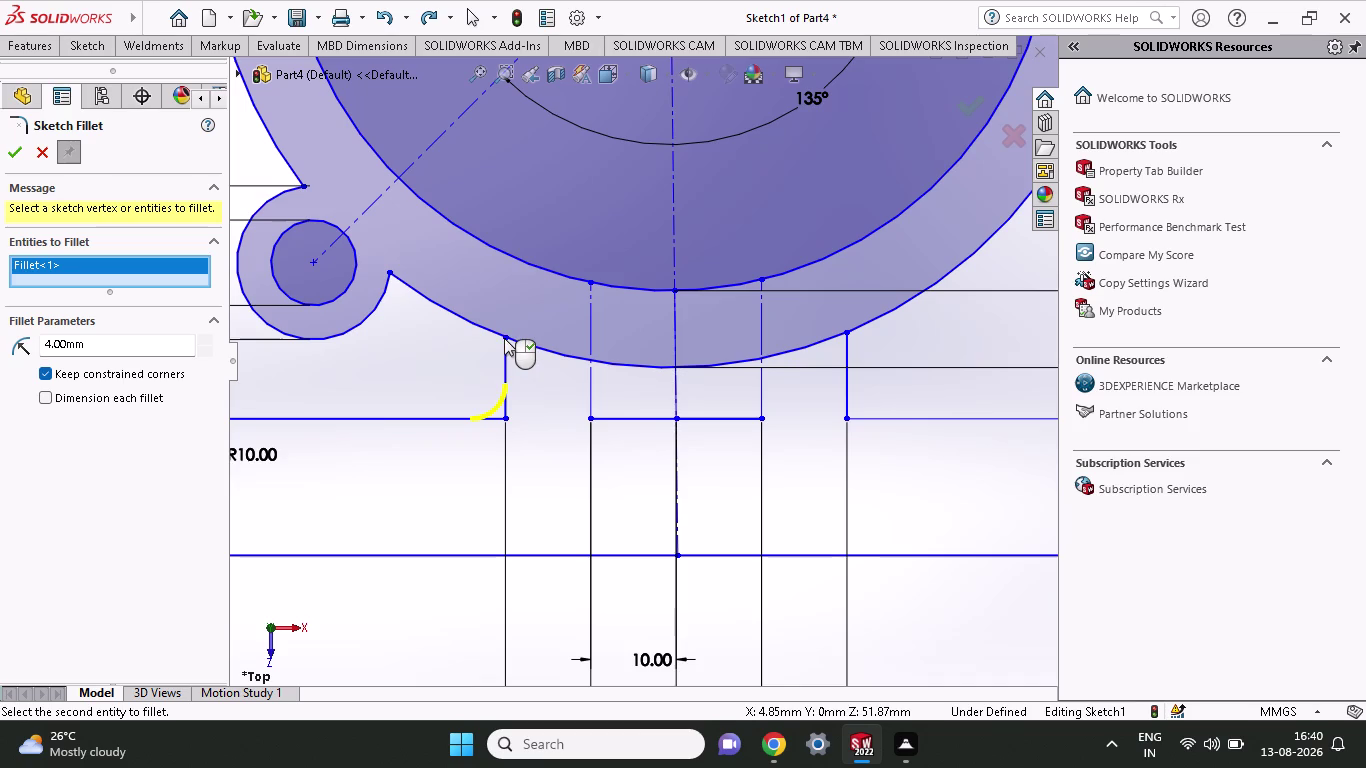
click(495, 327)
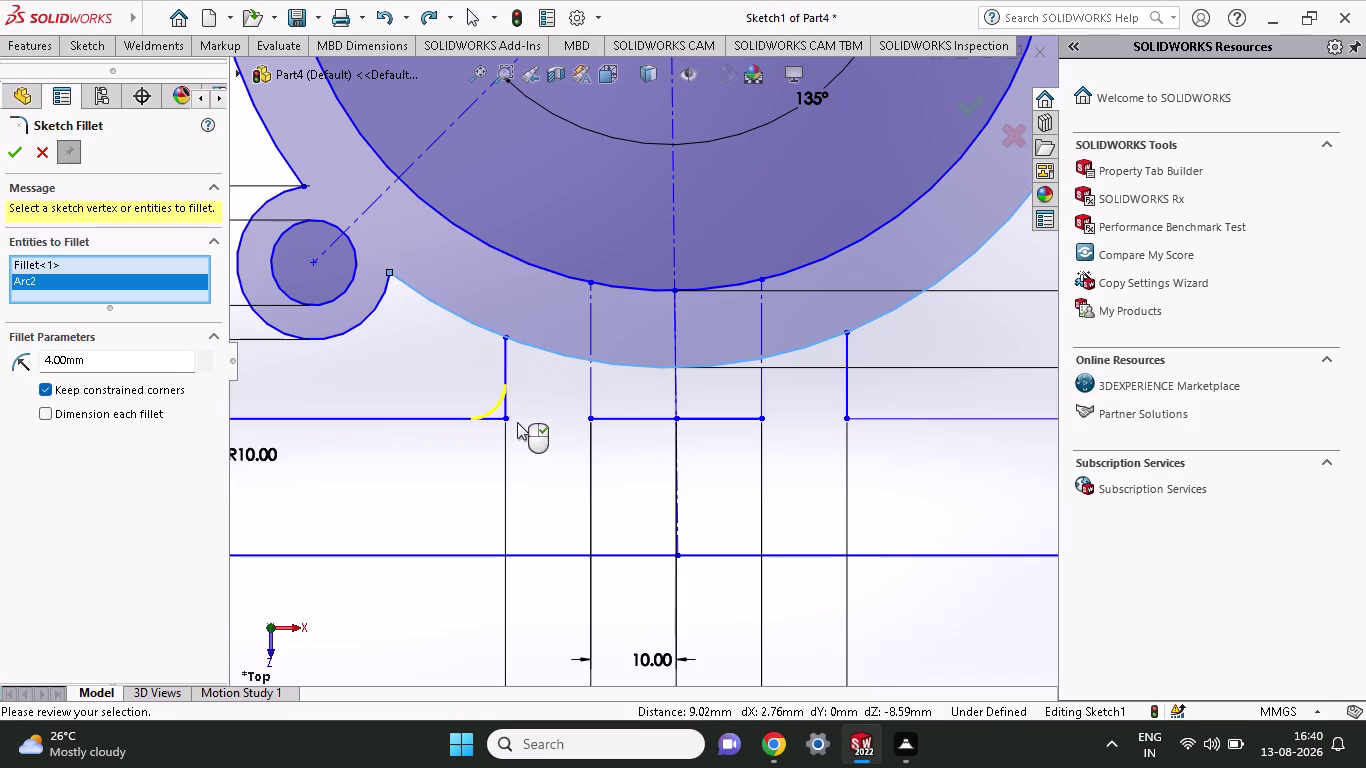
click(500, 331)
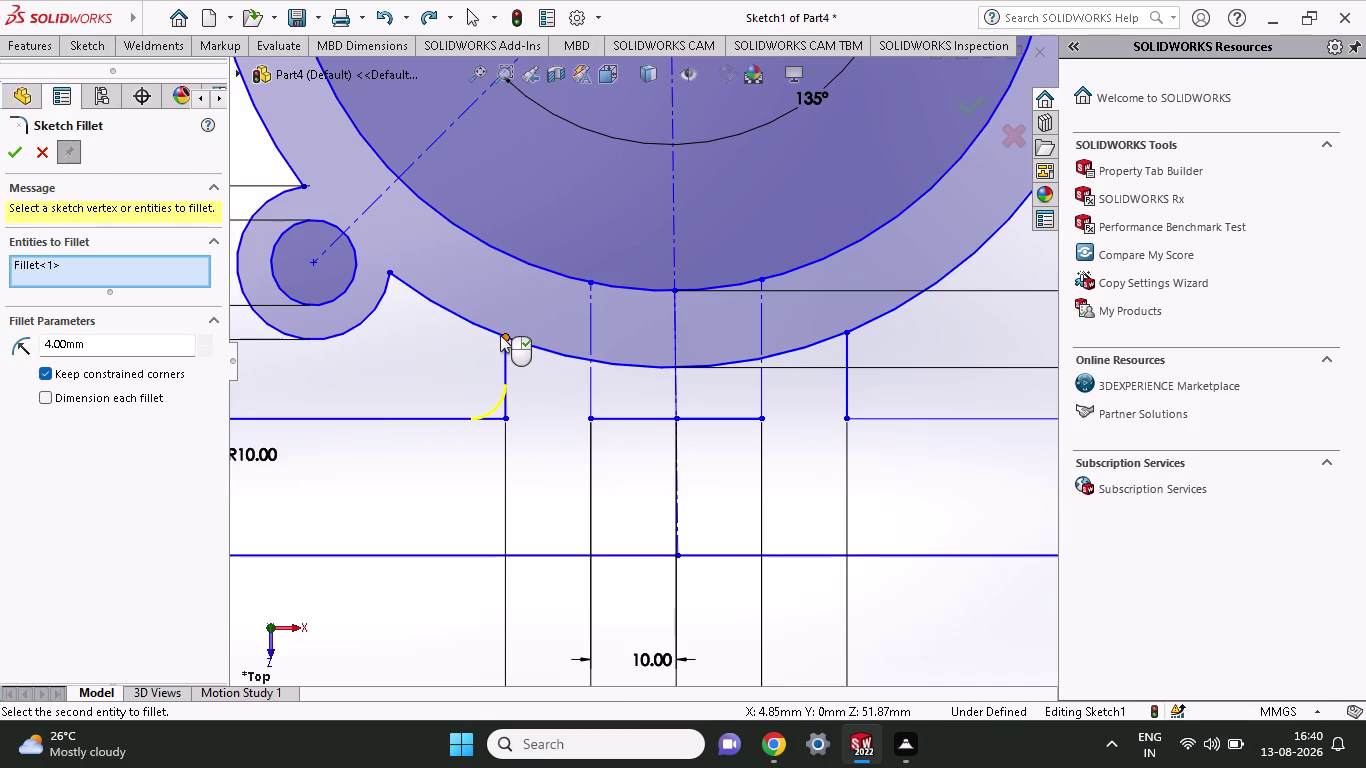
click(498, 333)
click(505, 338)
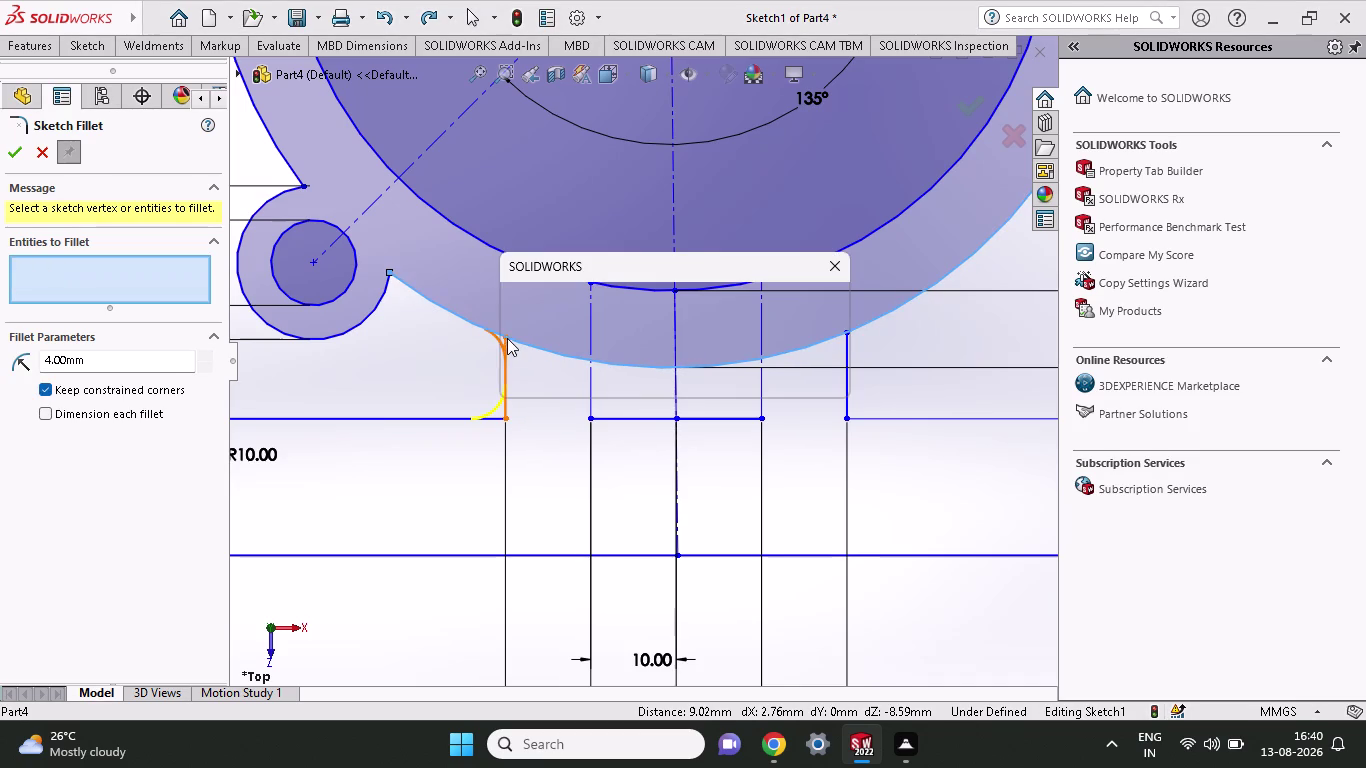
click(791, 384)
scroll(down, 3)
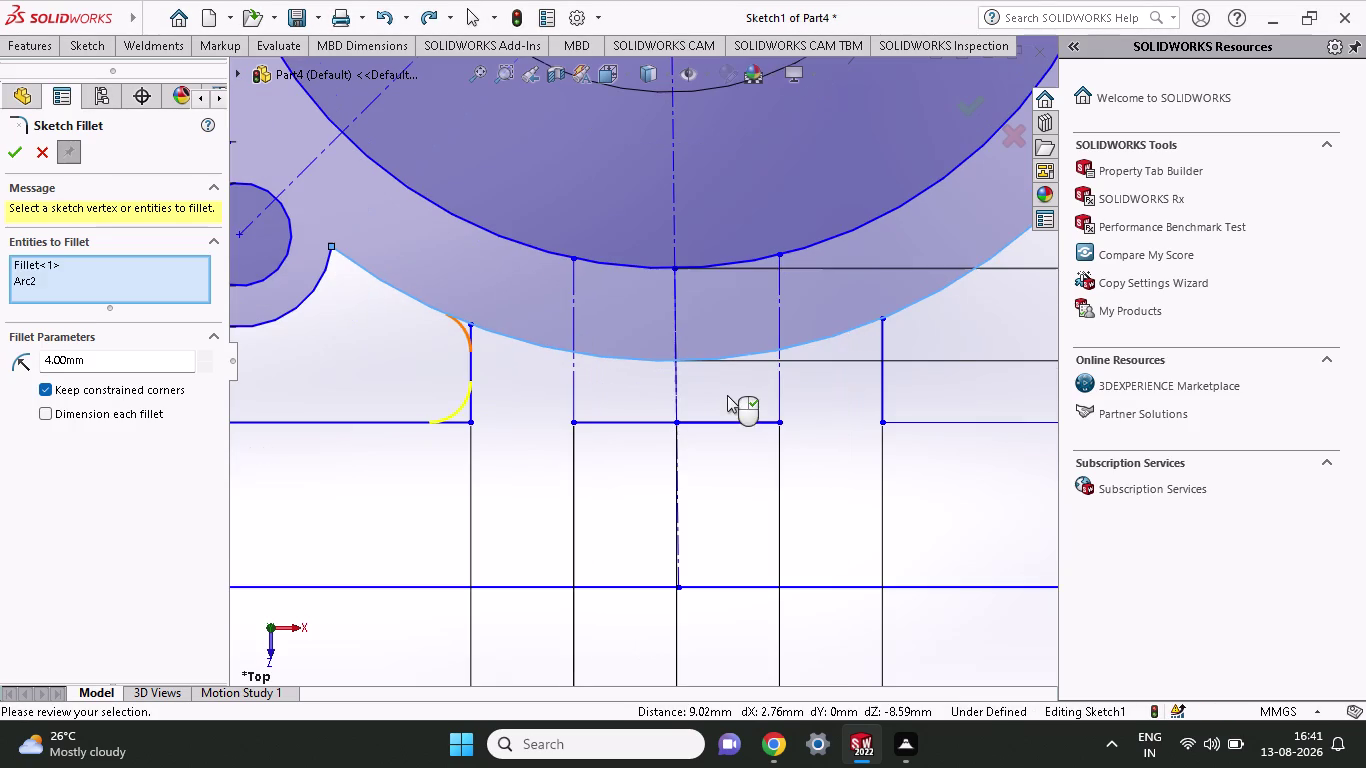
scroll(up, 3)
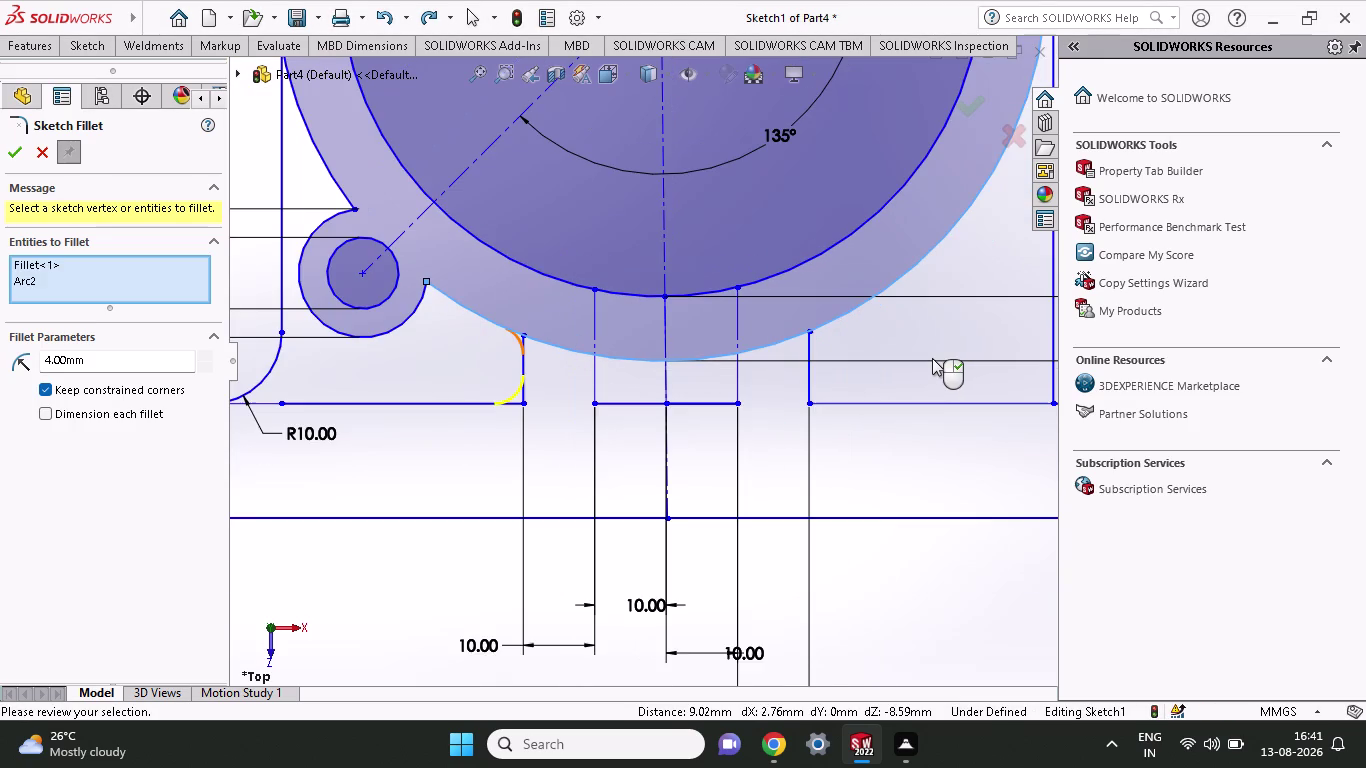
scroll(down, 3)
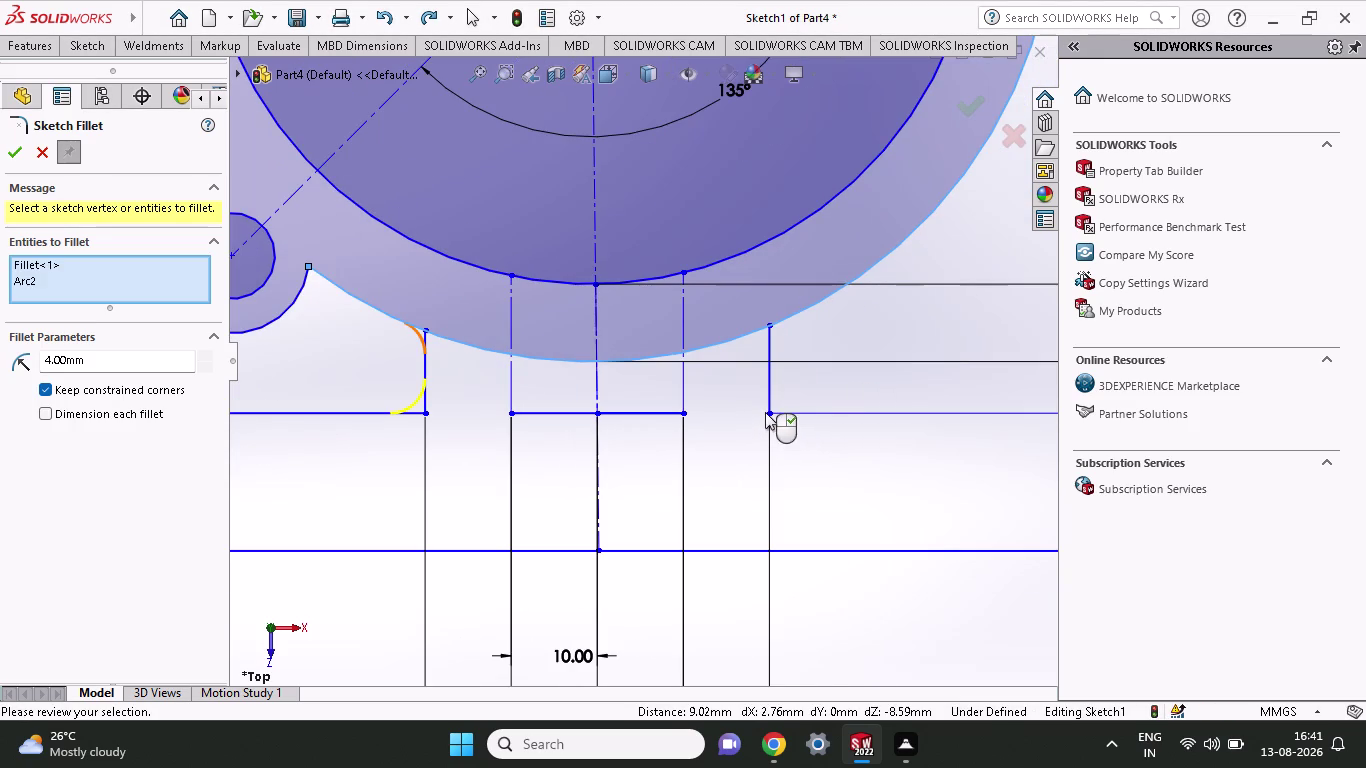
click(767, 412)
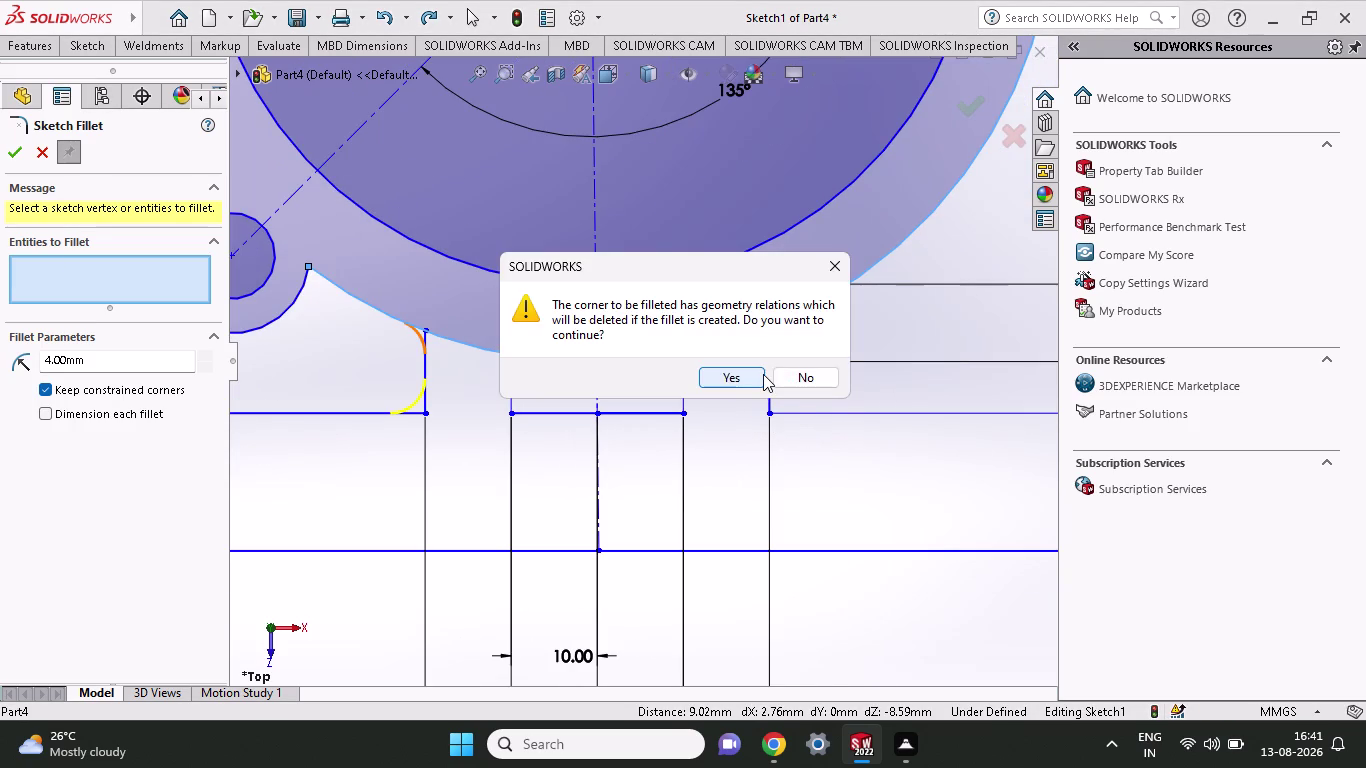
click(763, 374)
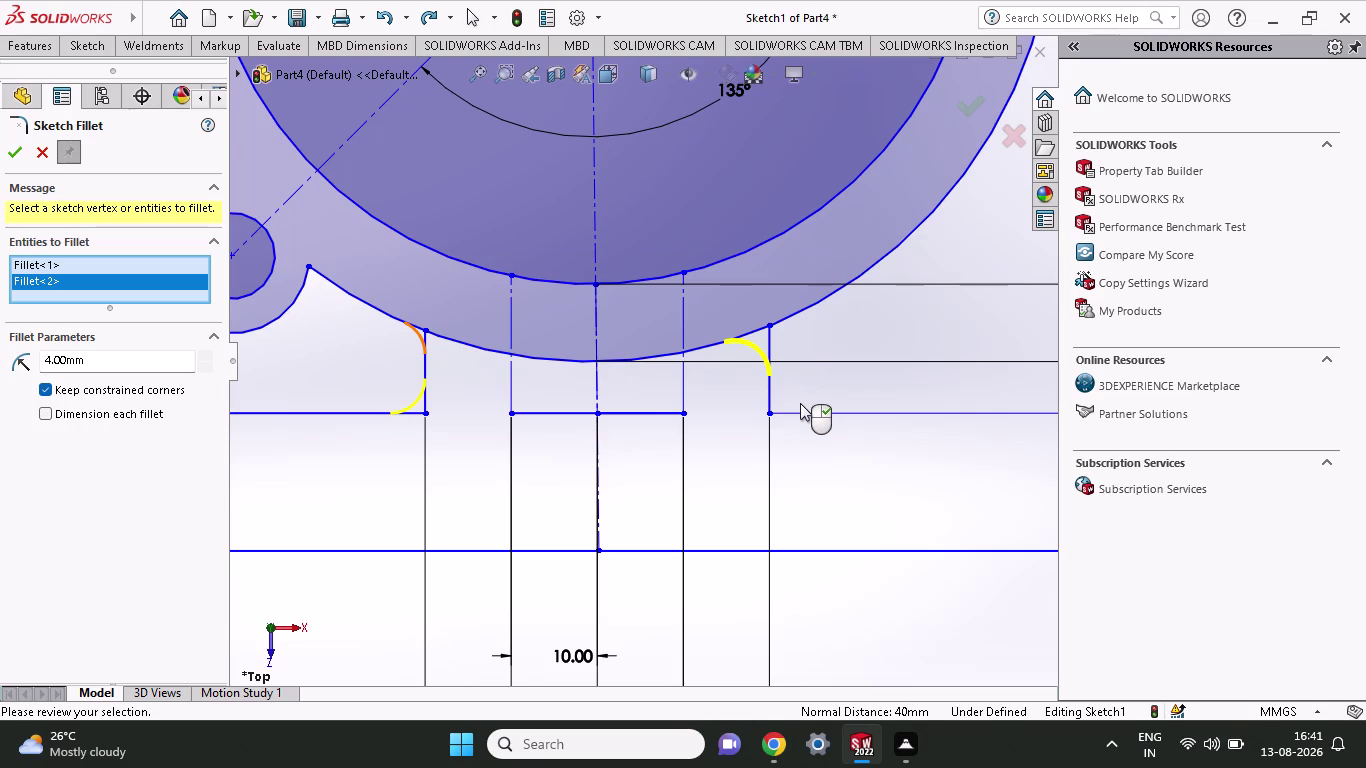
click(768, 410)
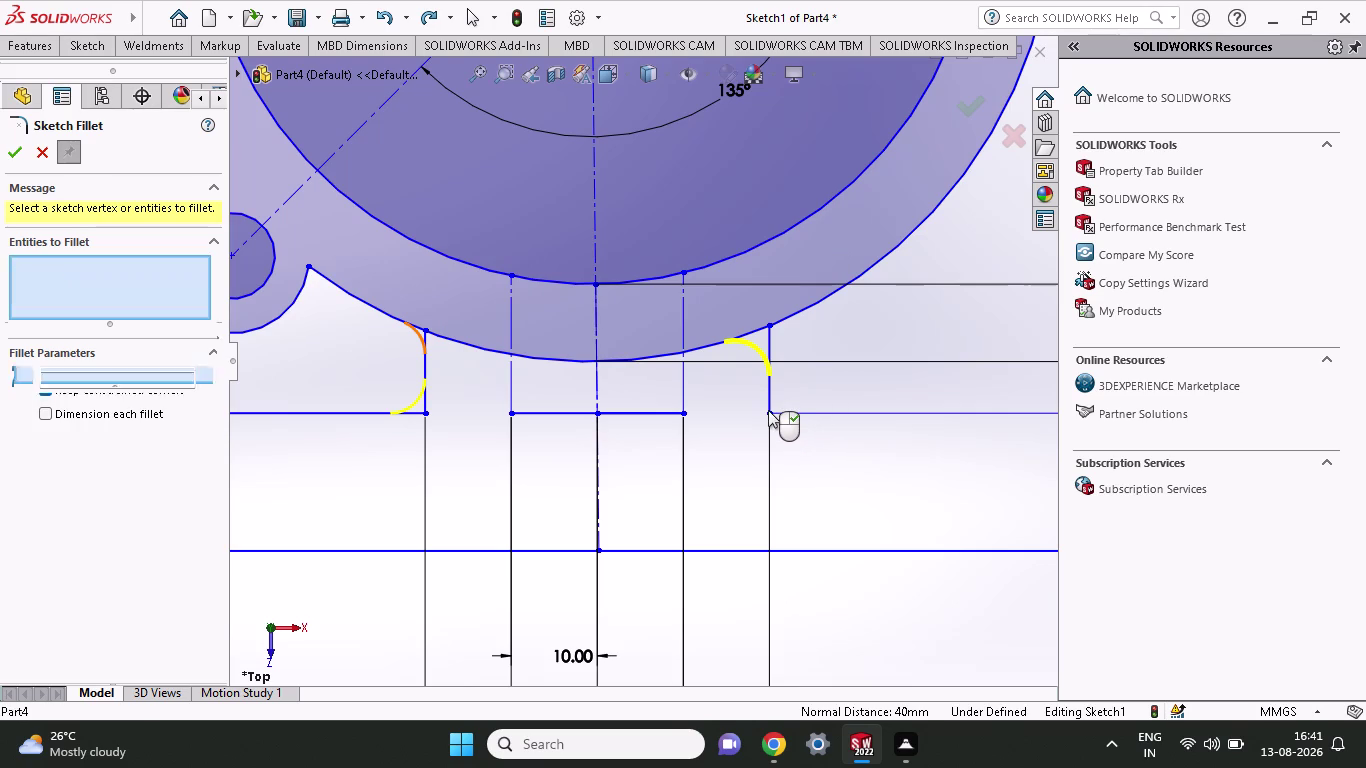
click(768, 409)
click(791, 402)
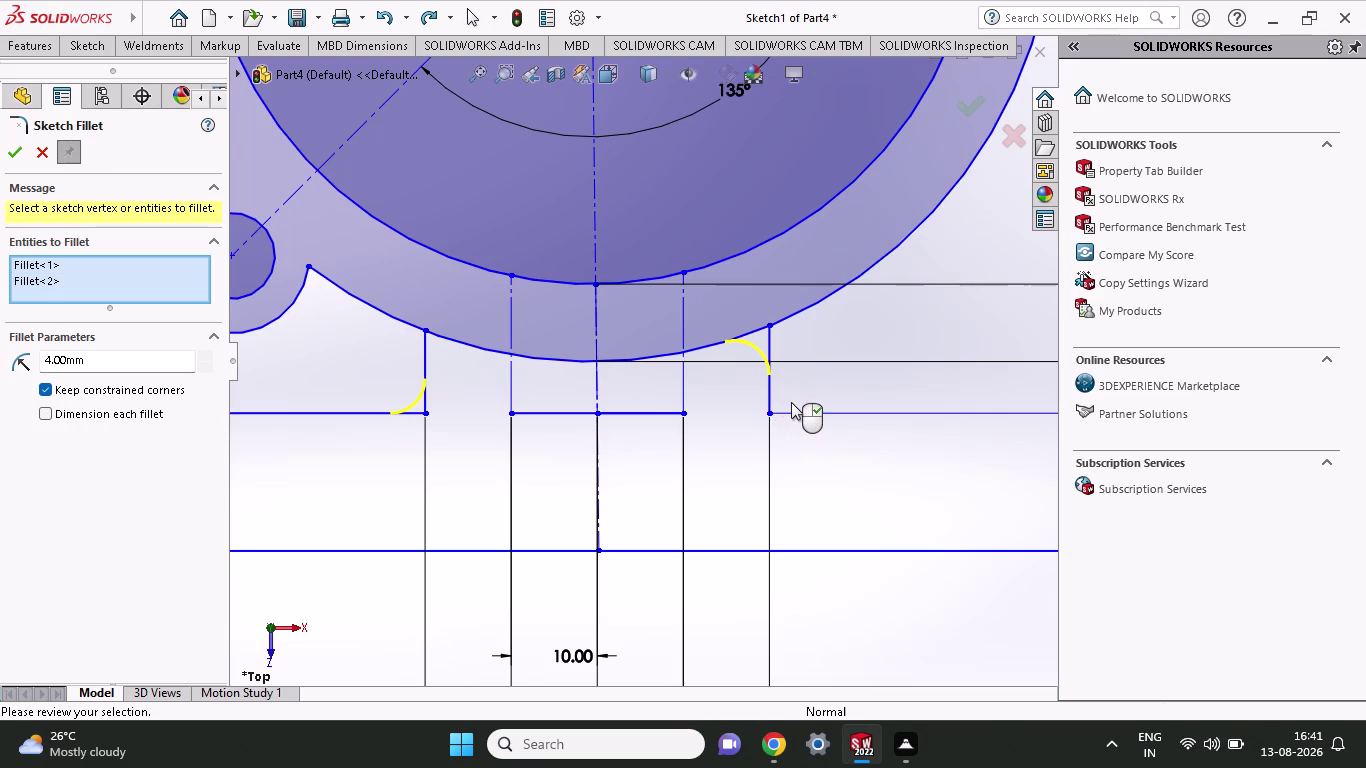
key(ctrl+z)
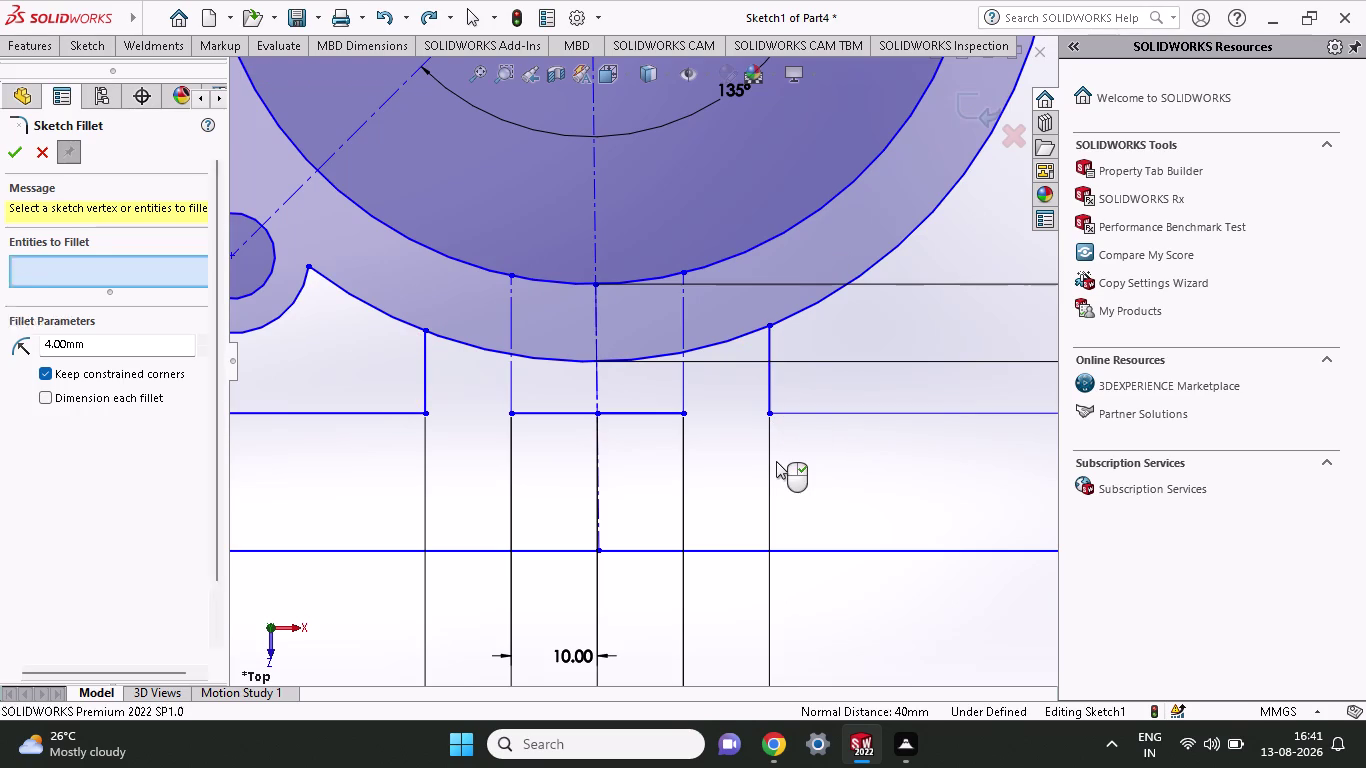
click(97, 53)
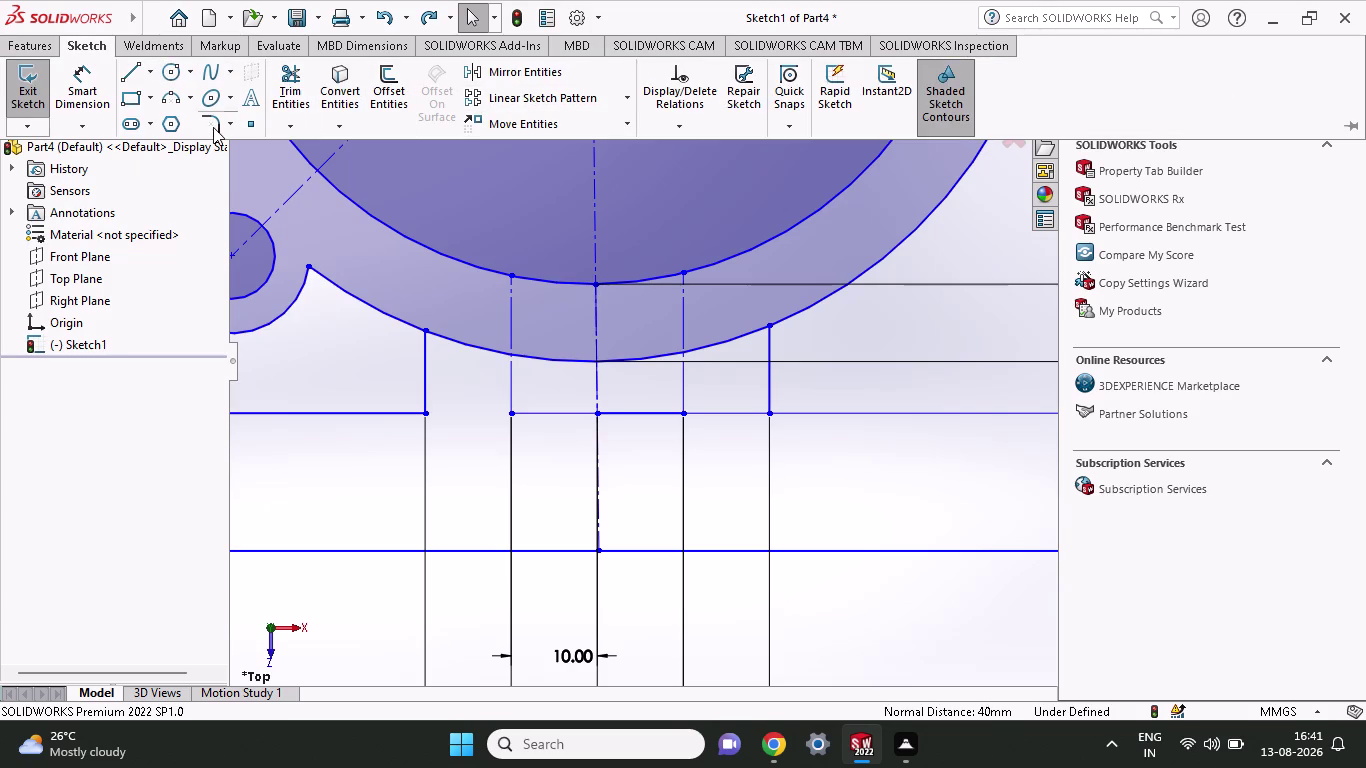
click(213, 127)
click(424, 334)
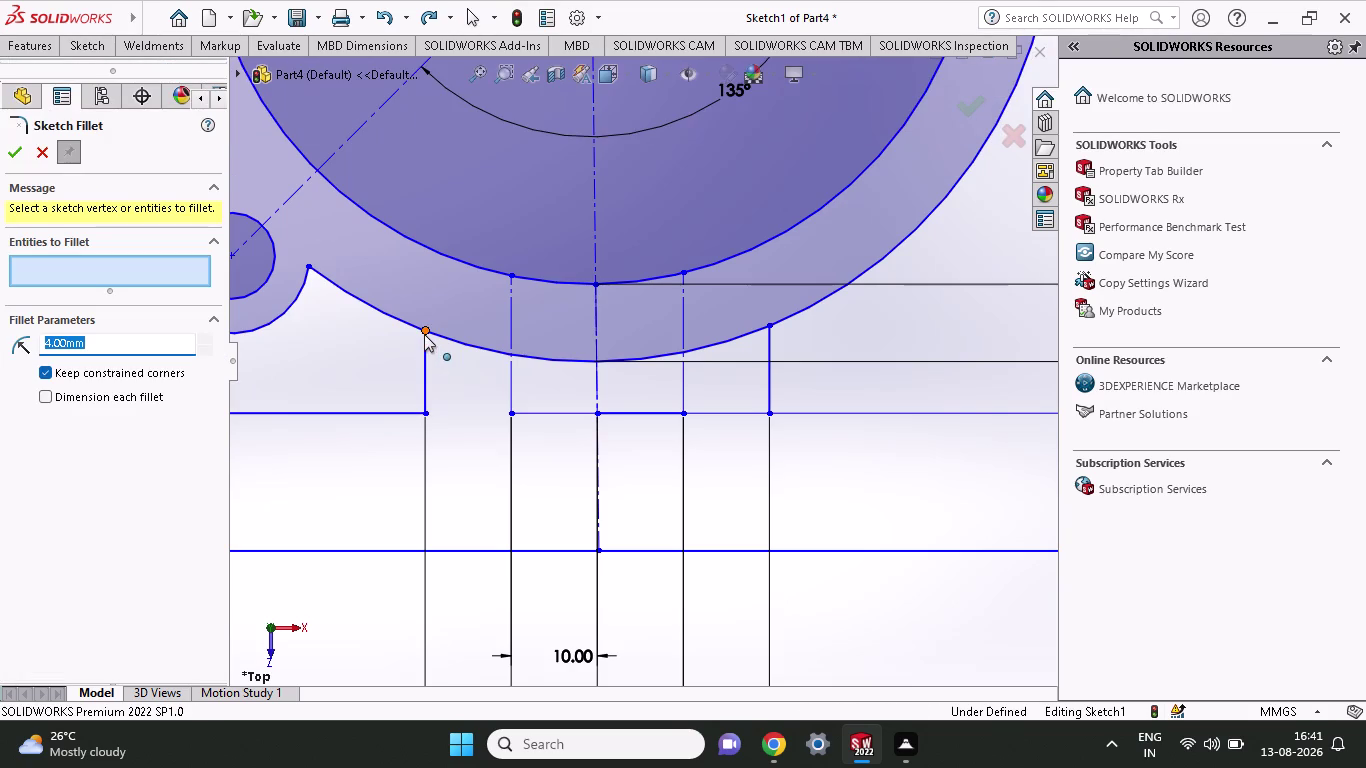
click(414, 321)
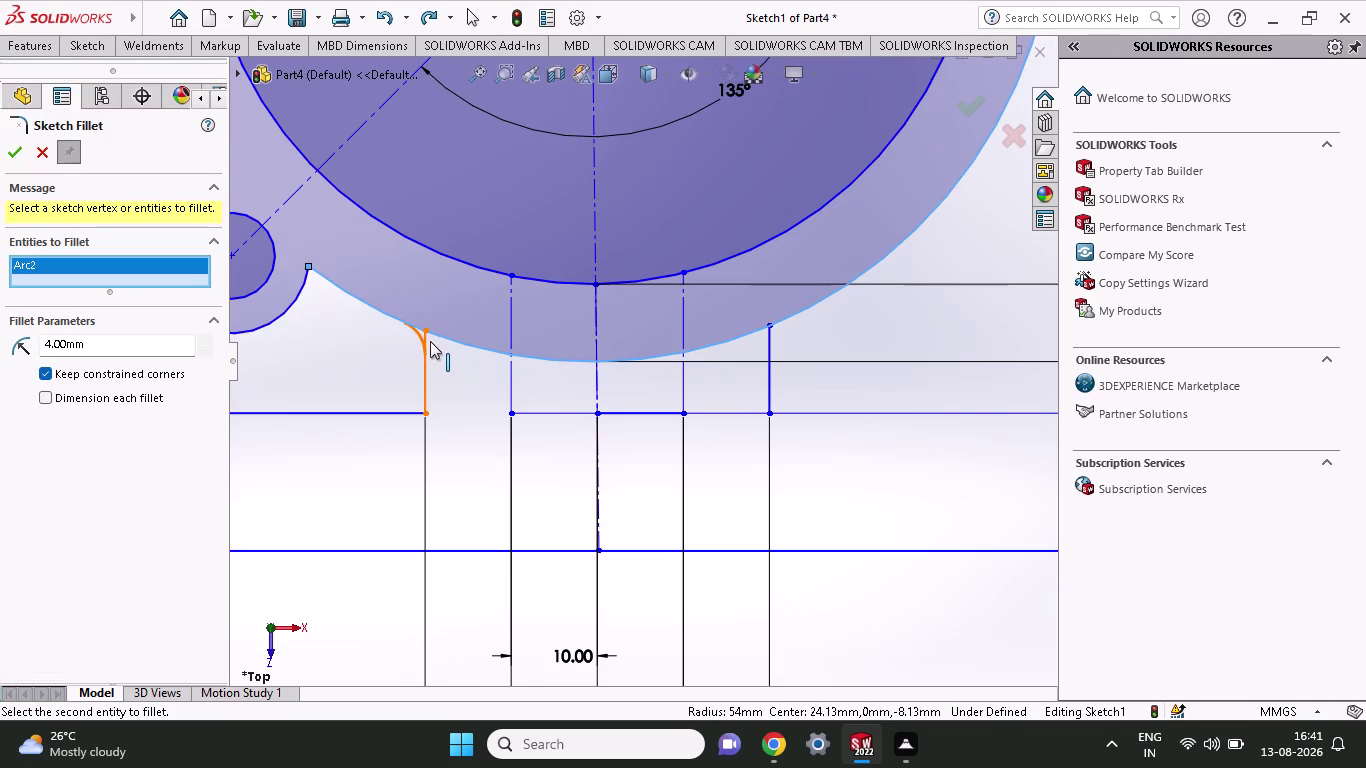
click(425, 343)
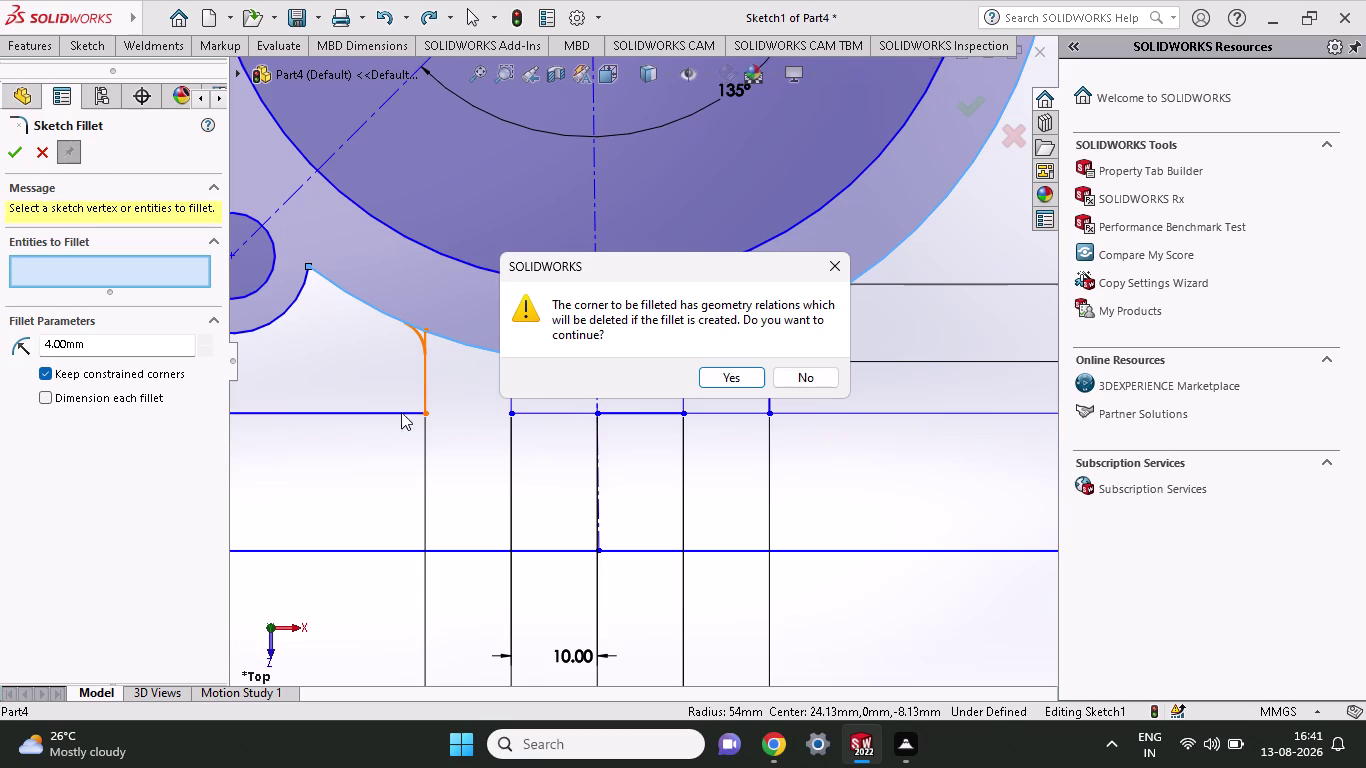
click(805, 375)
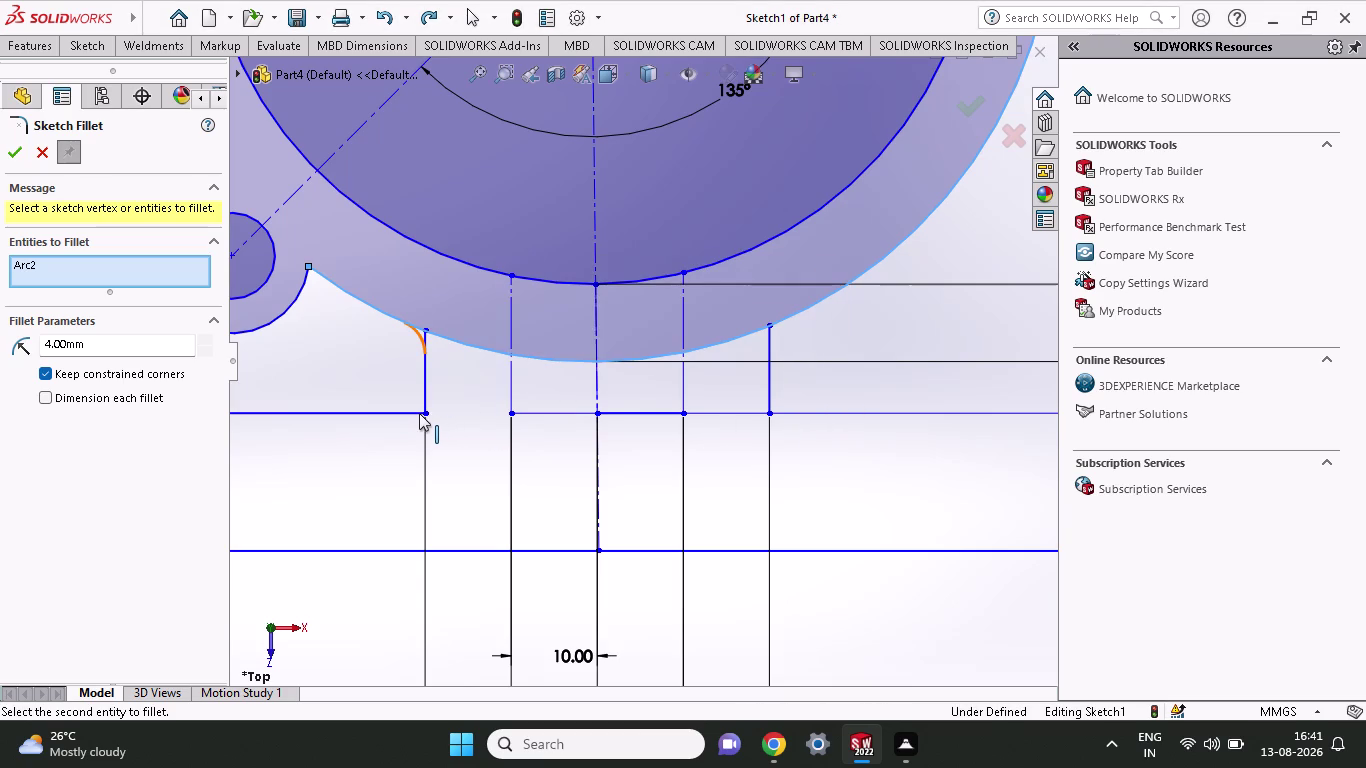
click(423, 413)
click(426, 396)
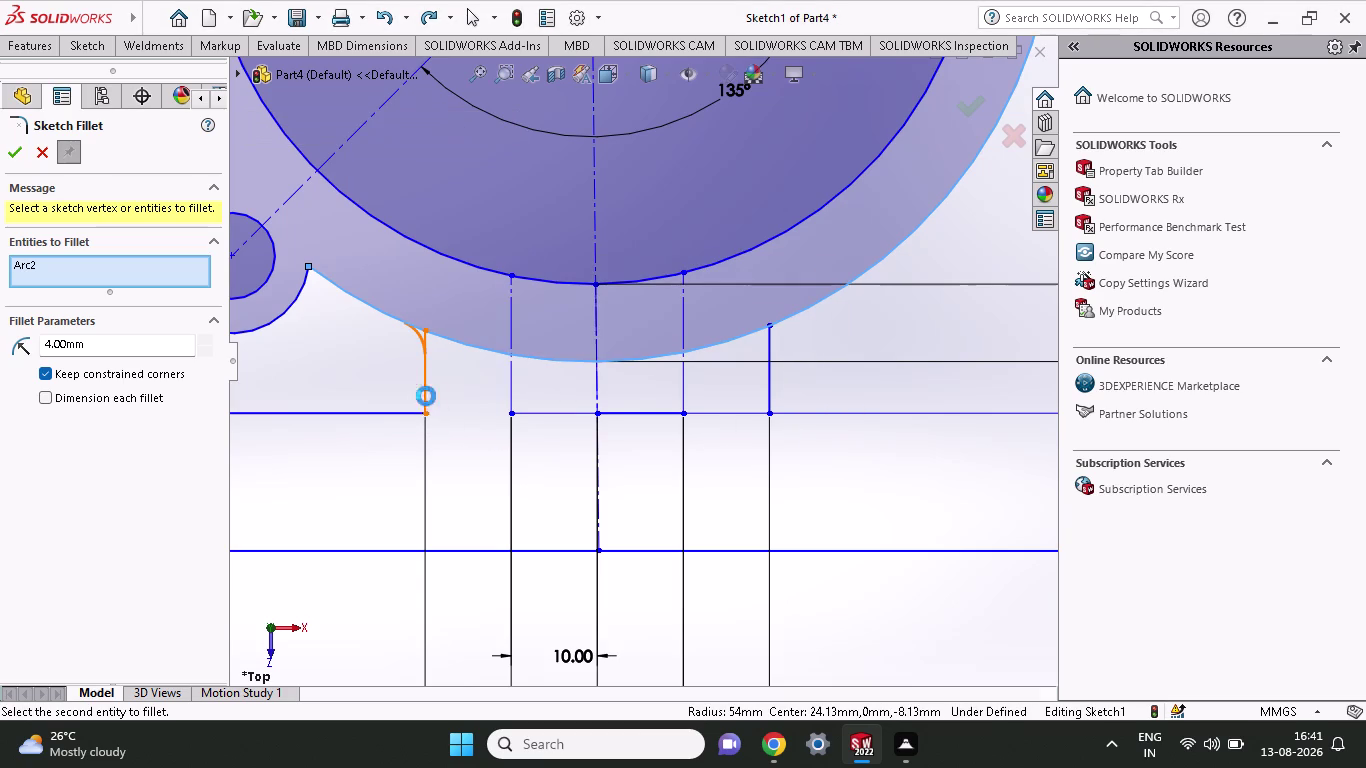
click(799, 378)
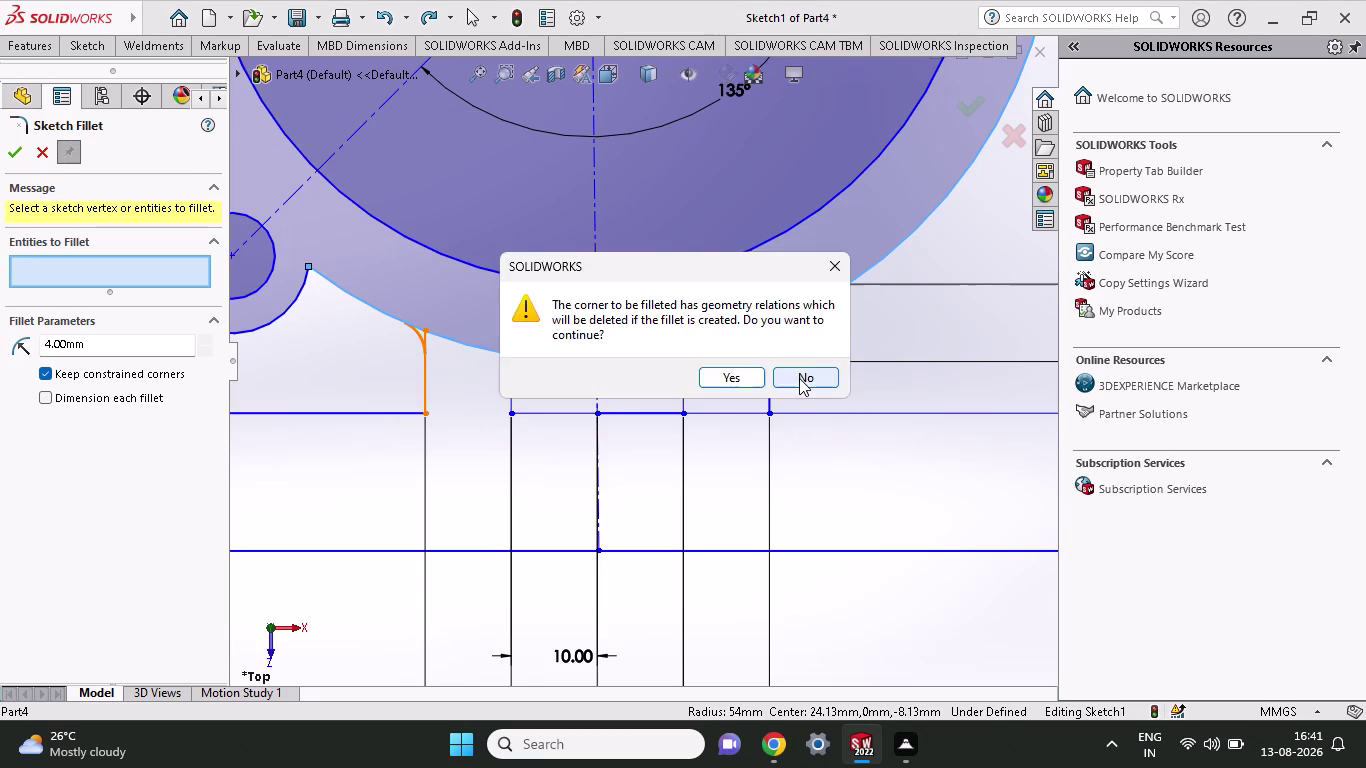
click(424, 411)
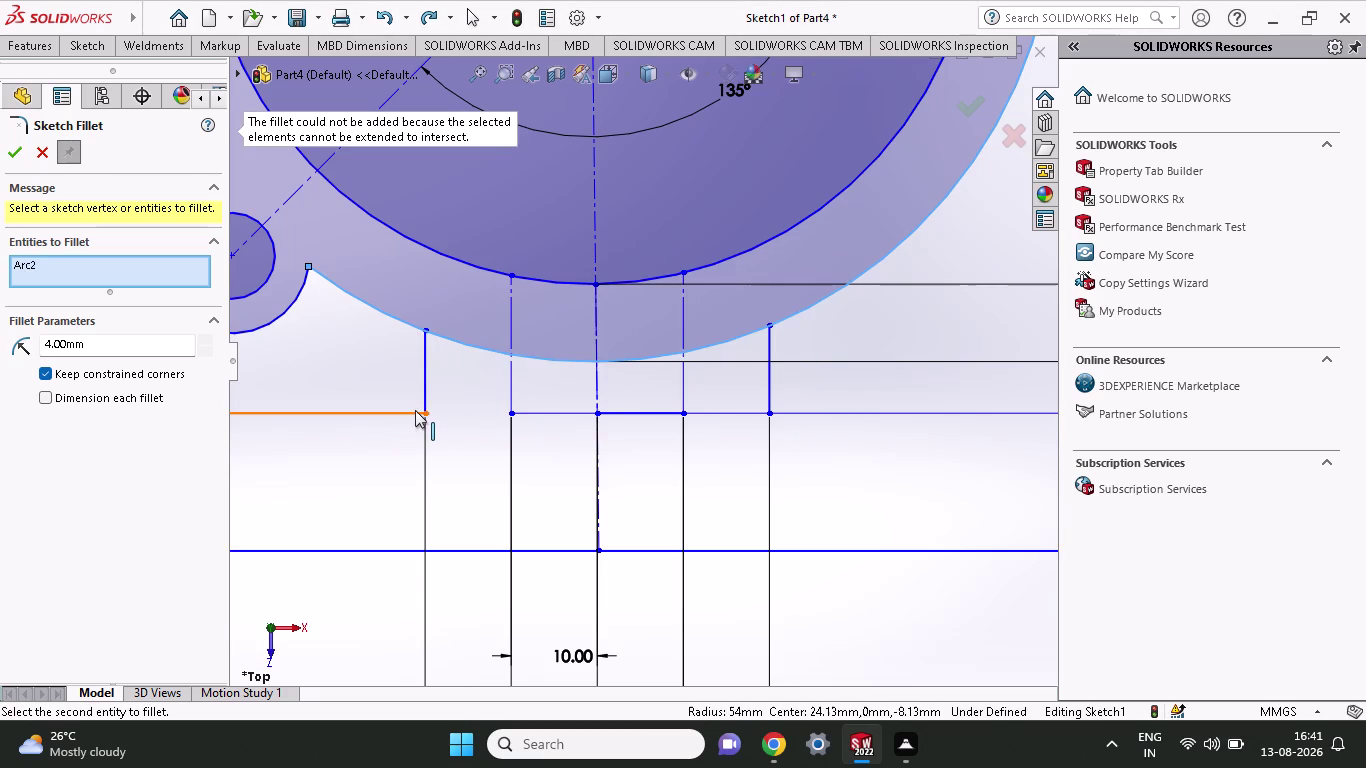
click(414, 410)
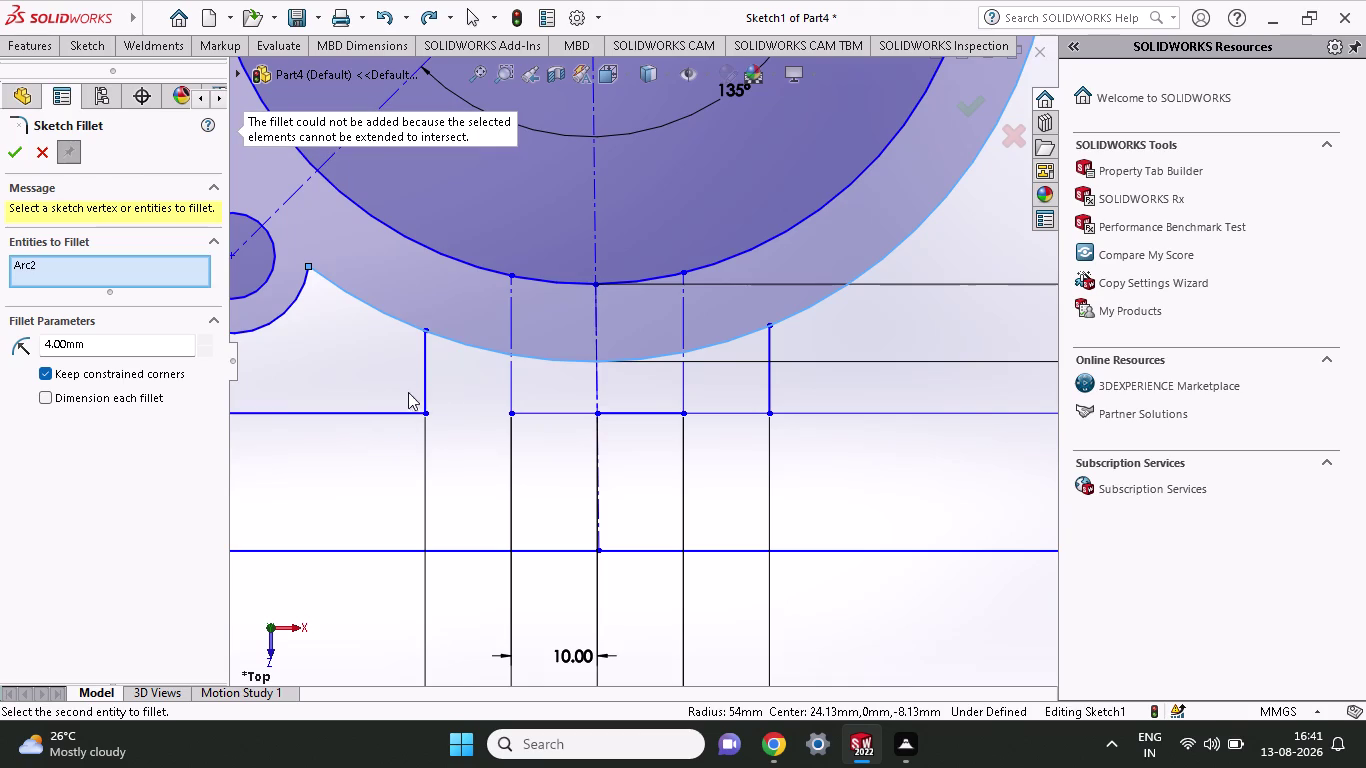
click(421, 386)
click(399, 413)
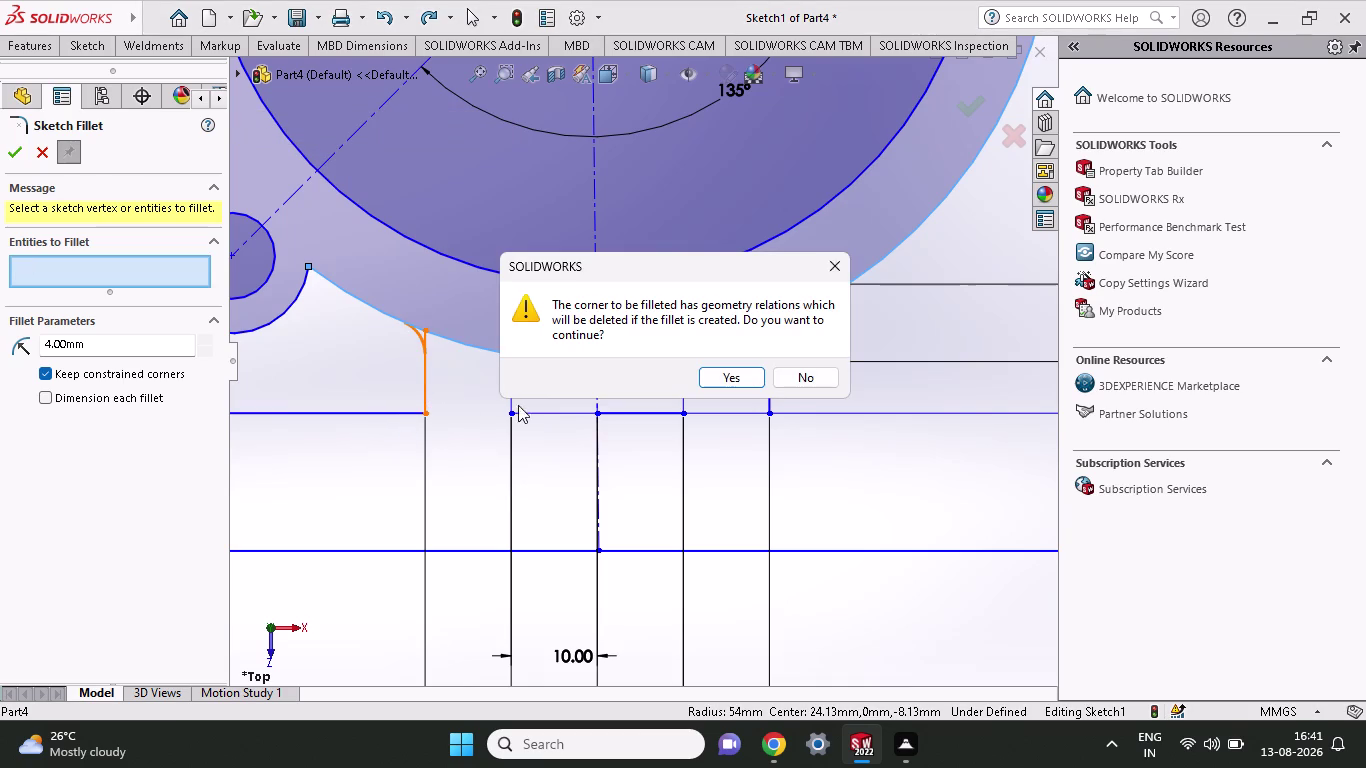
click(773, 385)
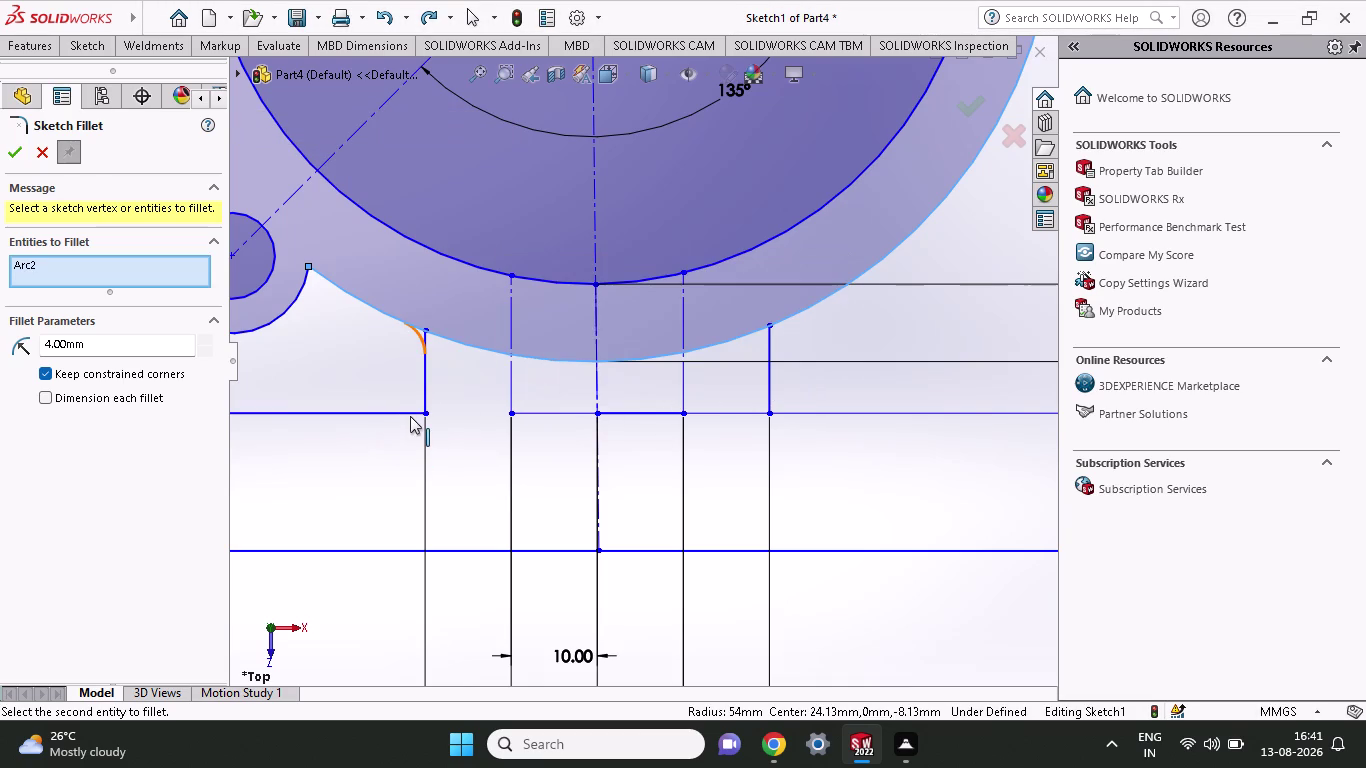
click(393, 410)
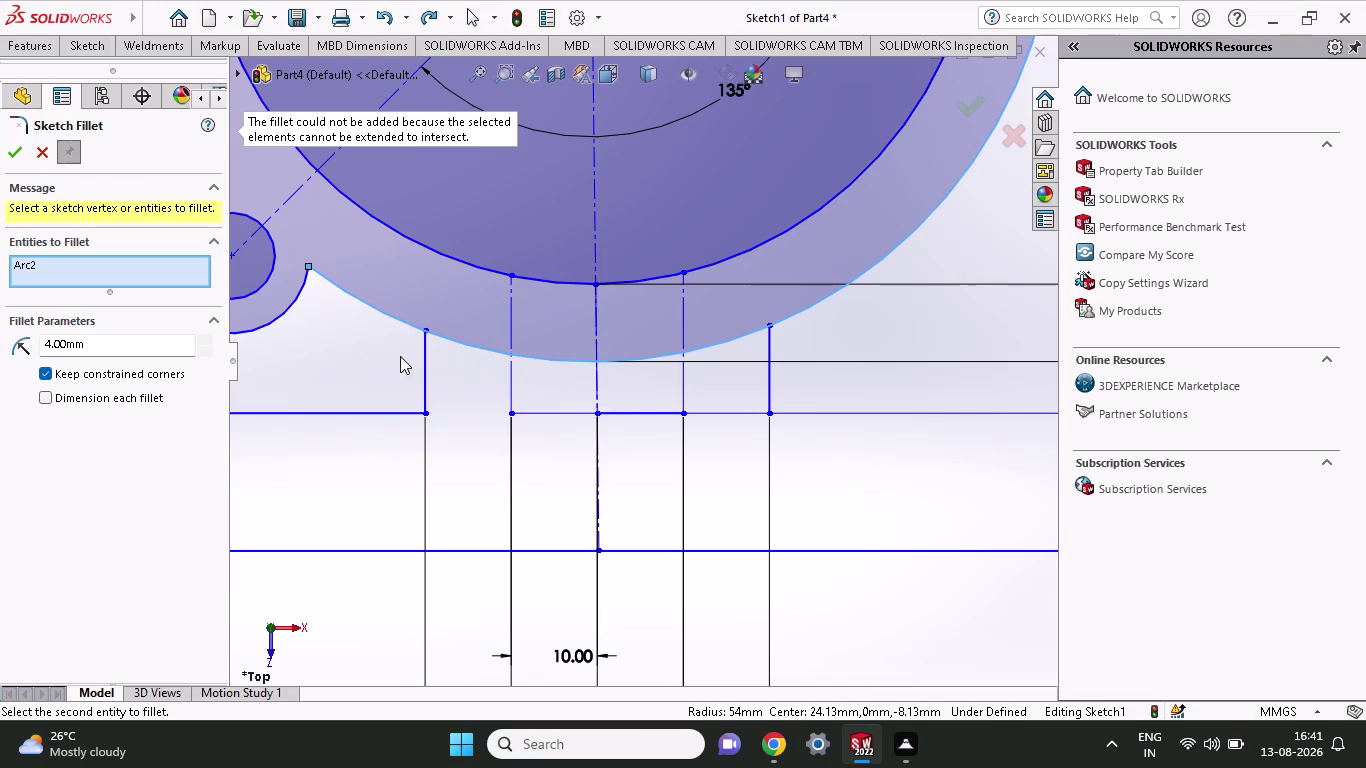
click(421, 331)
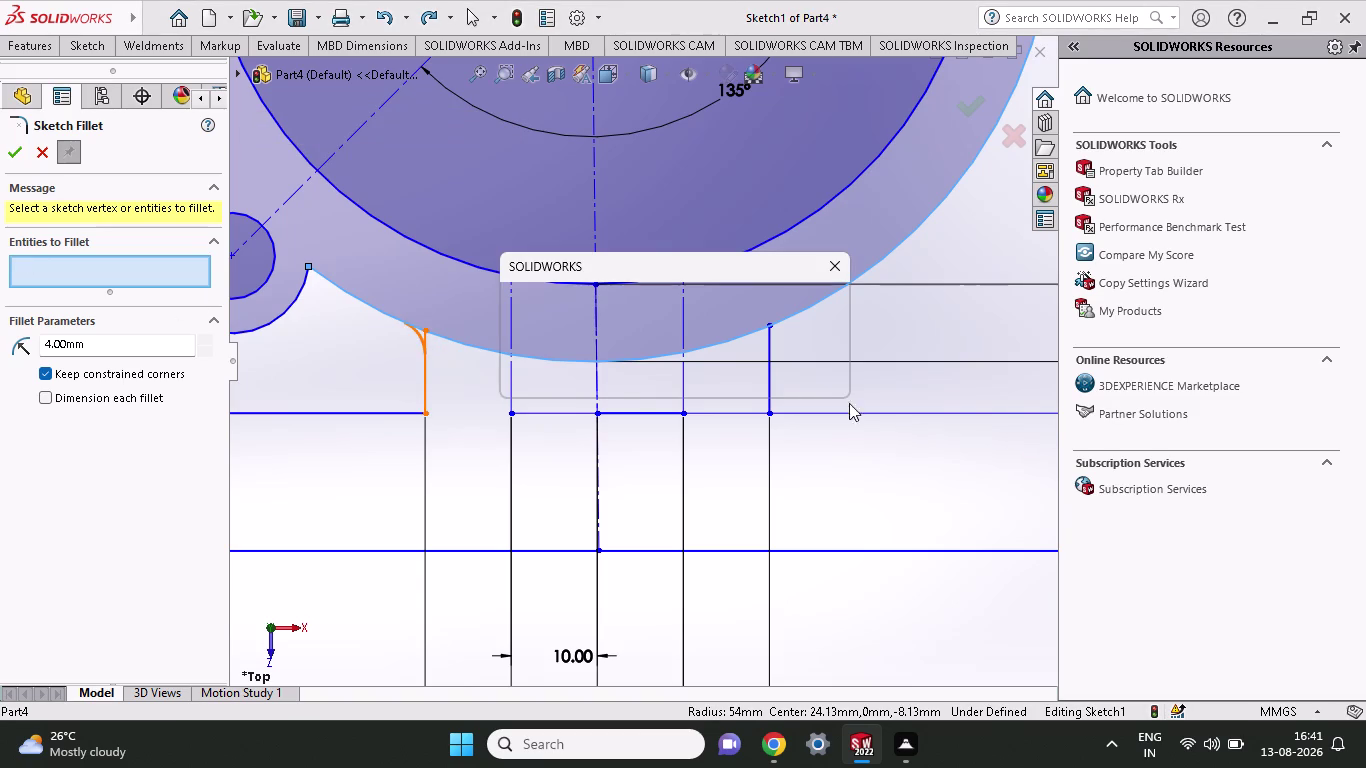
click(784, 381)
click(11, 150)
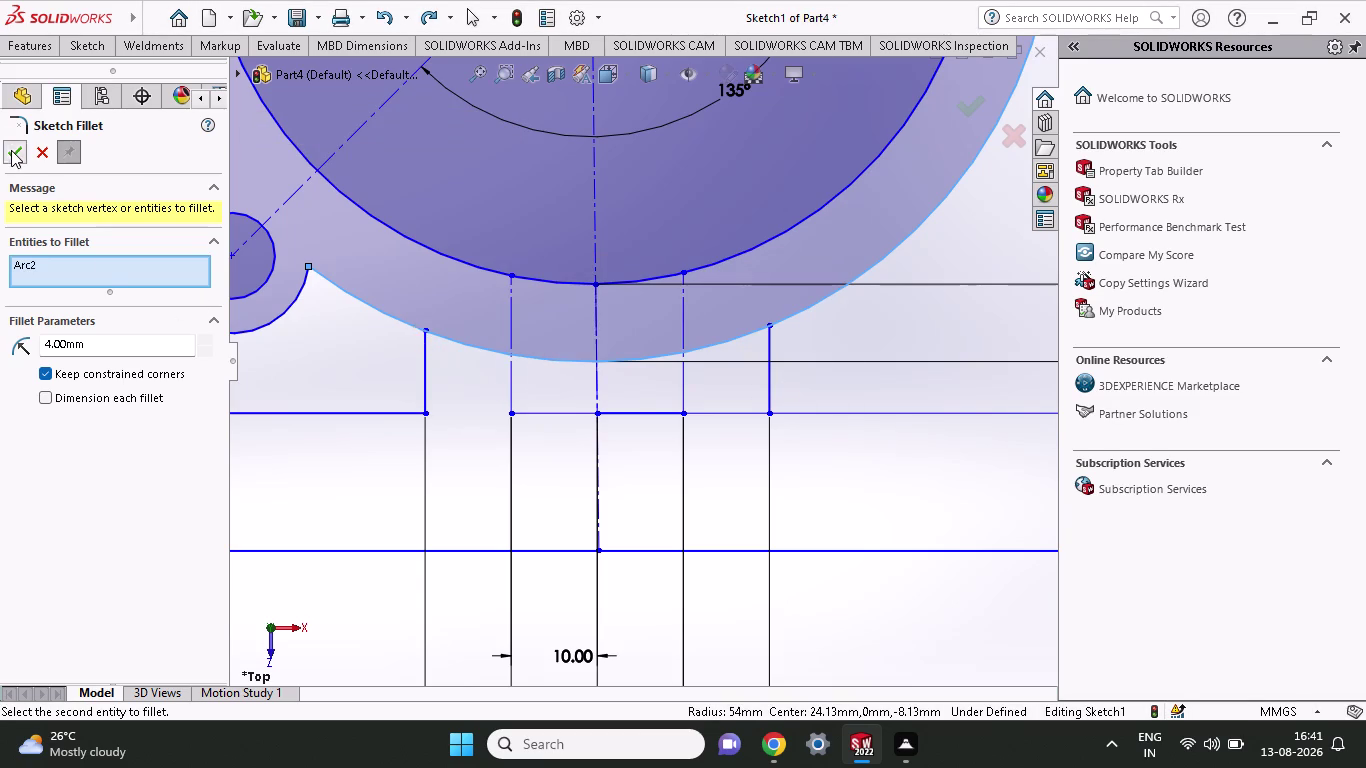
click(12, 151)
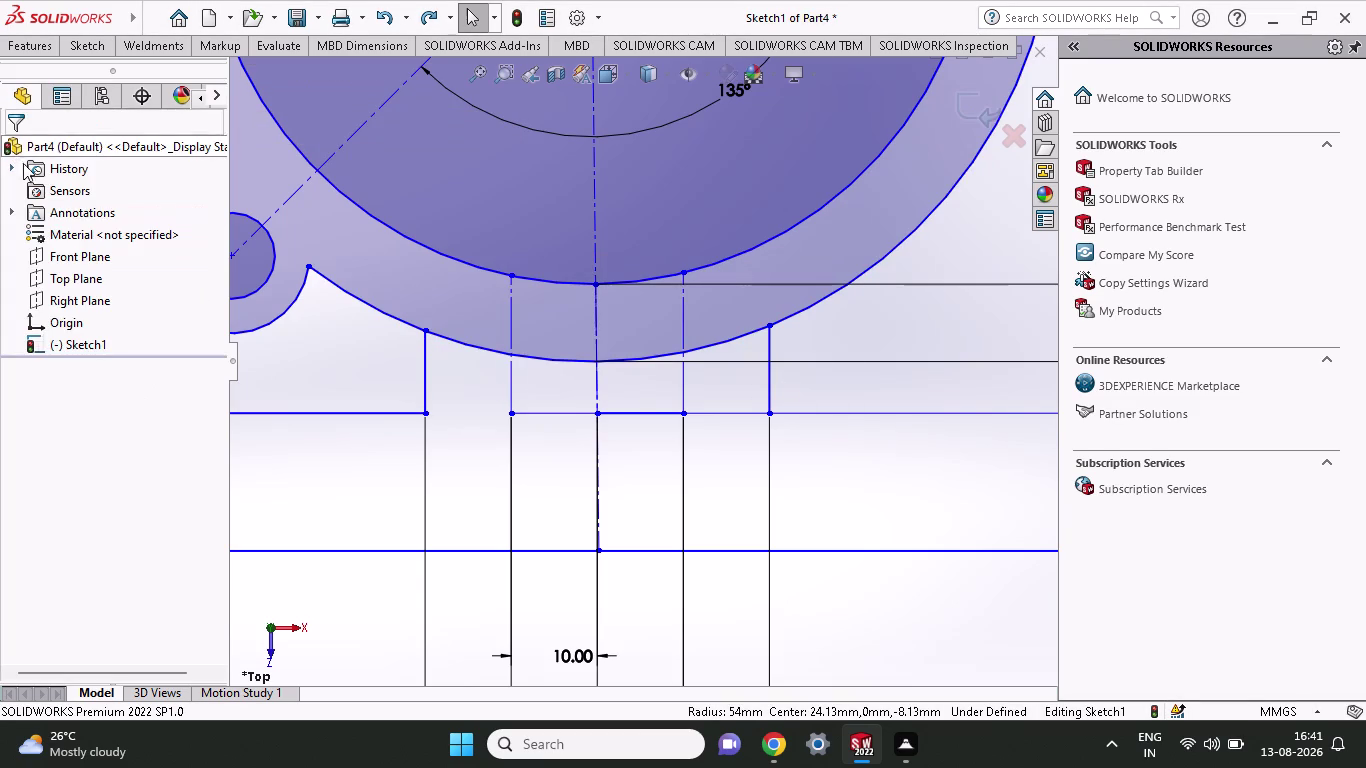
Restart Sketch Fillet and apply an R4 fillet between the left rib and base line.
click(83, 48)
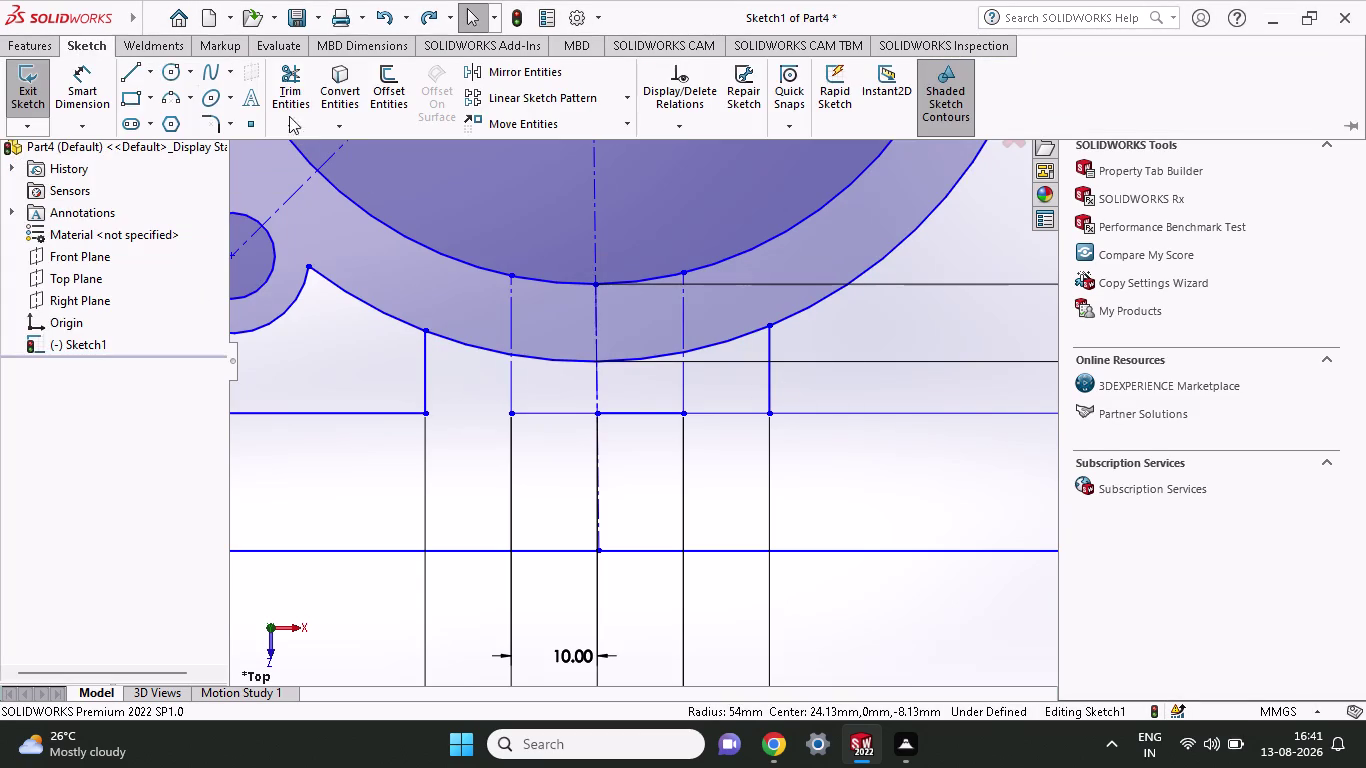
click(221, 126)
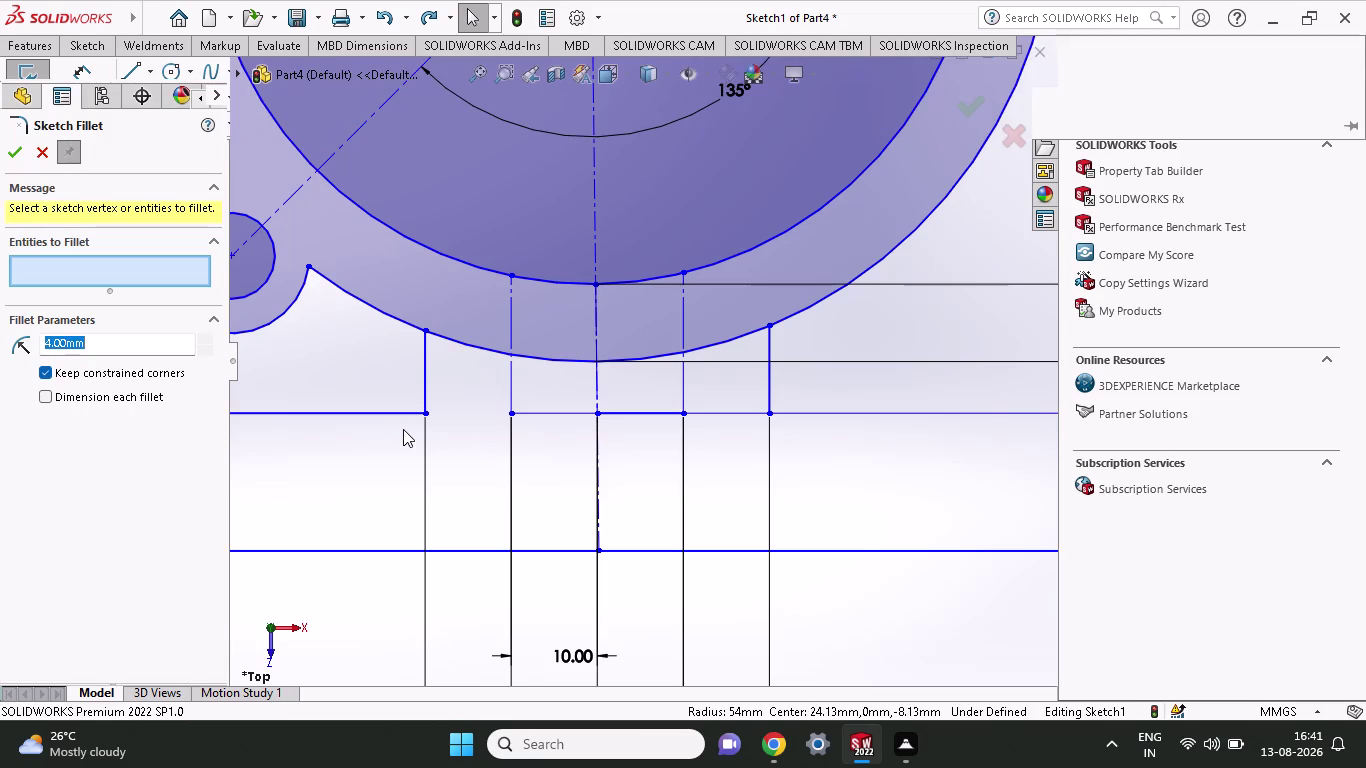
click(404, 411)
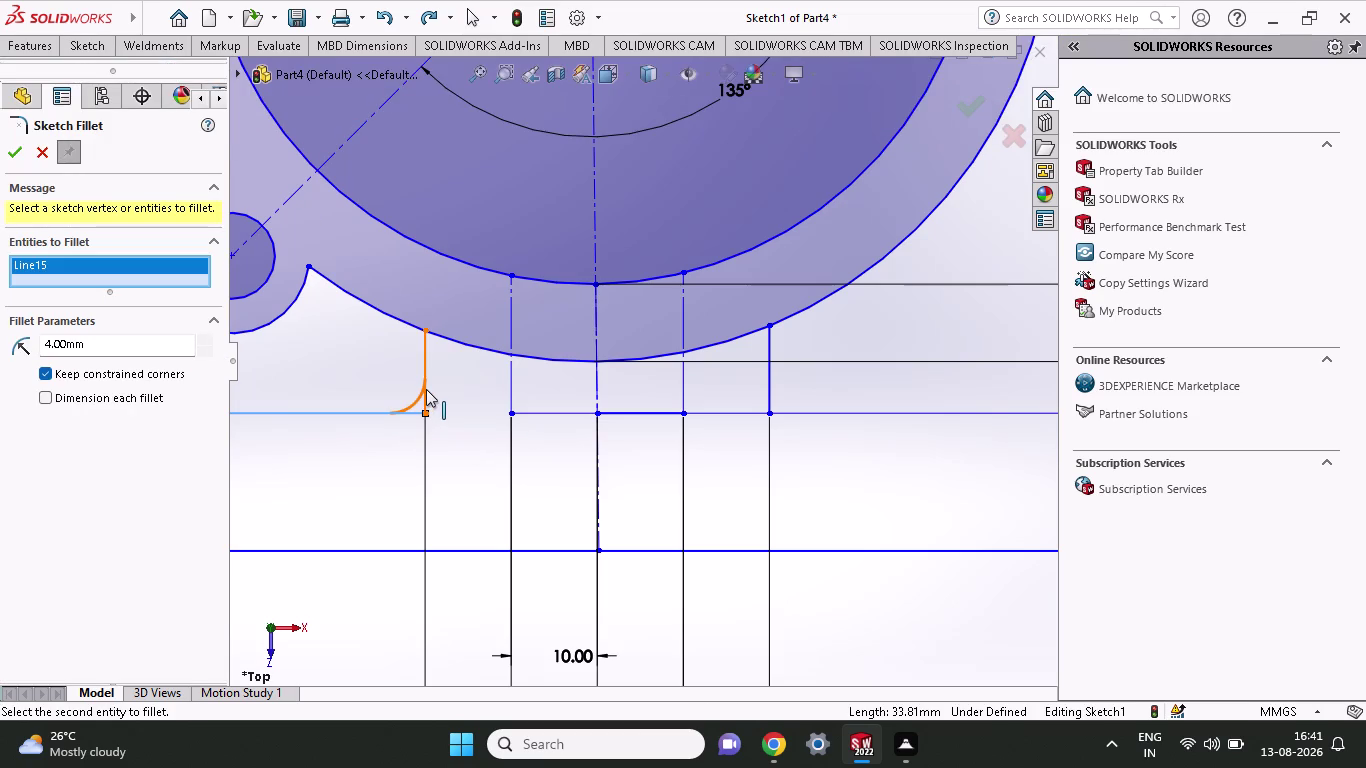
click(426, 389)
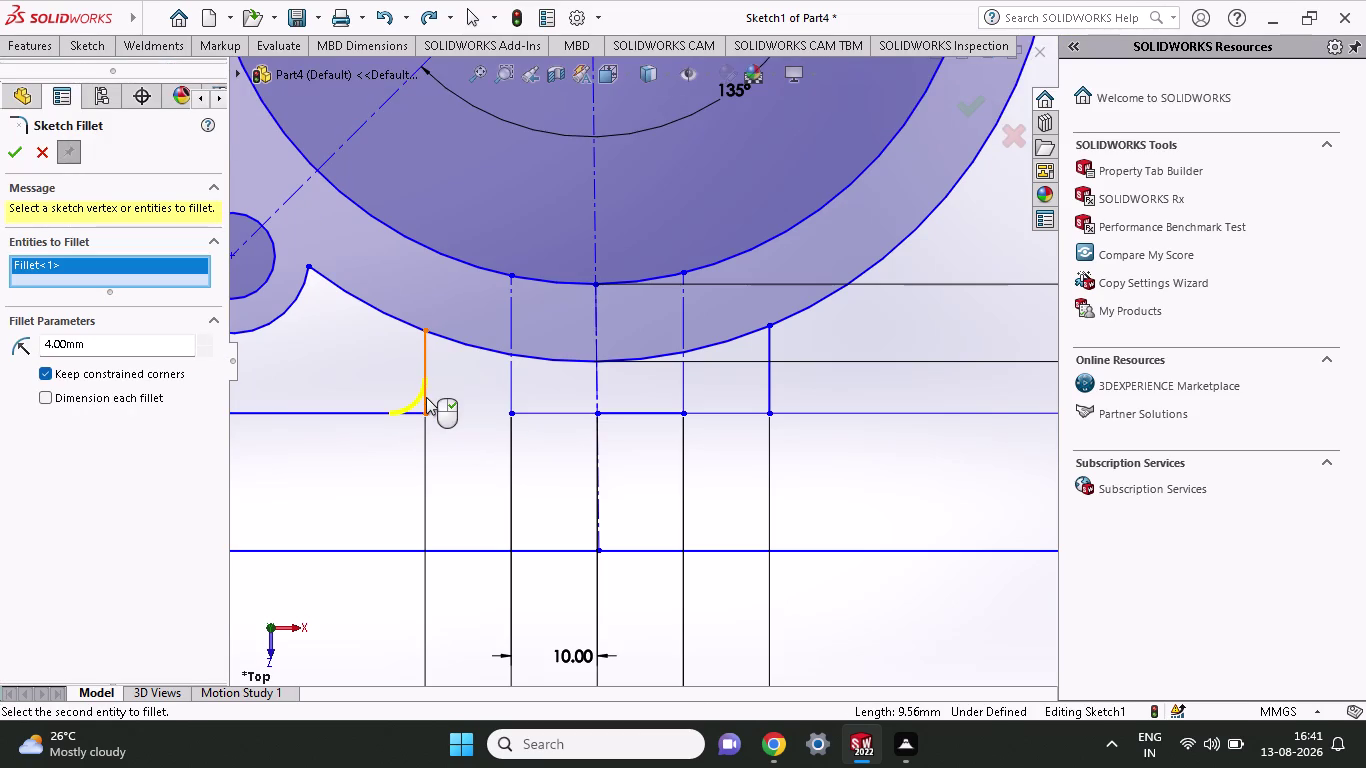
click(412, 328)
click(425, 333)
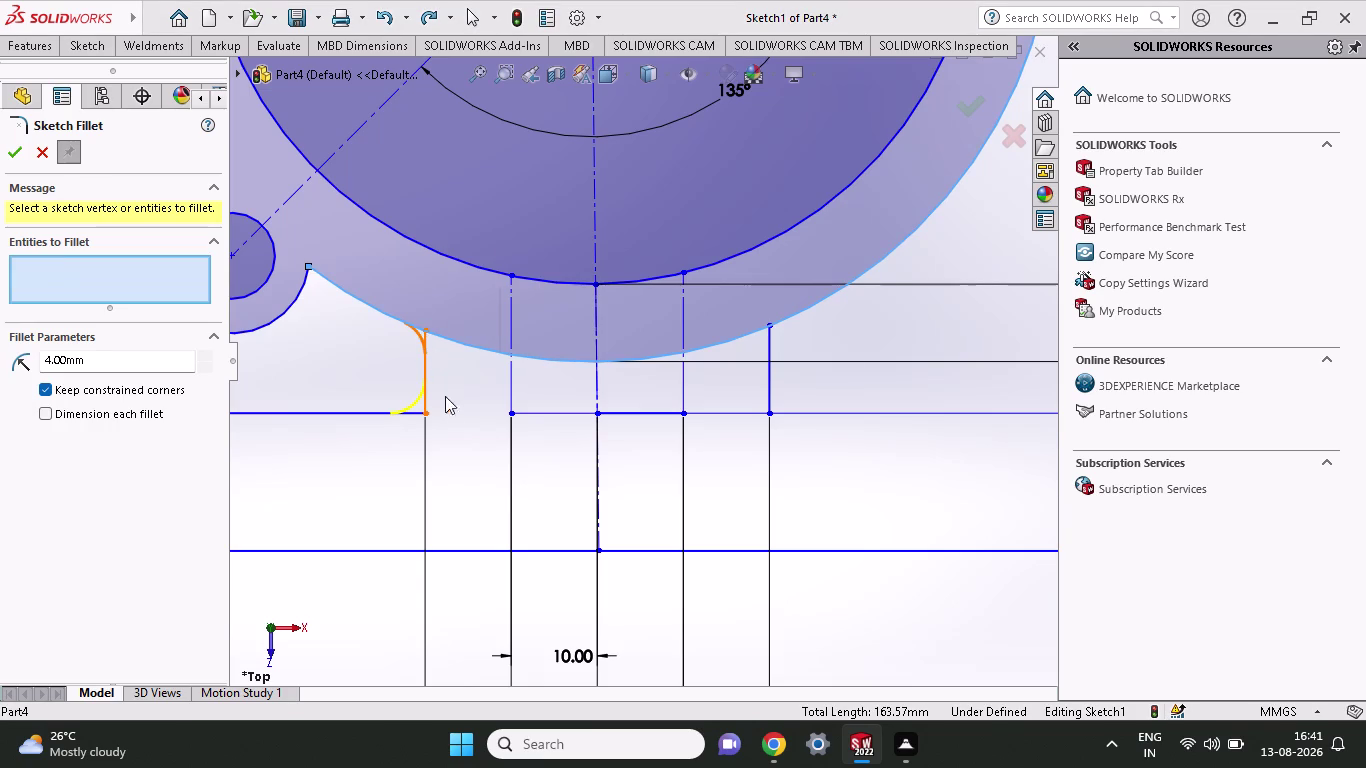
click(802, 385)
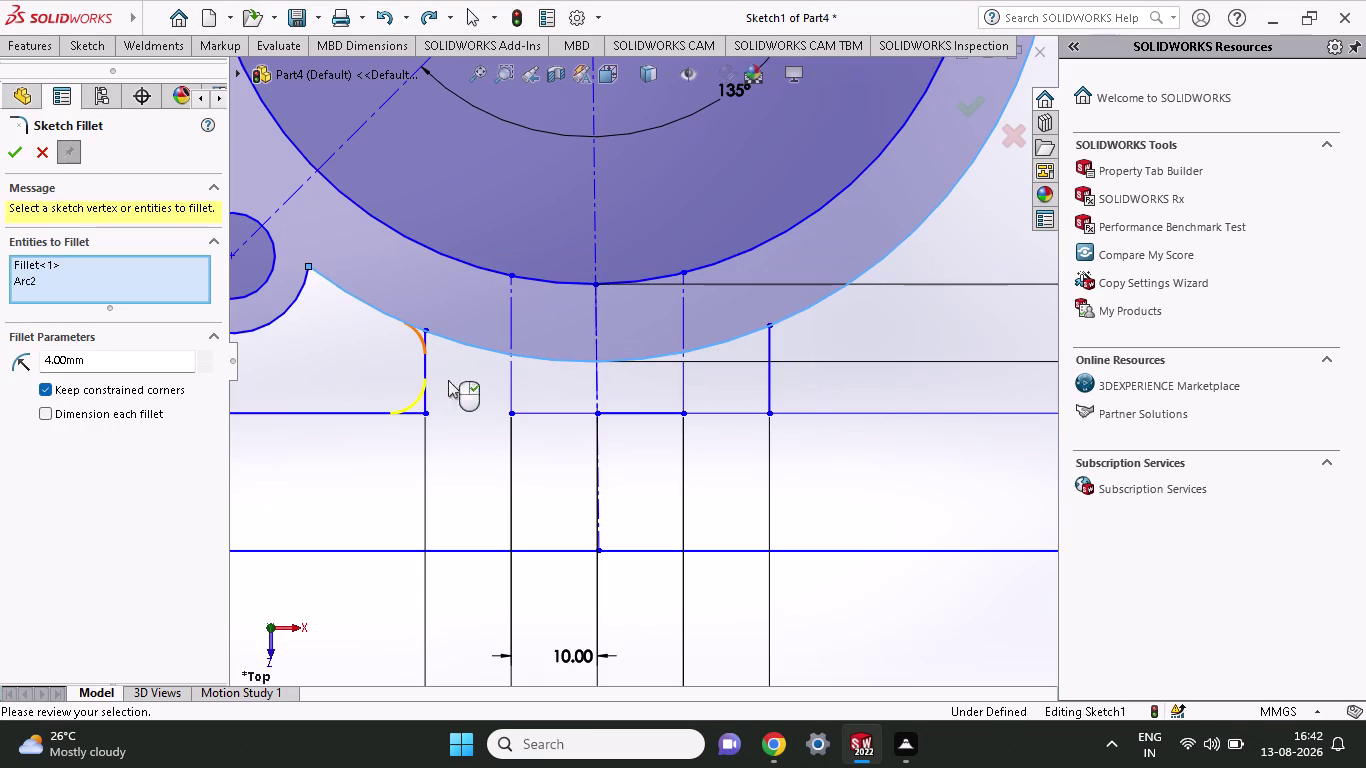
click(16, 158)
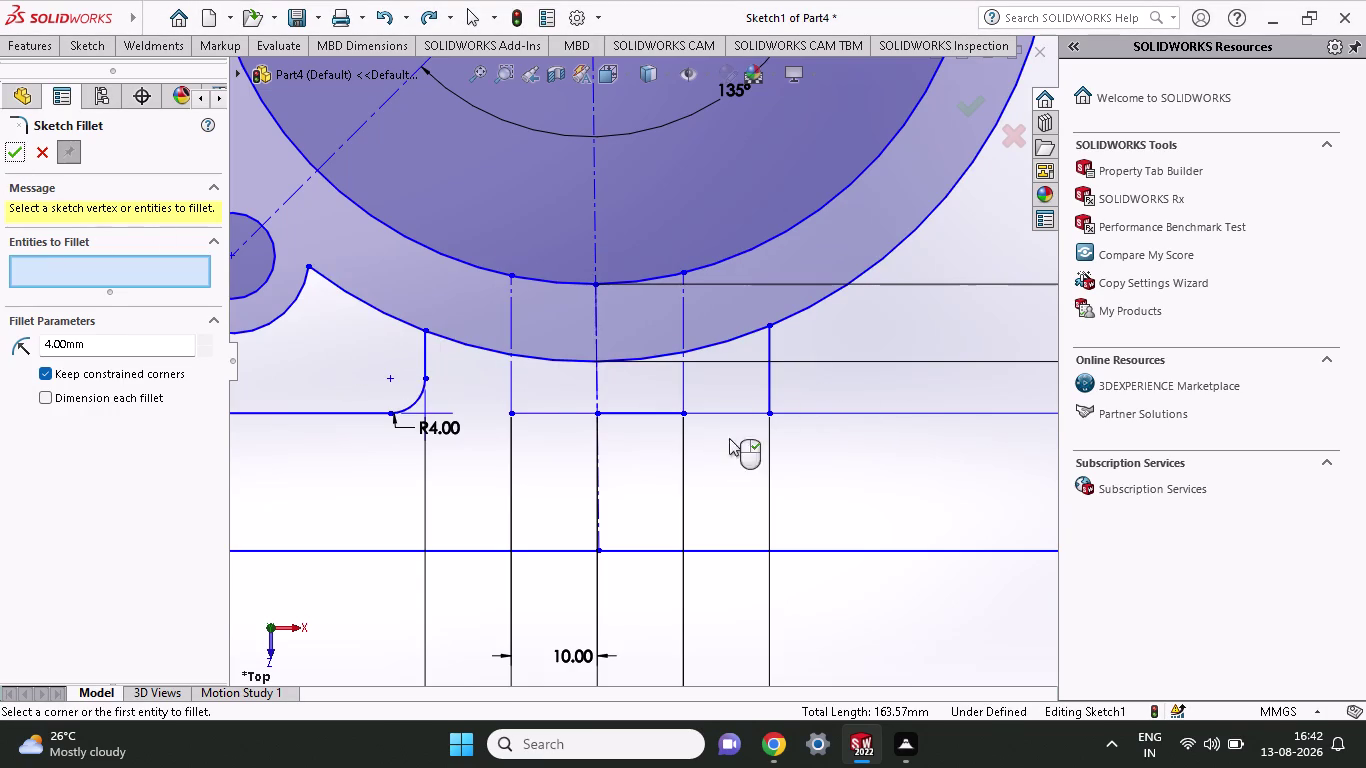
Pick the outer arc and left rib line, then accept and close the fillet command.
click(99, 266)
click(398, 320)
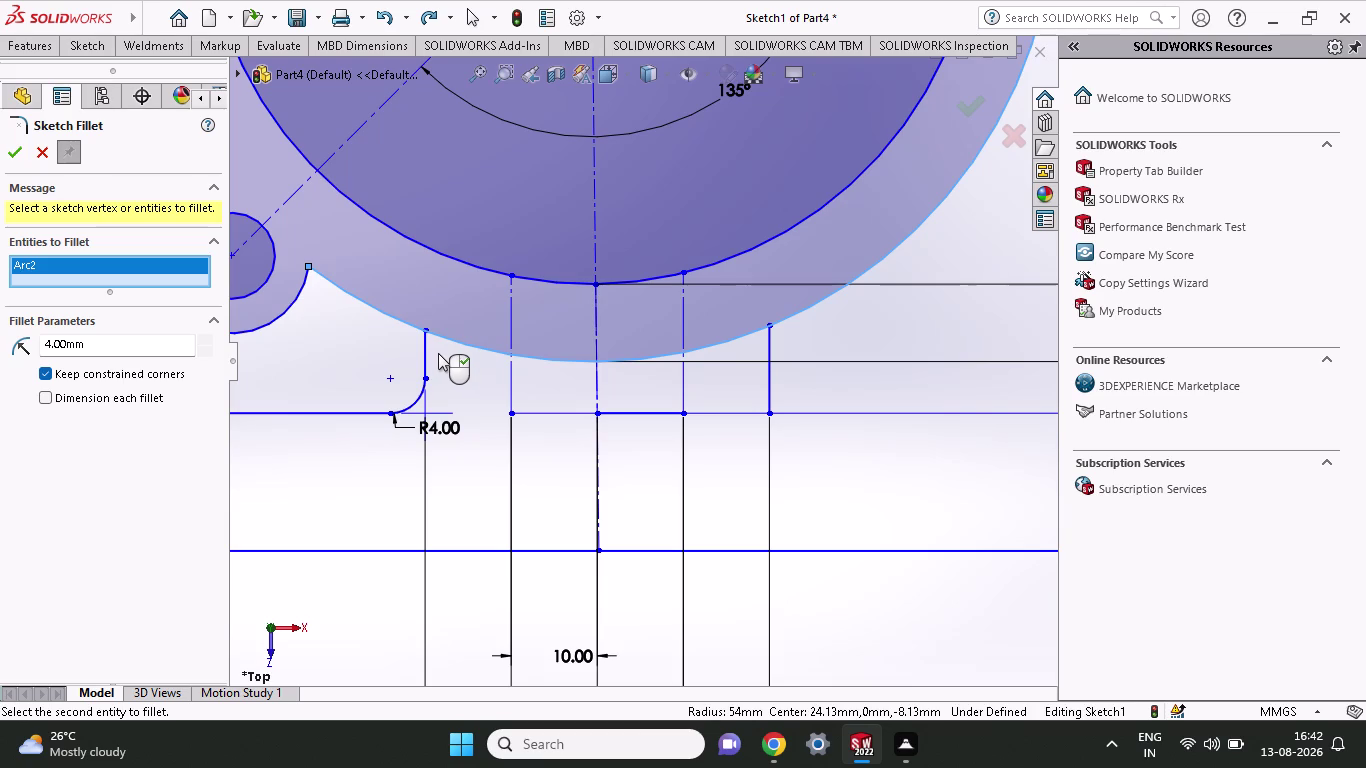
click(422, 348)
click(801, 370)
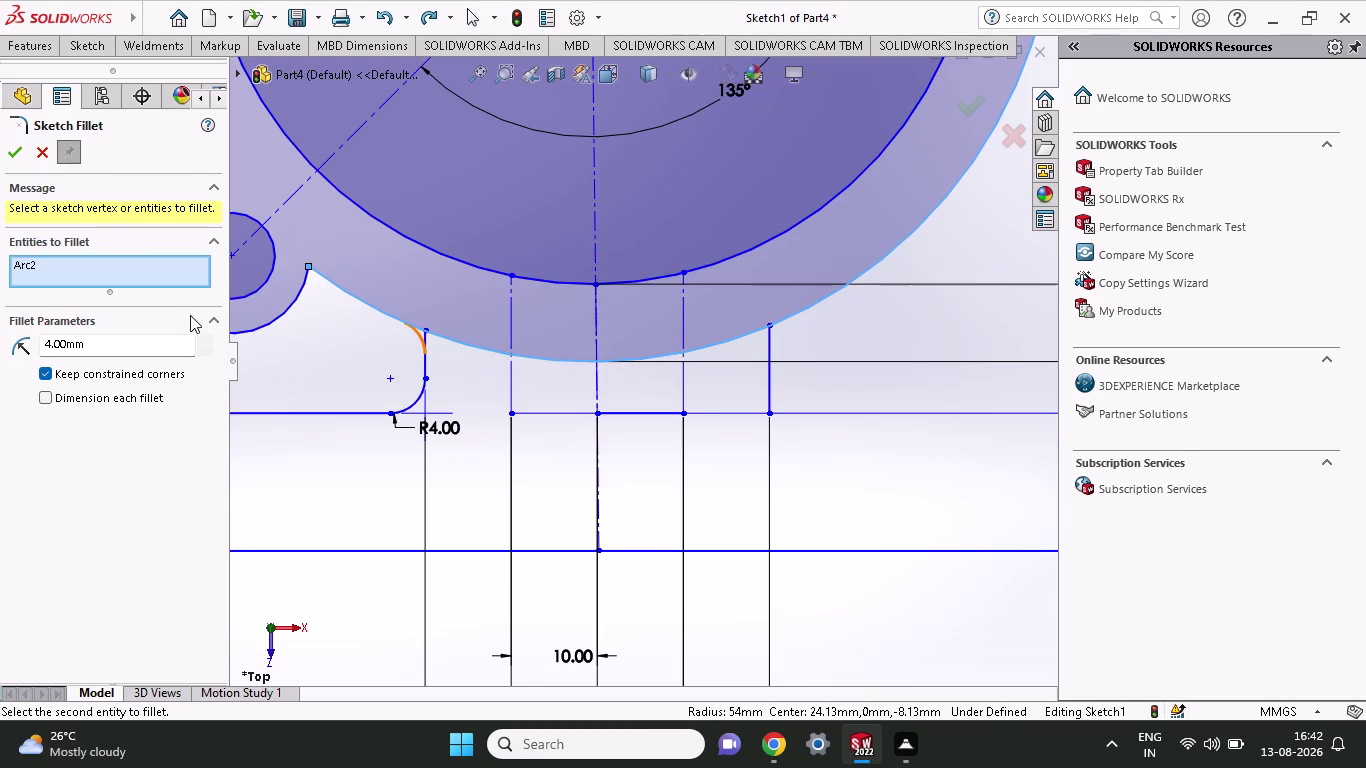
click(4, 156)
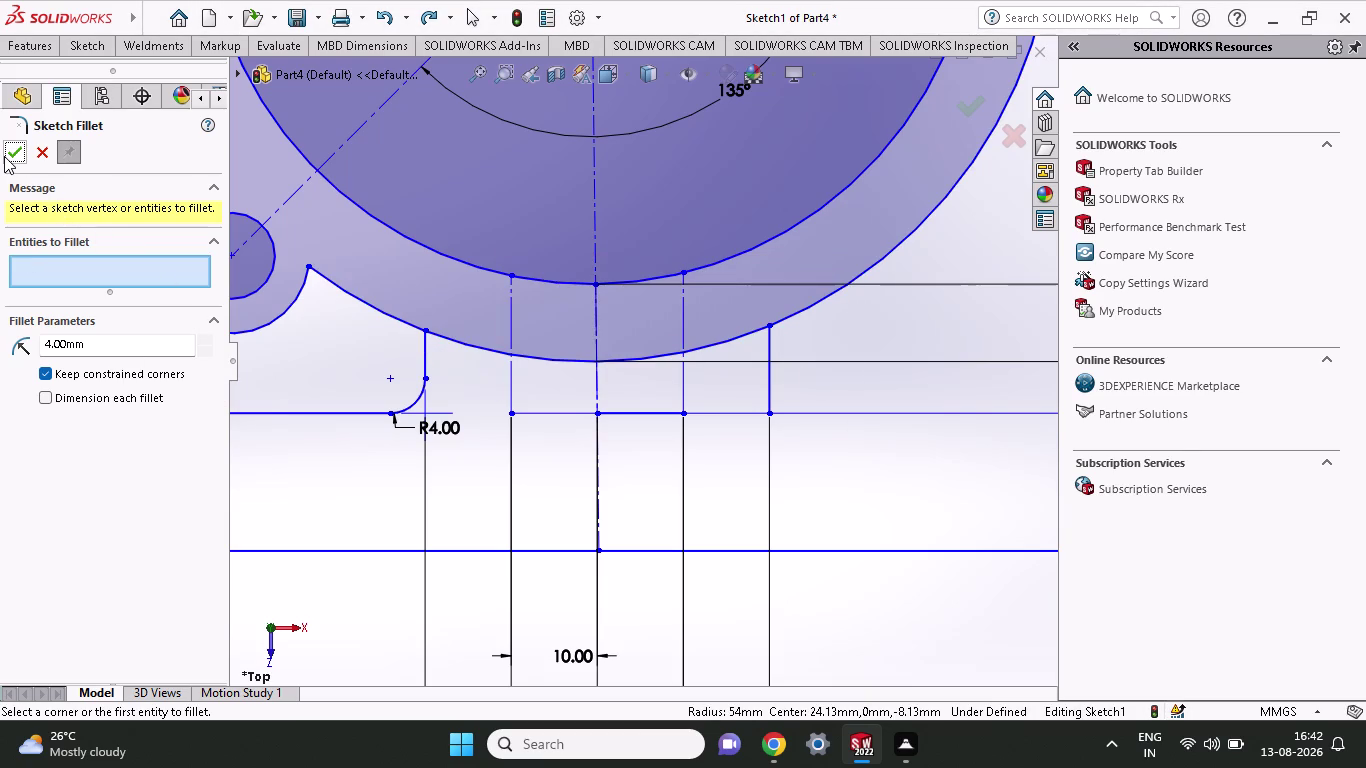
click(4, 156)
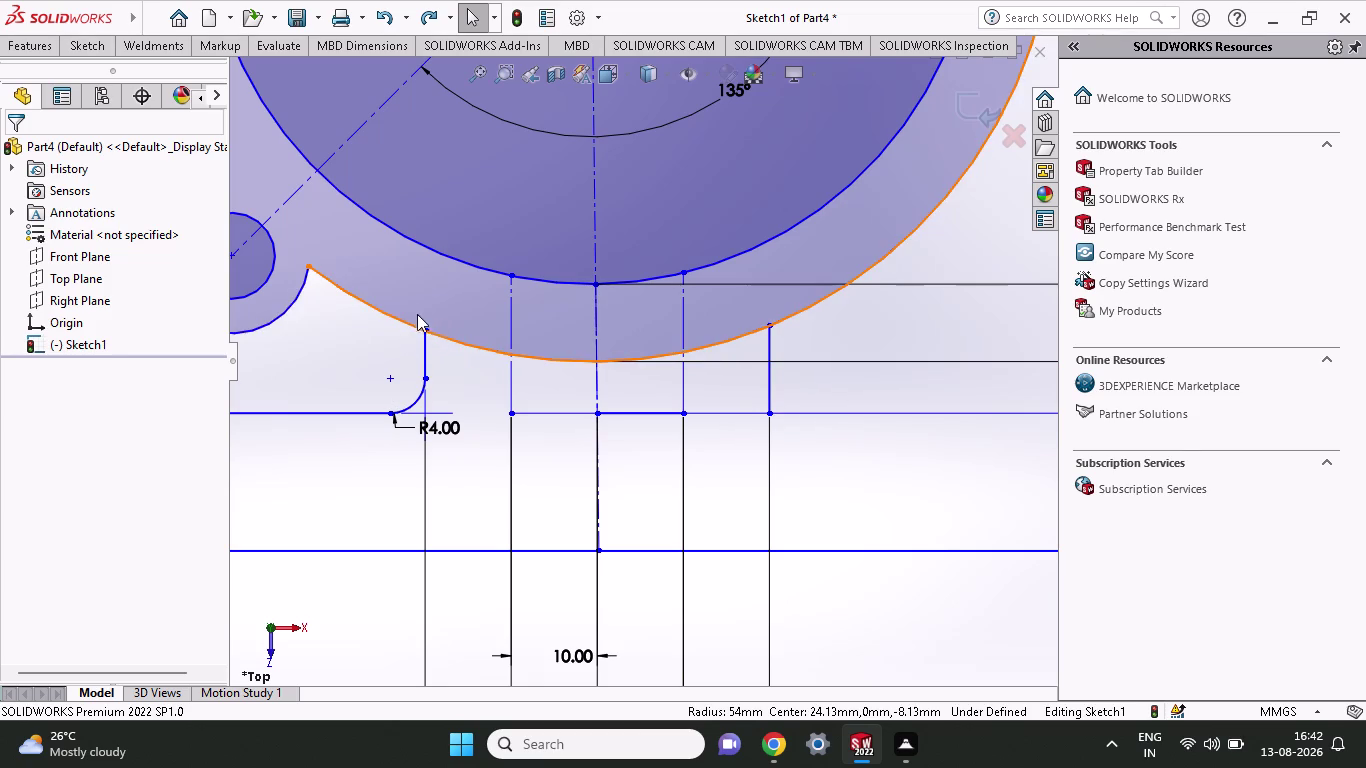
Start Sketch Fillet on the right rib's base corner, deleting its relations when asked.
click(66, 51)
click(212, 125)
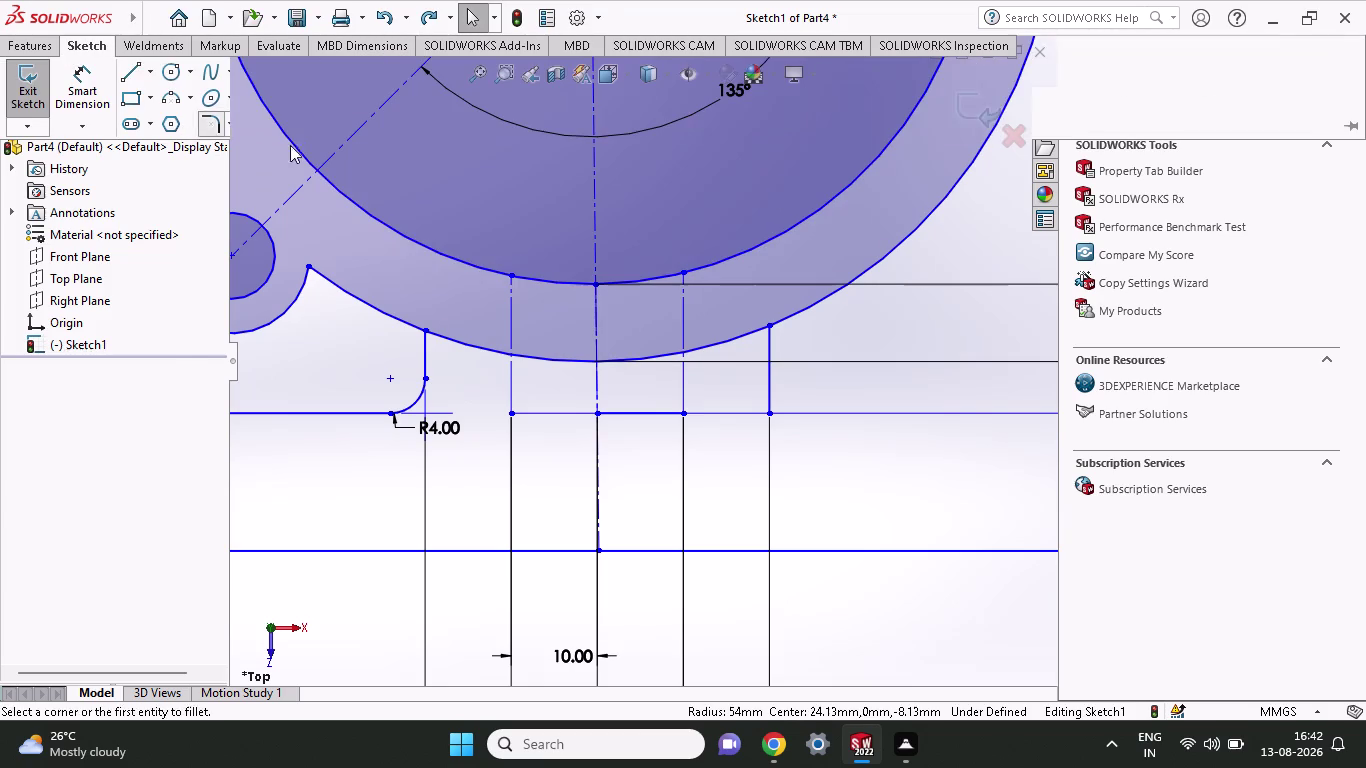
click(792, 413)
click(771, 394)
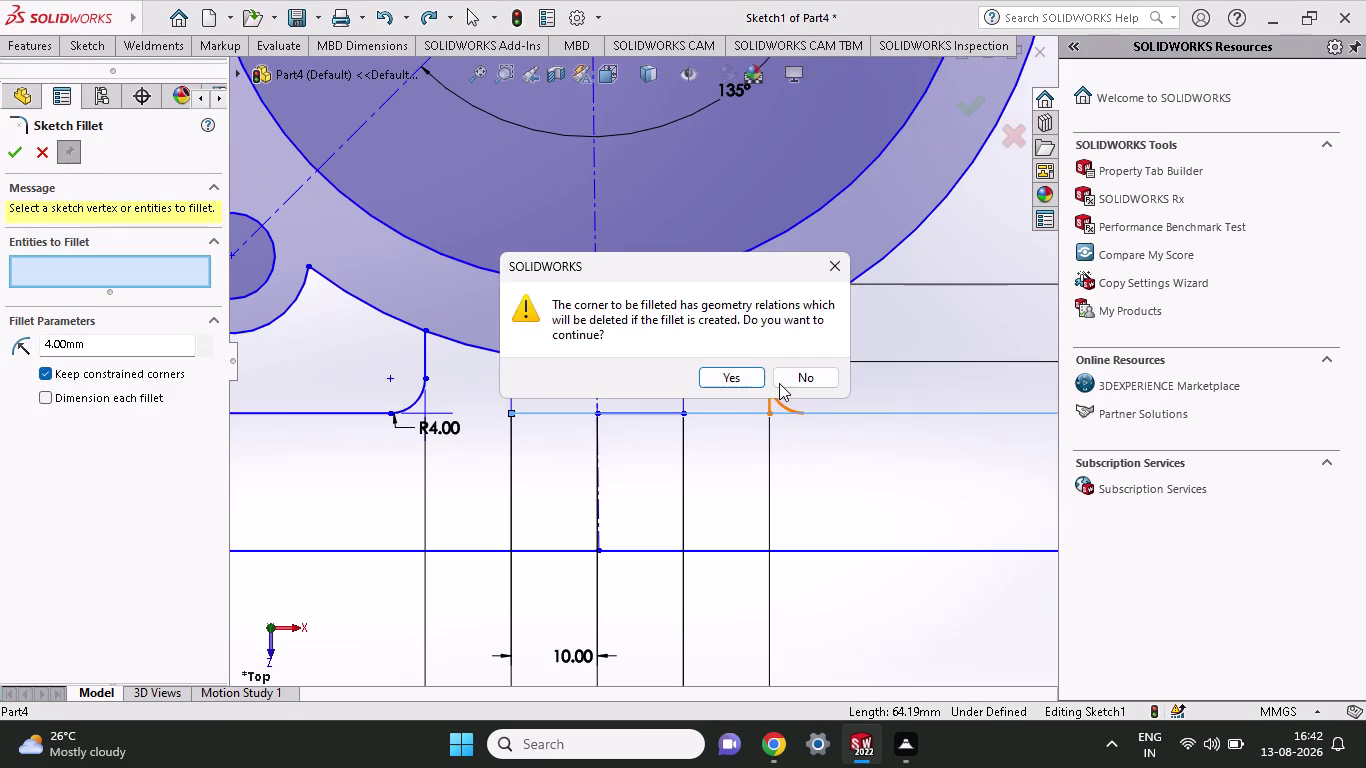
click(779, 383)
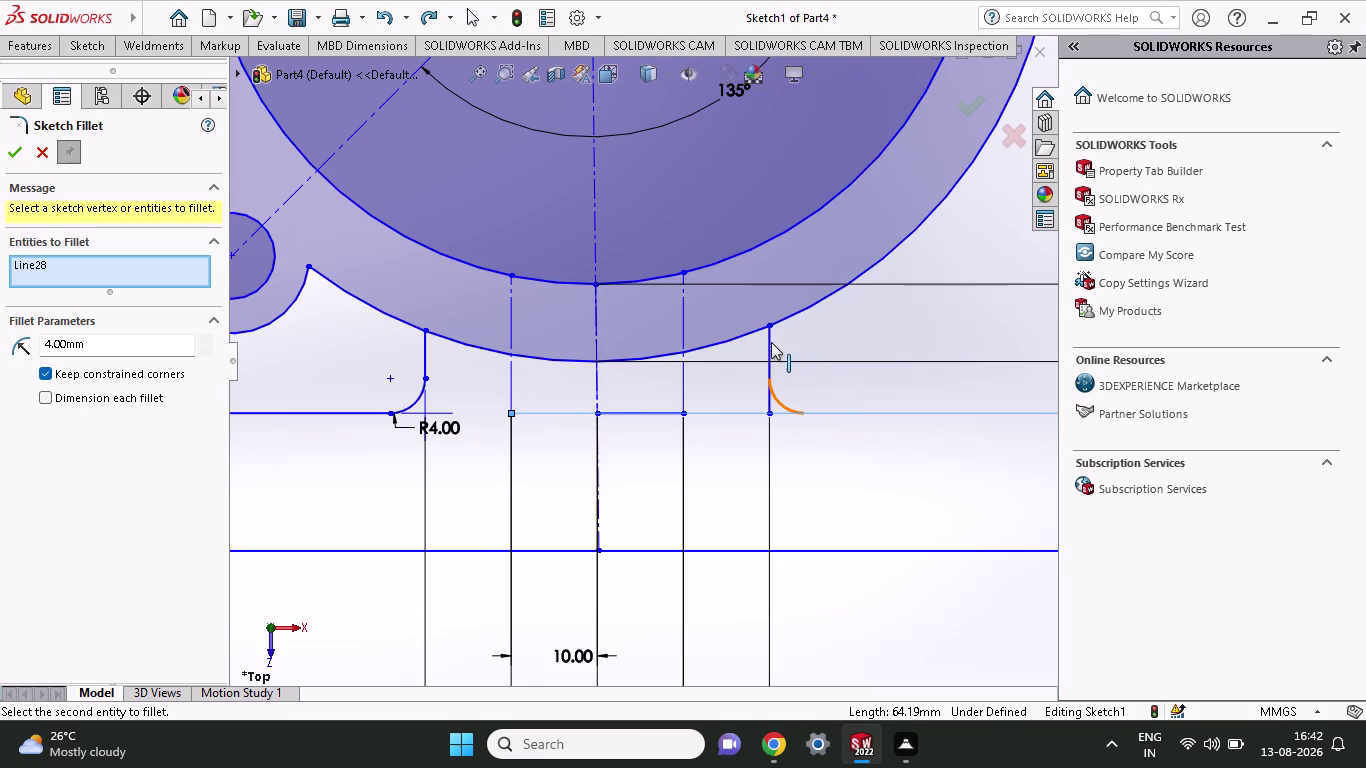
click(771, 342)
click(795, 369)
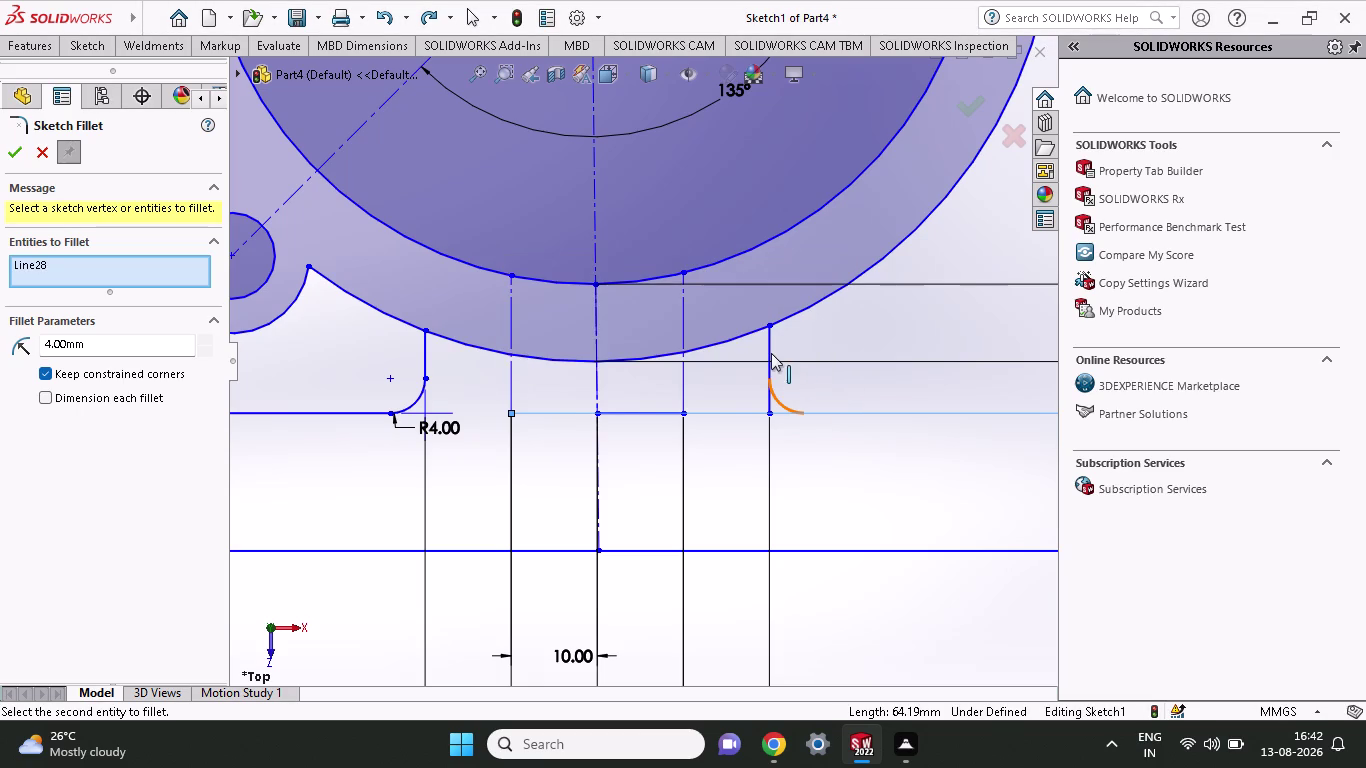
click(770, 345)
click(801, 369)
click(15, 154)
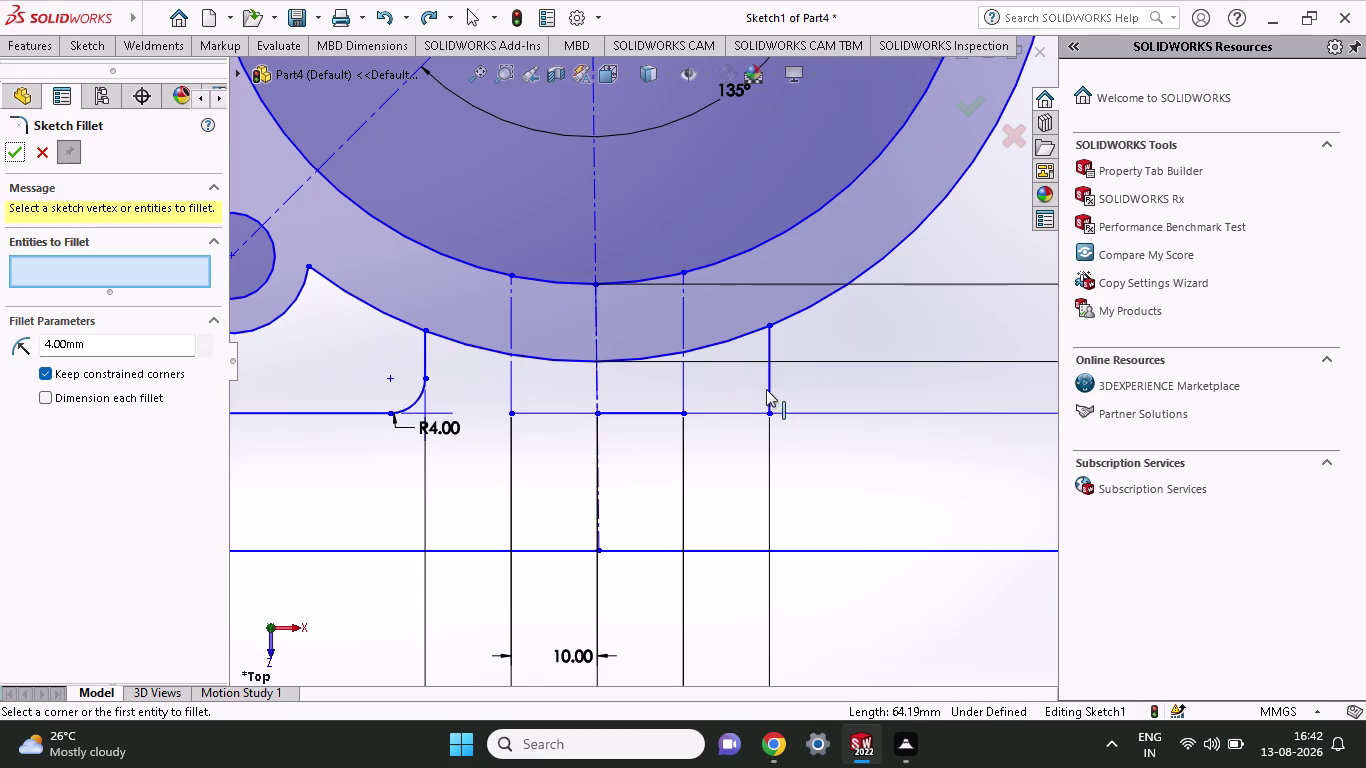
Reselect the right rib's base corner, delete its relations, apply R4 and close the command.
click(793, 409)
click(775, 386)
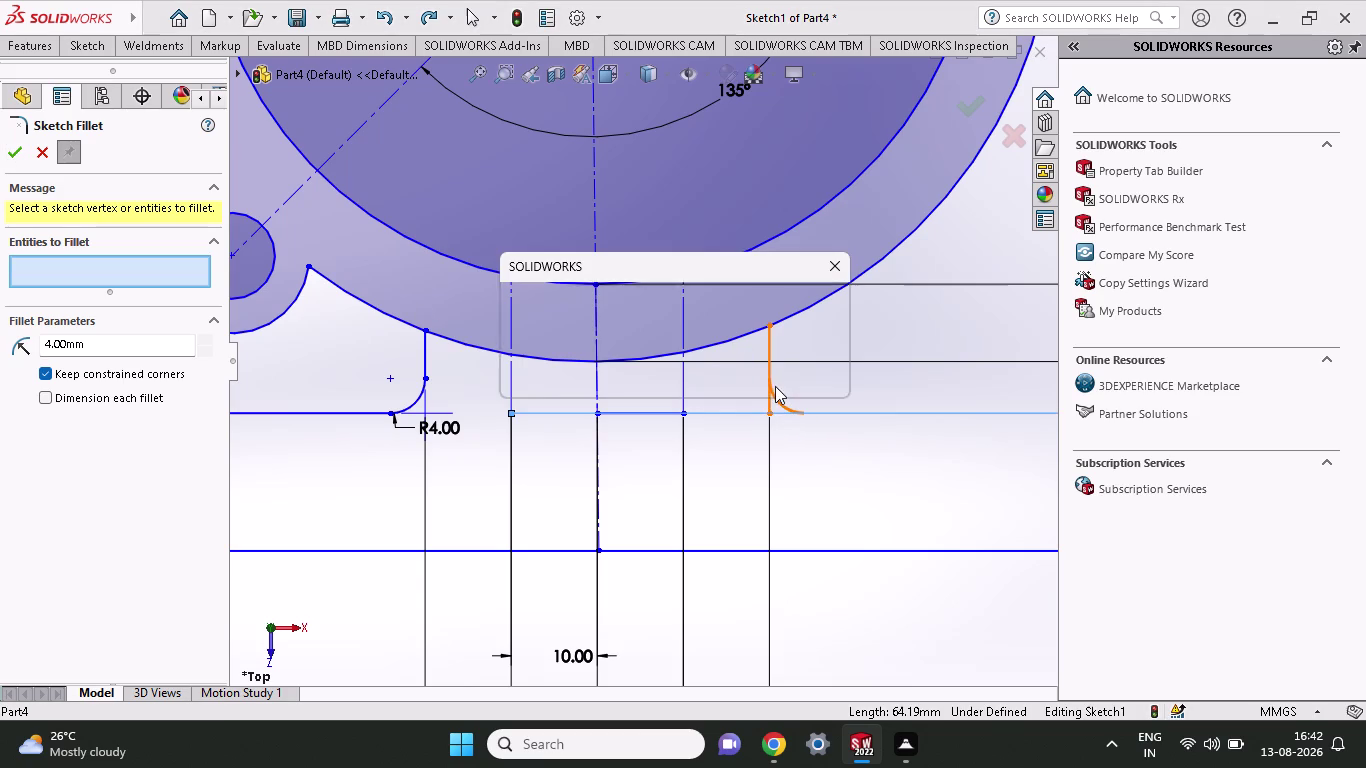
click(754, 372)
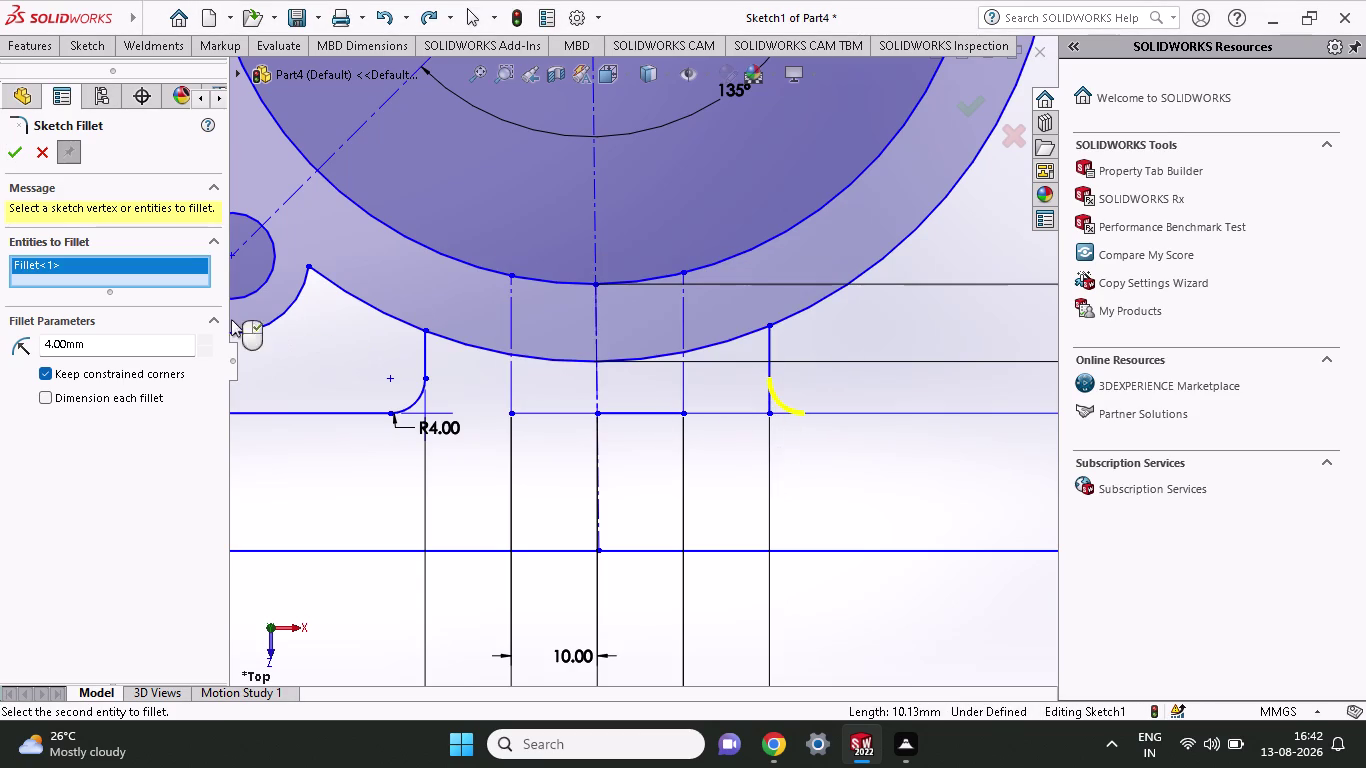
click(13, 147)
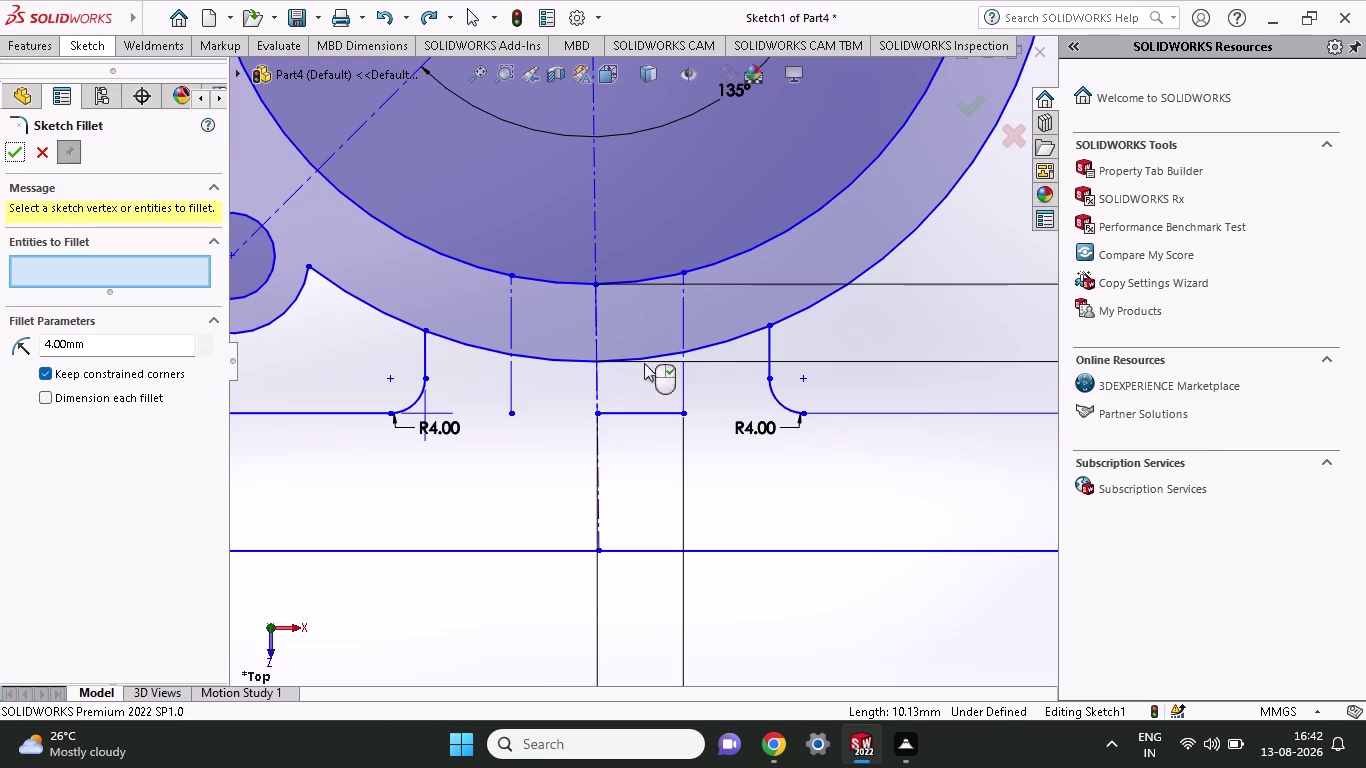
click(99, 42)
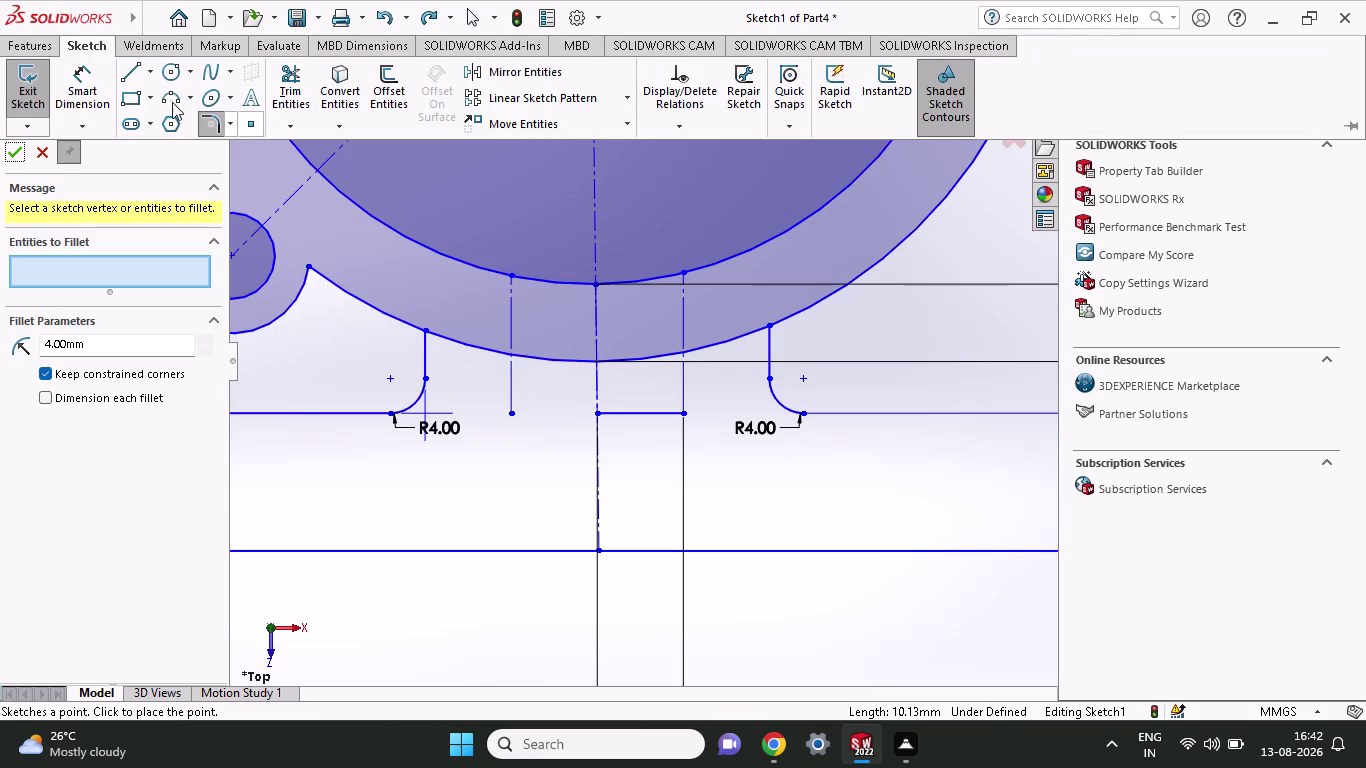
click(206, 123)
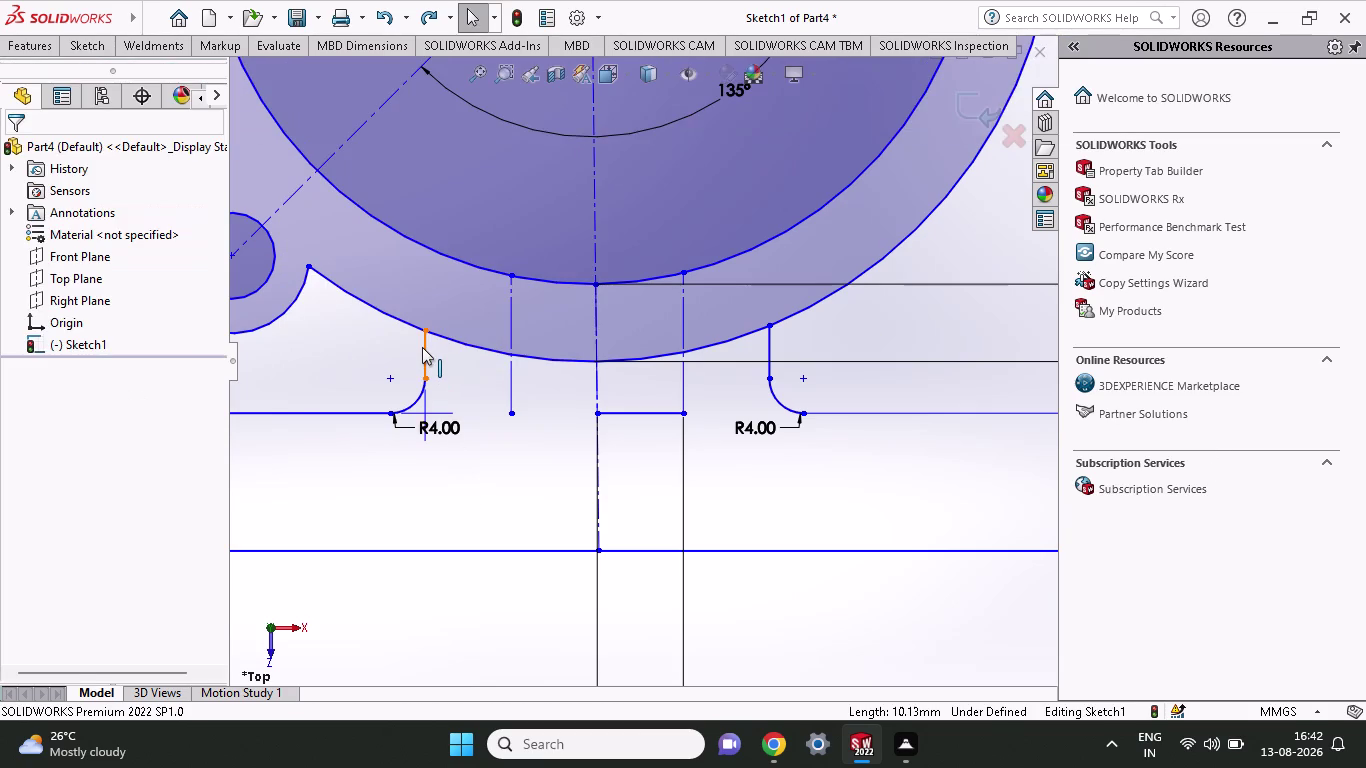
click(422, 347)
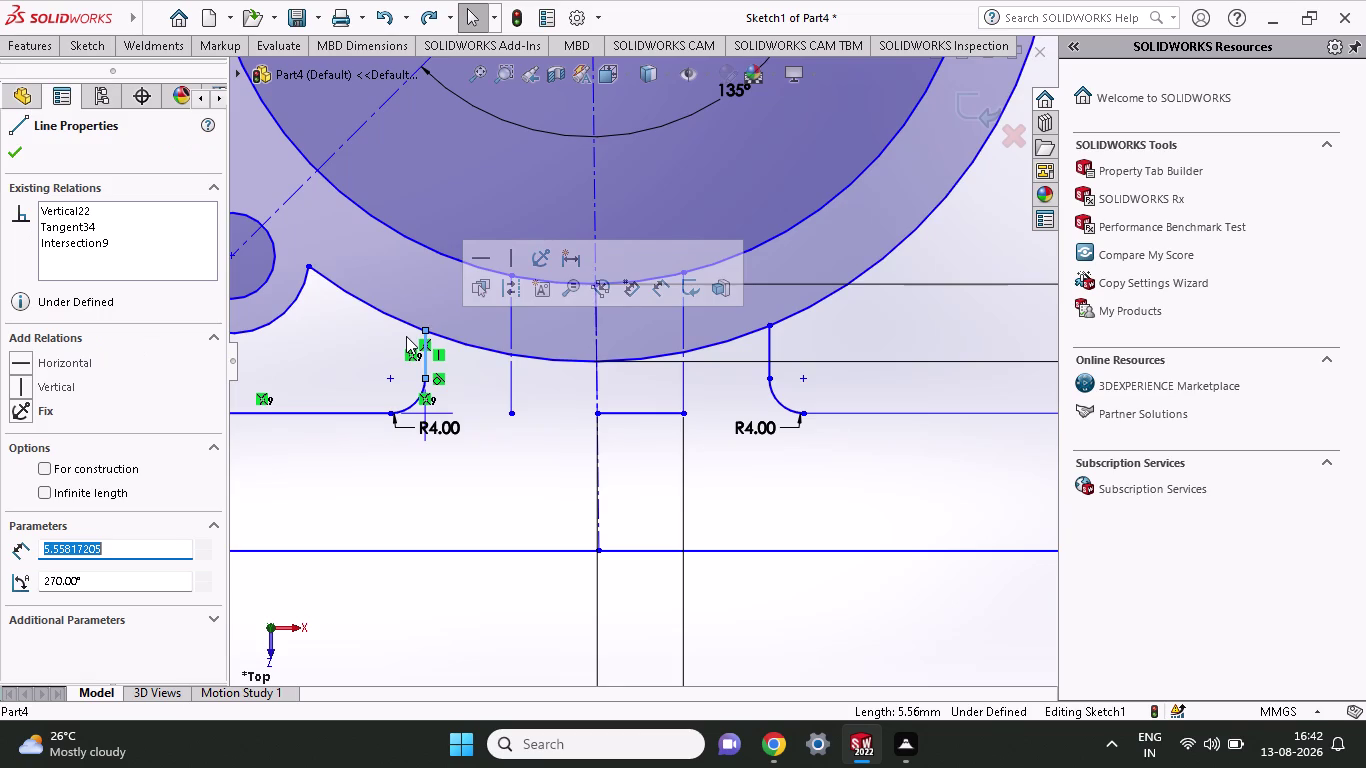
key(Escape)
key(Escape)
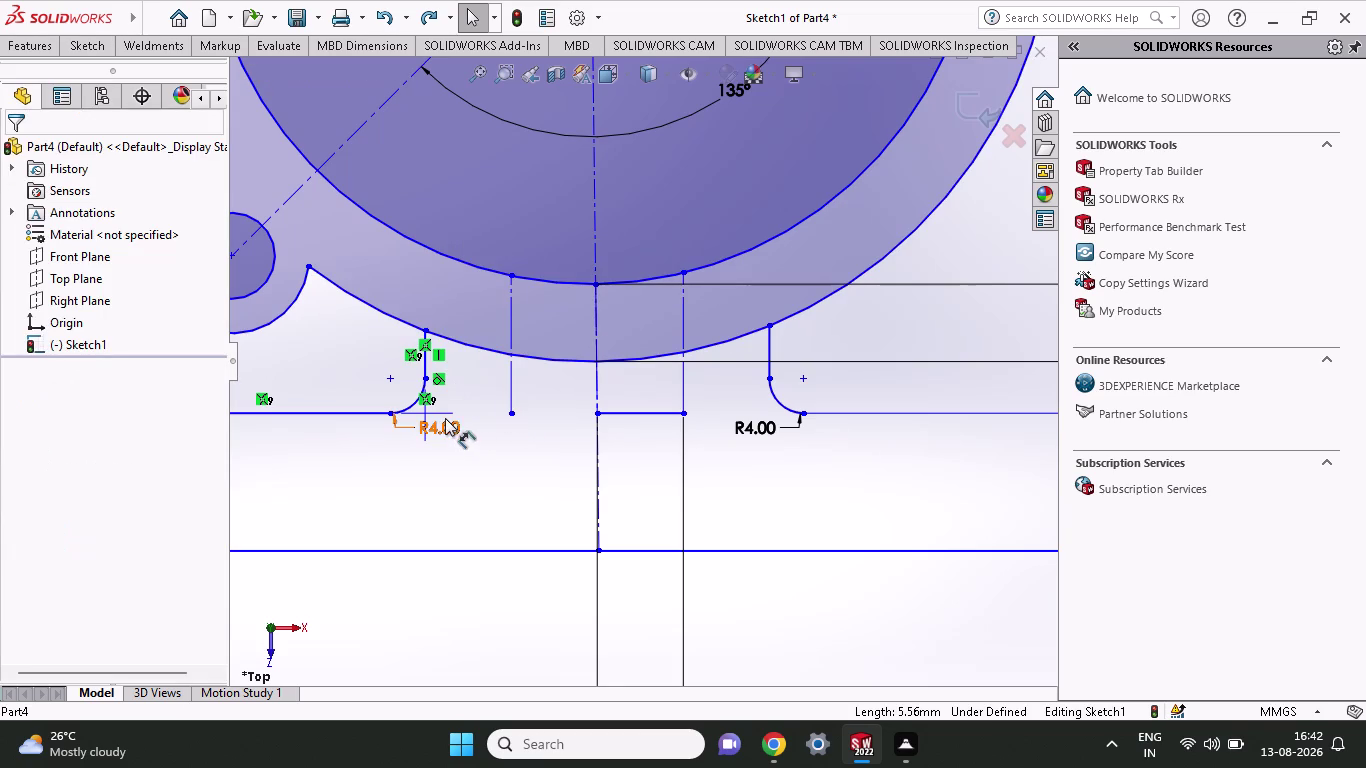
click(477, 446)
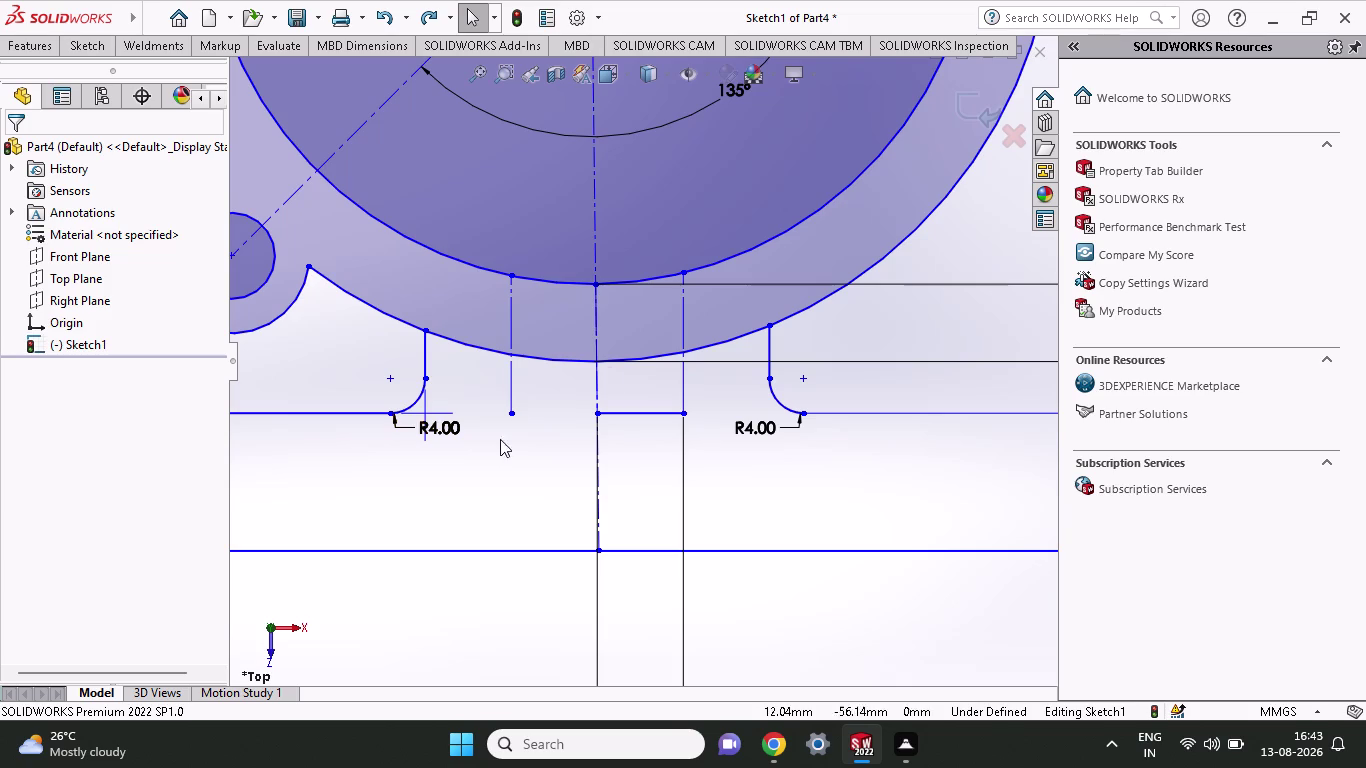
click(94, 40)
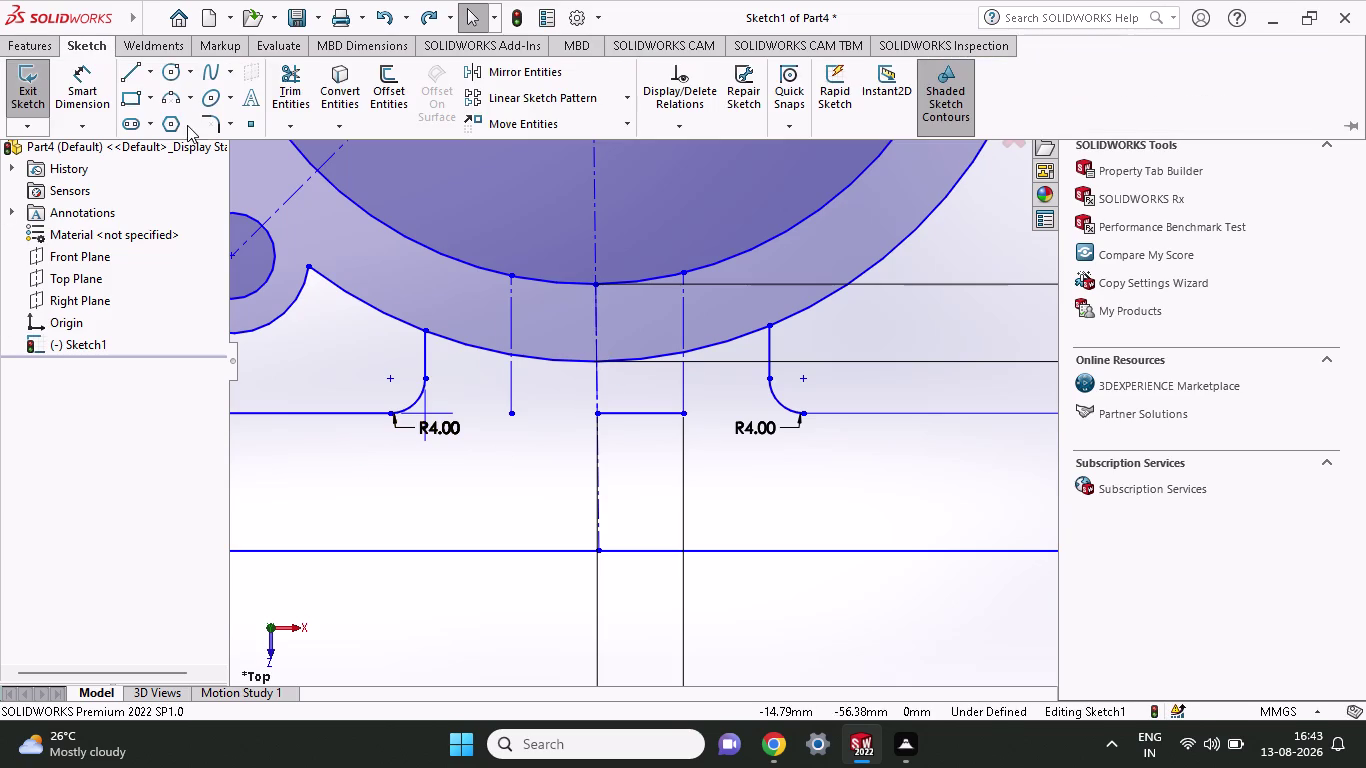
Put an R4 fillet on the left rib's top corner at the arc, deleting its relations.
click(208, 121)
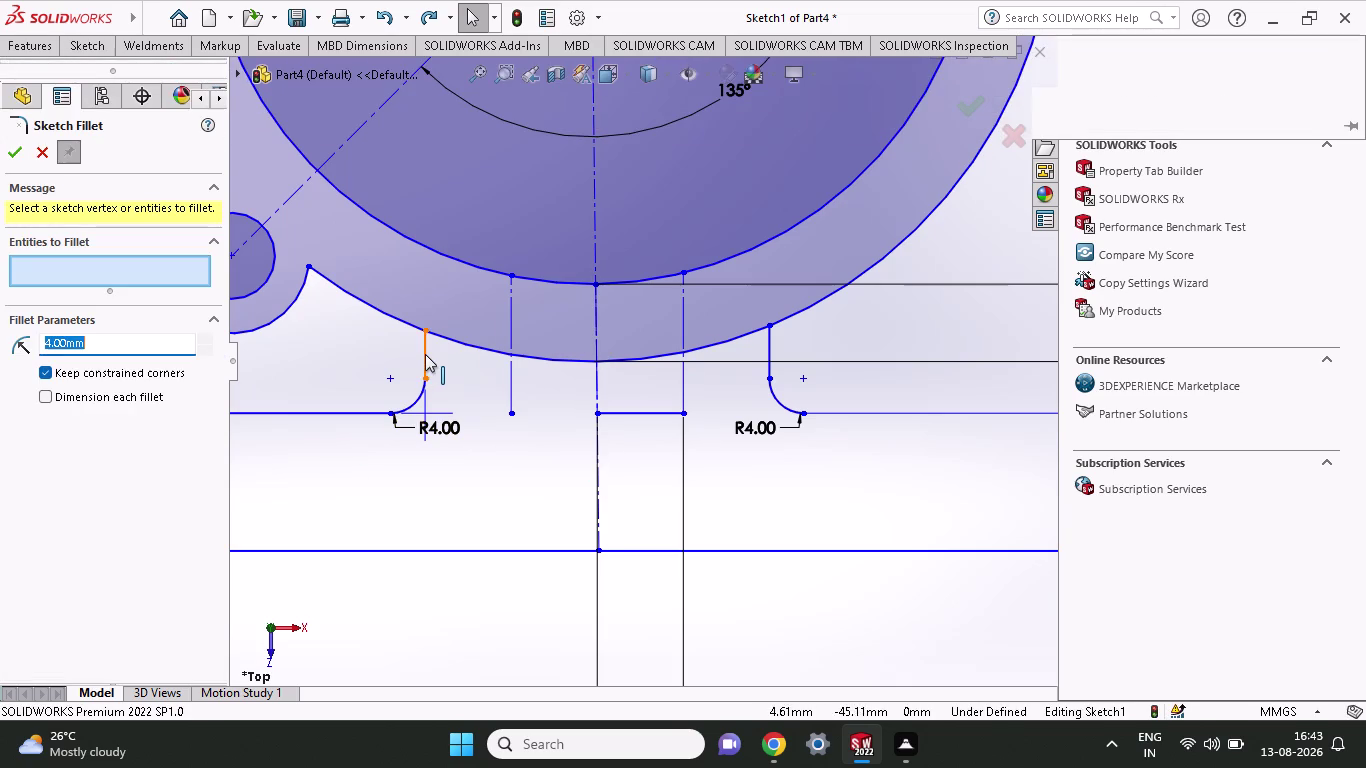
click(425, 354)
click(406, 322)
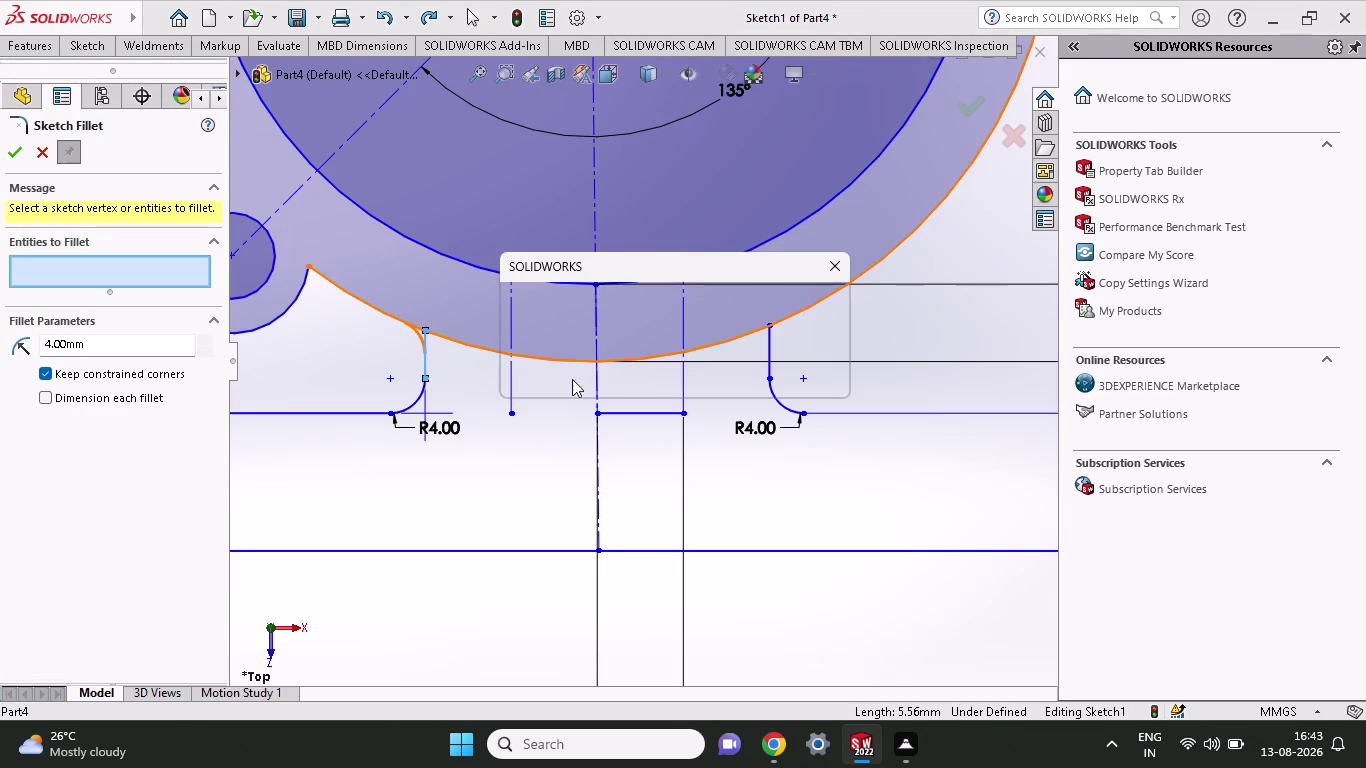
click(742, 372)
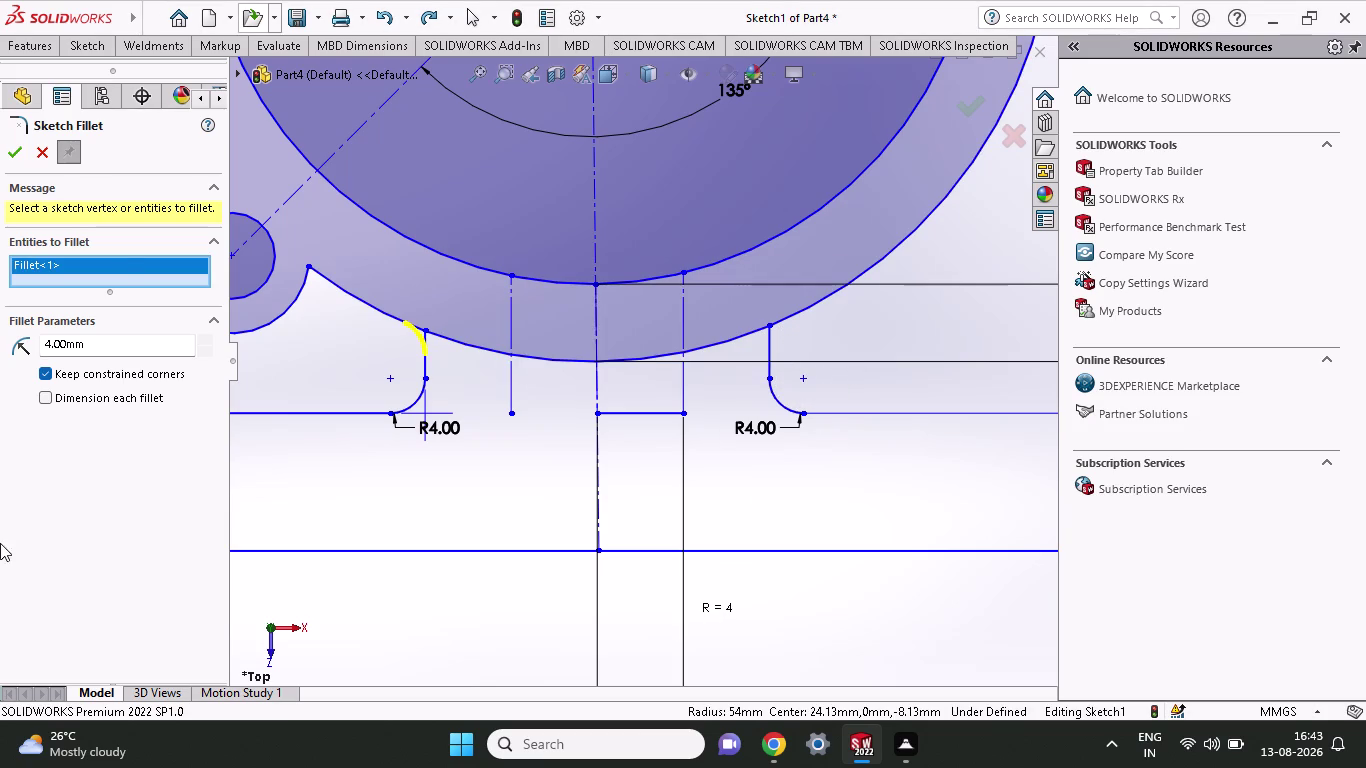
click(10, 141)
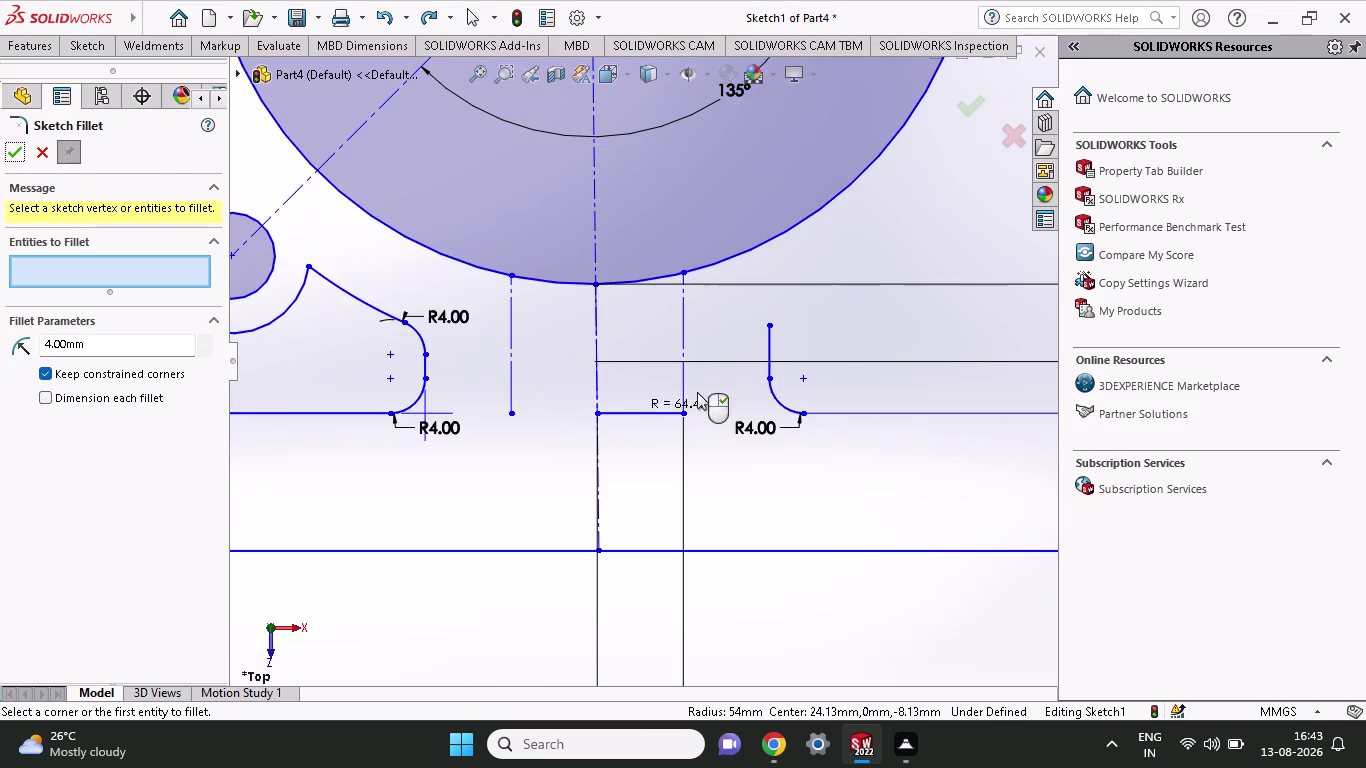
scroll(up, 3)
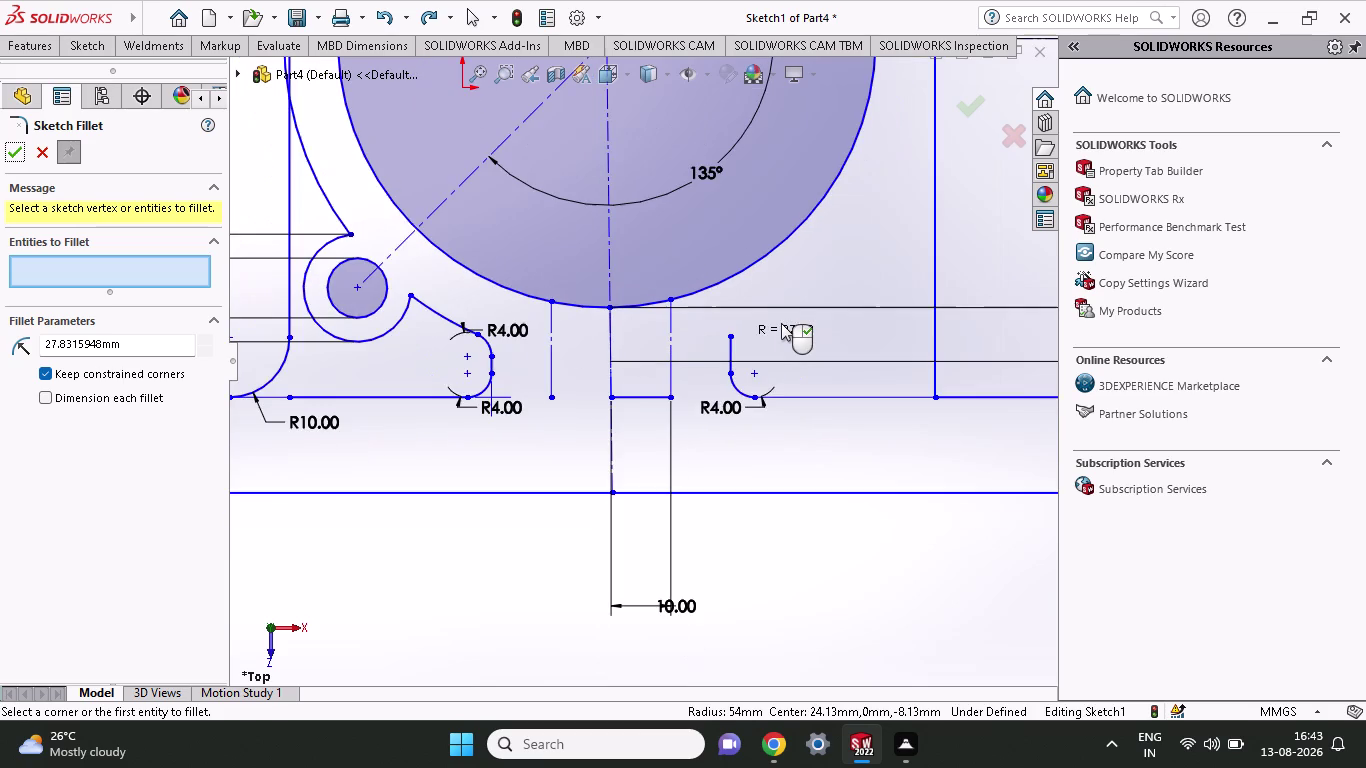
scroll(up, 3)
scroll(up, 3)
scroll(up, 3)
scroll(down, 3)
key(ctrl+z)
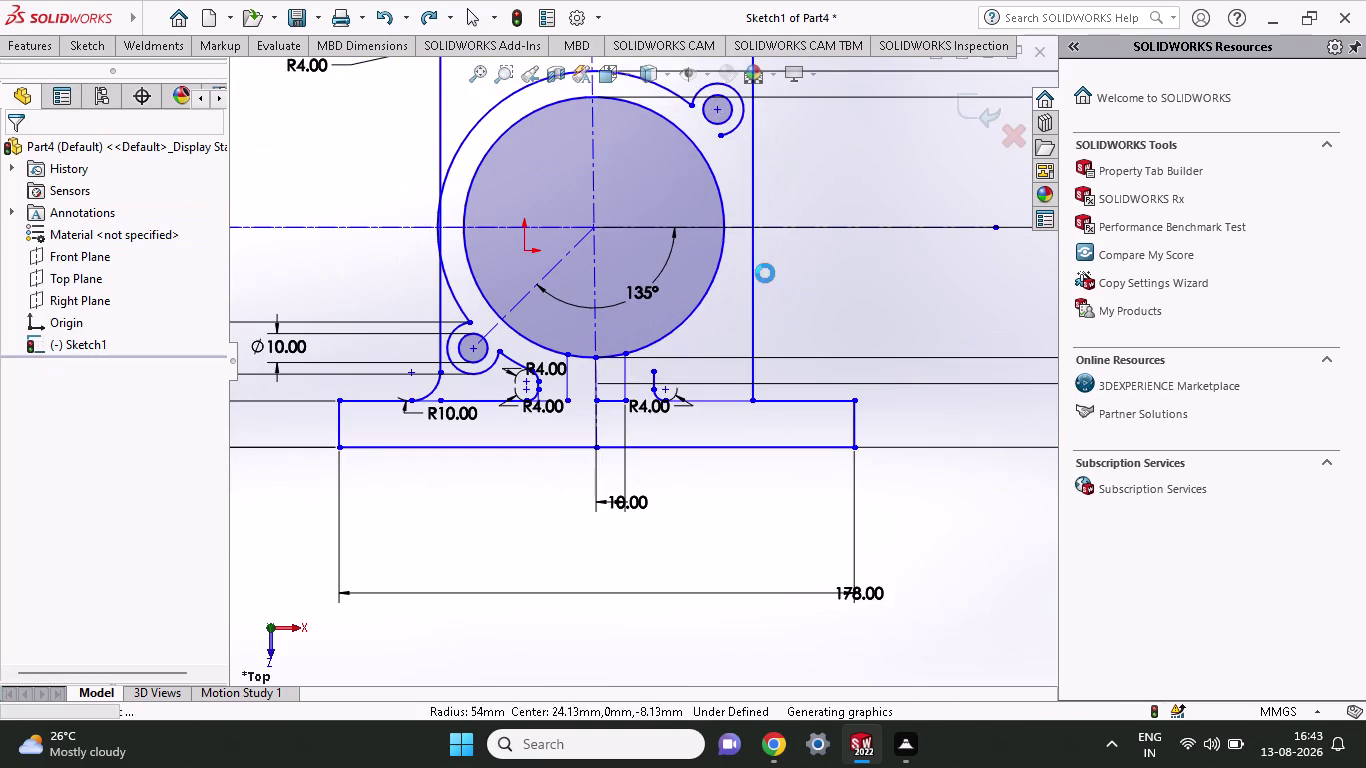
Zoom in and start a new sketch fillet on the outer arc near the right rib.
scroll(down, 3)
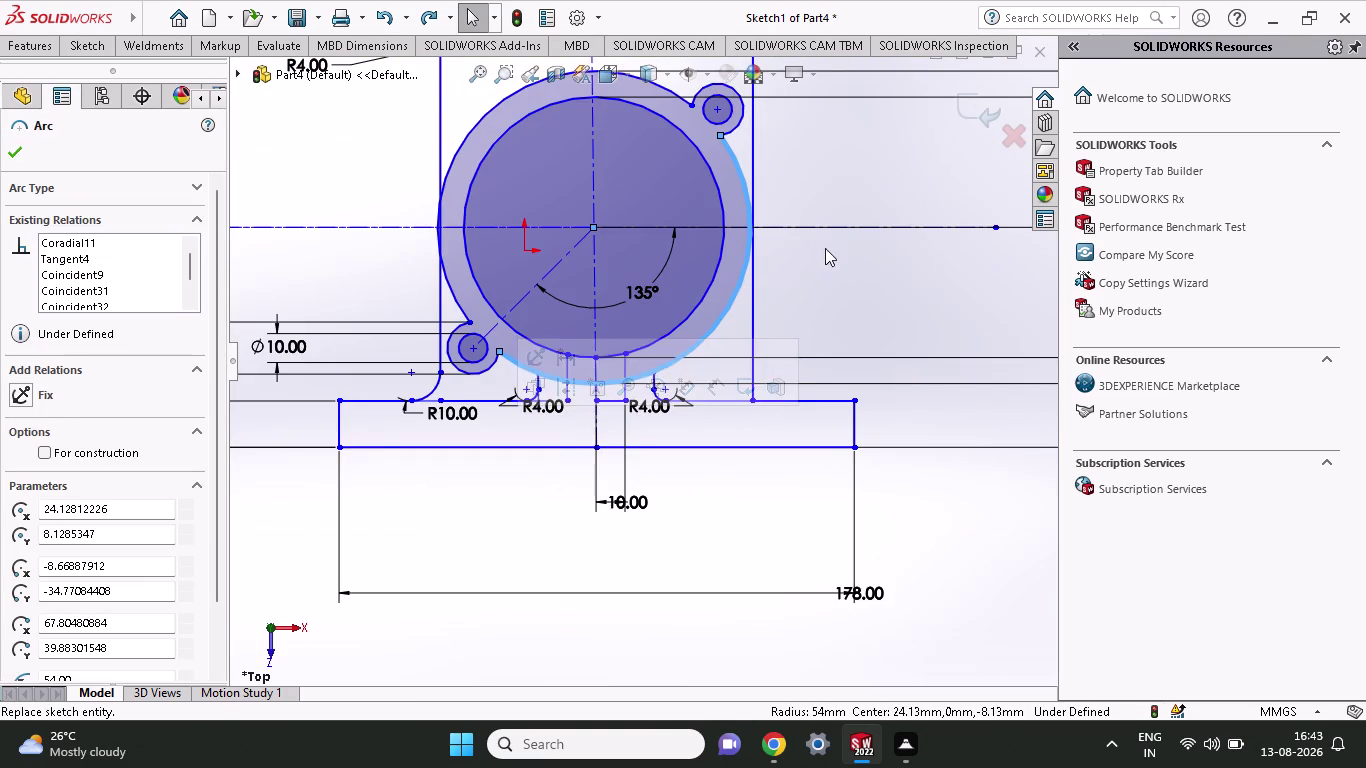
scroll(down, 3)
scroll(down, 3)
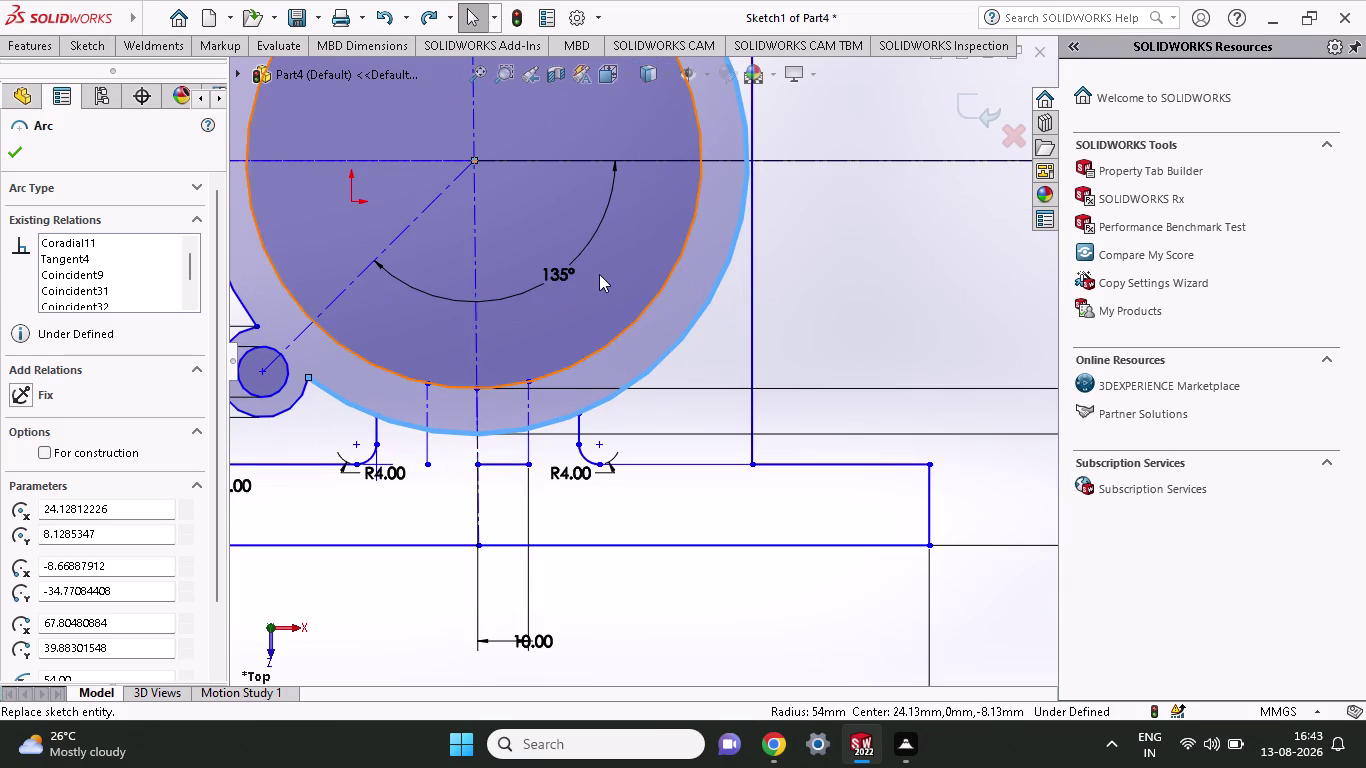
click(82, 44)
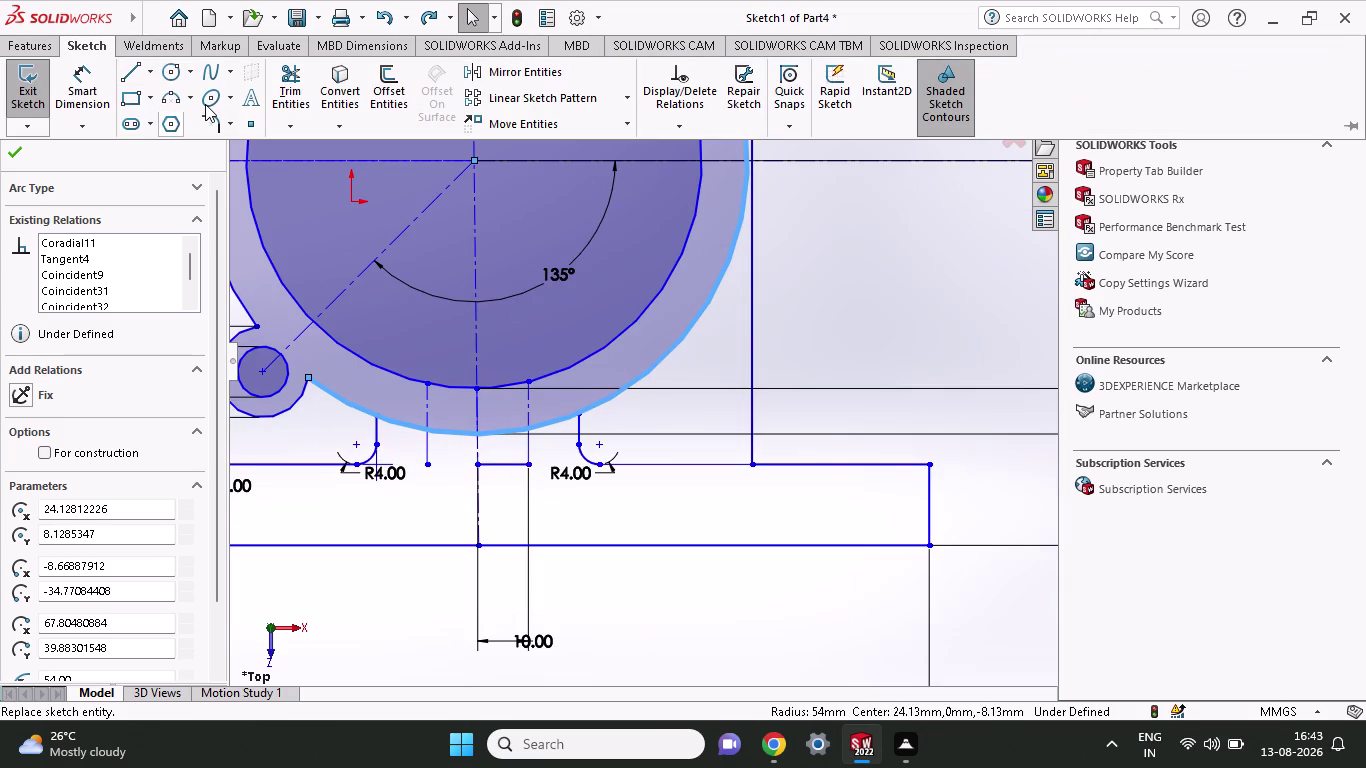
click(208, 119)
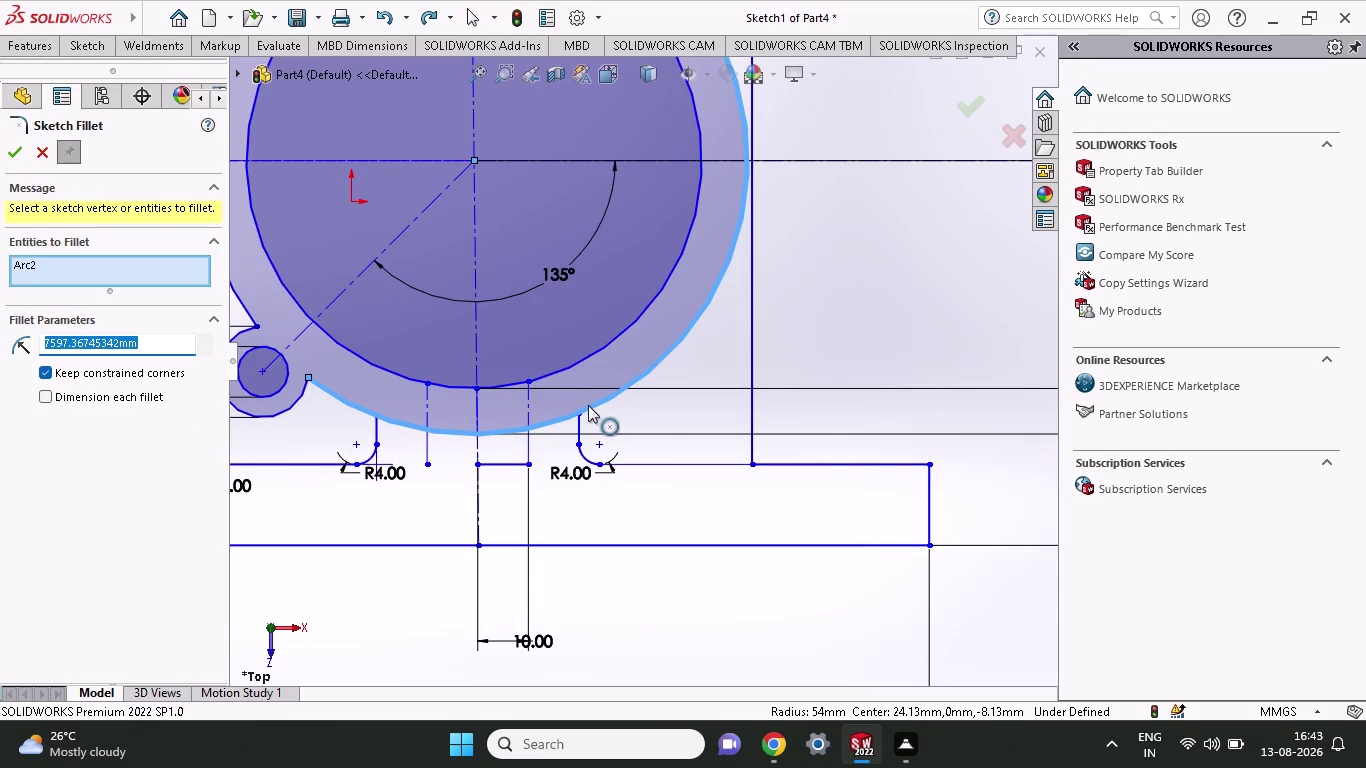
Select the right rib line and outer arc (Arc2, Line26) for the fillet.
click(589, 405)
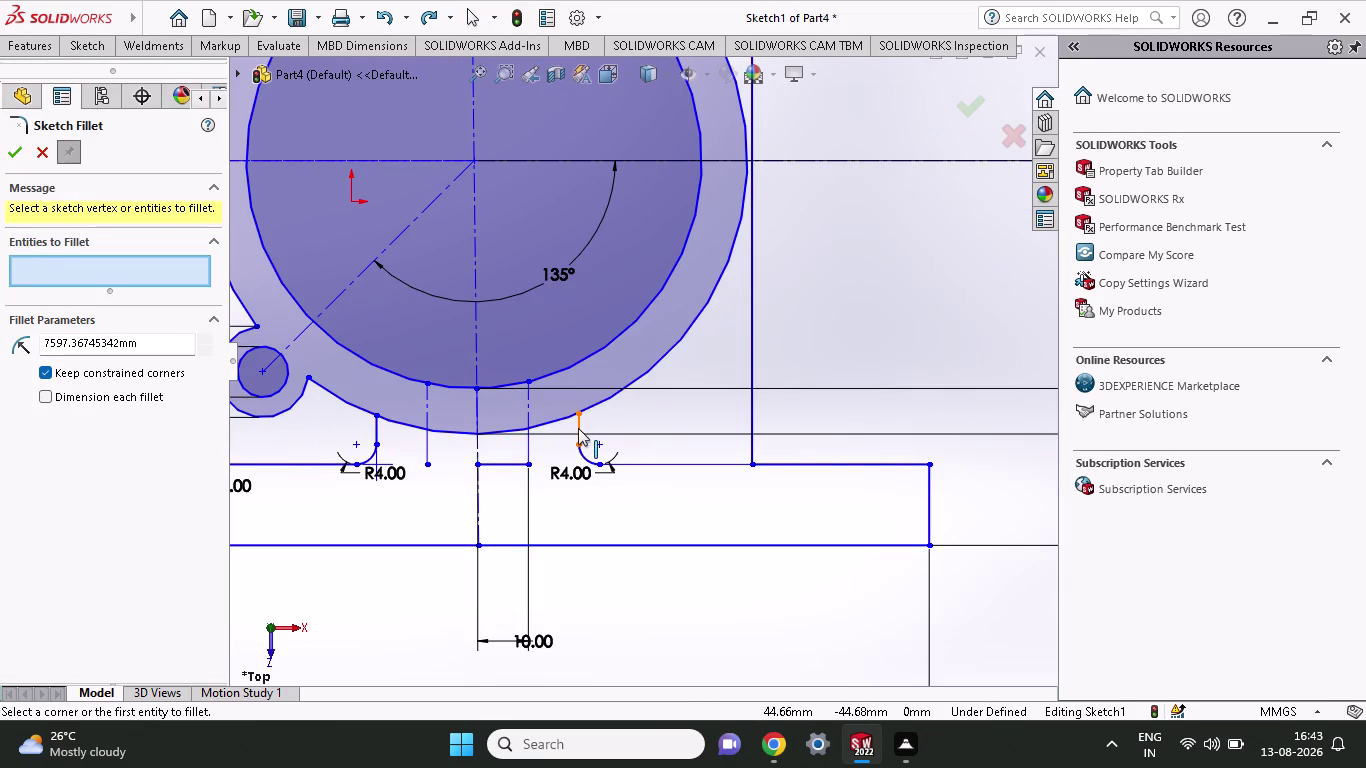
click(578, 428)
click(600, 399)
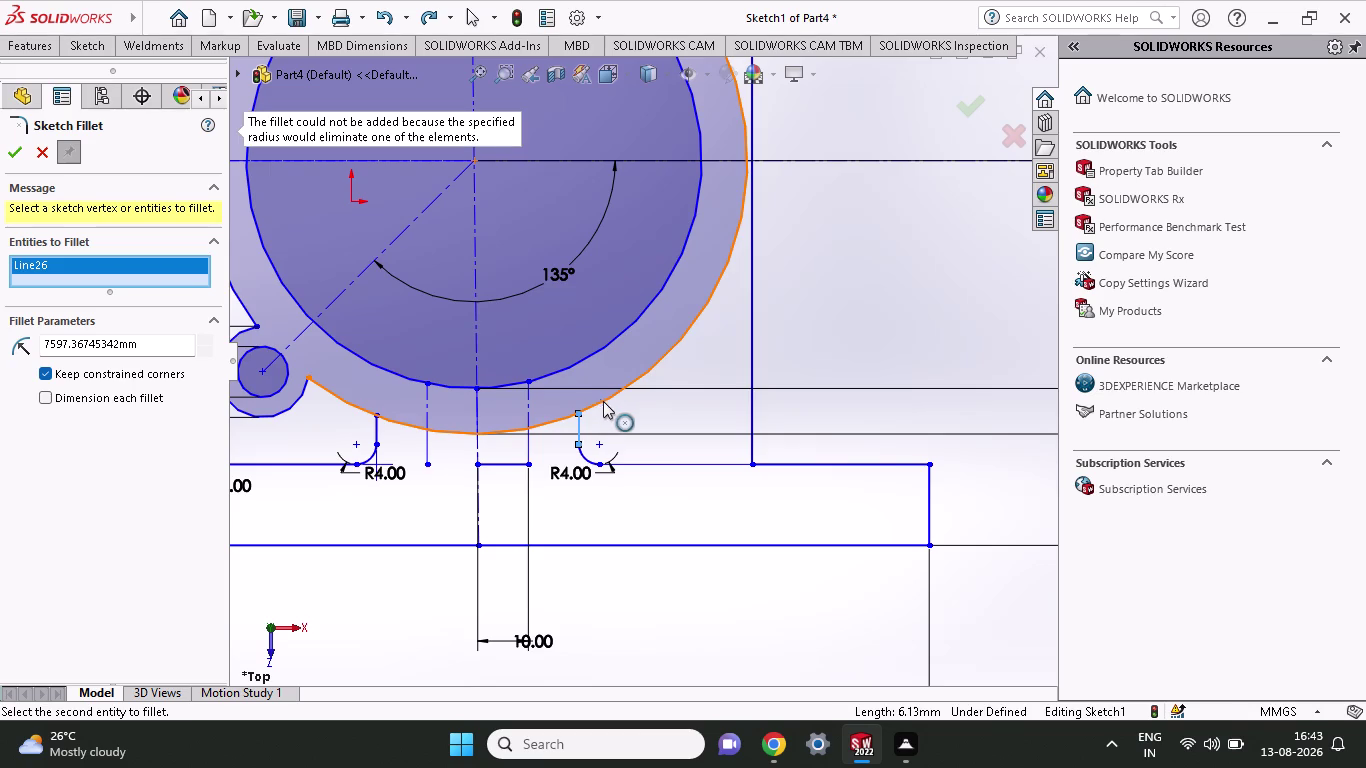
scroll(down, 3)
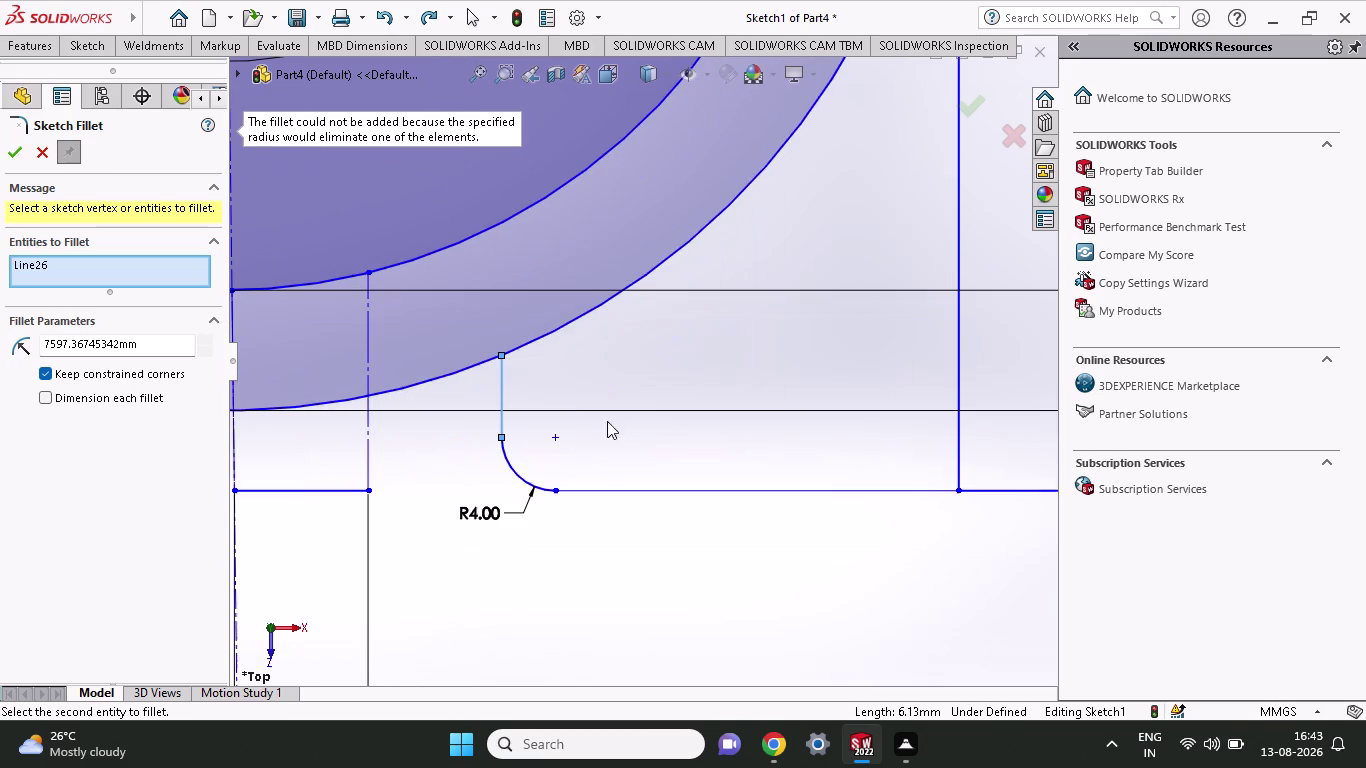
click(527, 344)
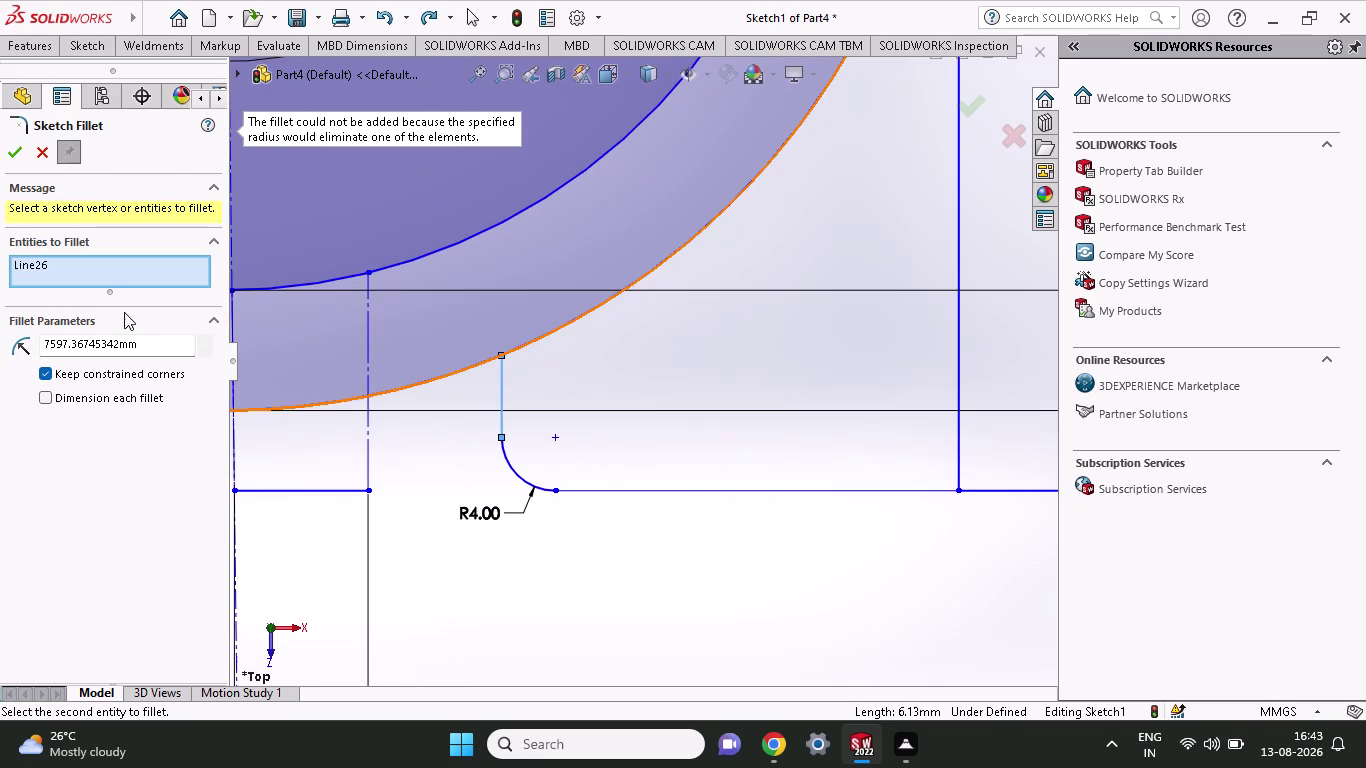
click(104, 284)
click(104, 281)
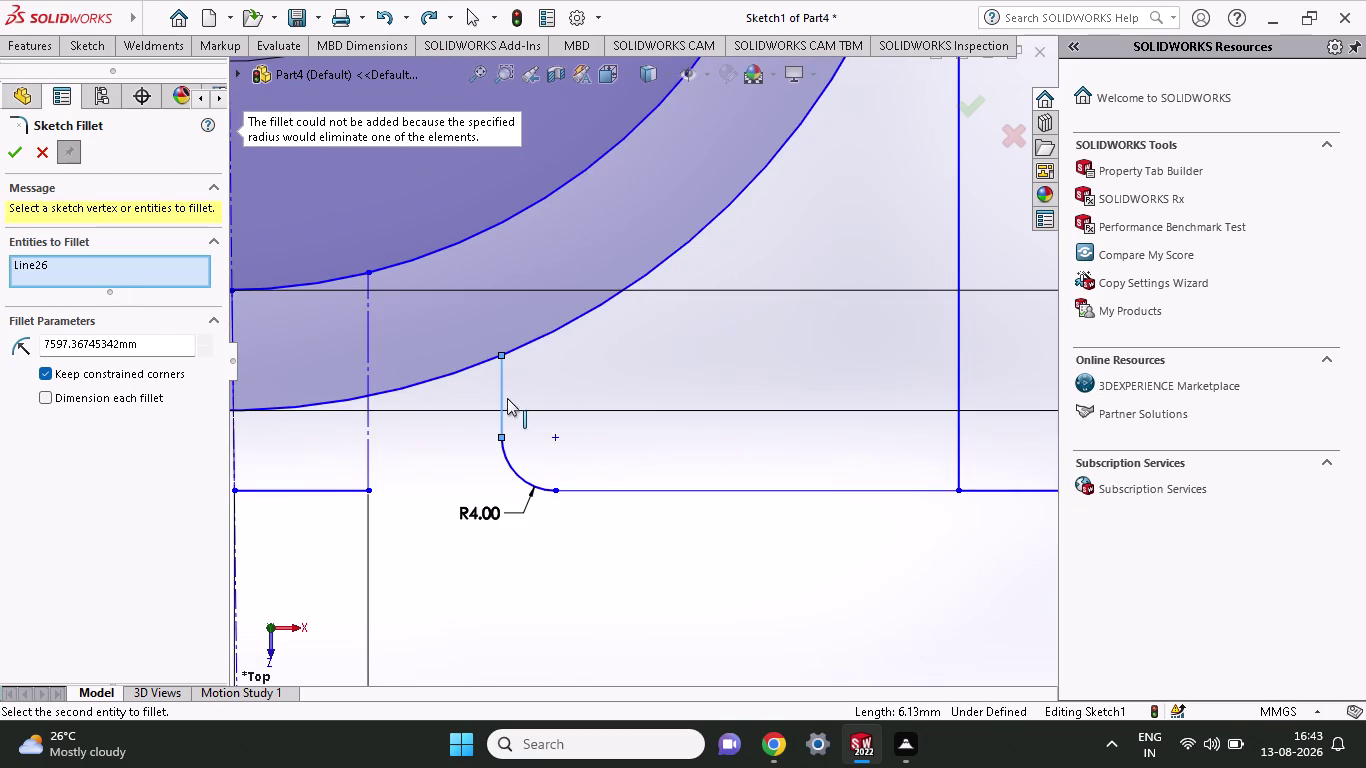
Reselect the outer arc and right rib line; after the radius-too-large error, close the command.
click(498, 384)
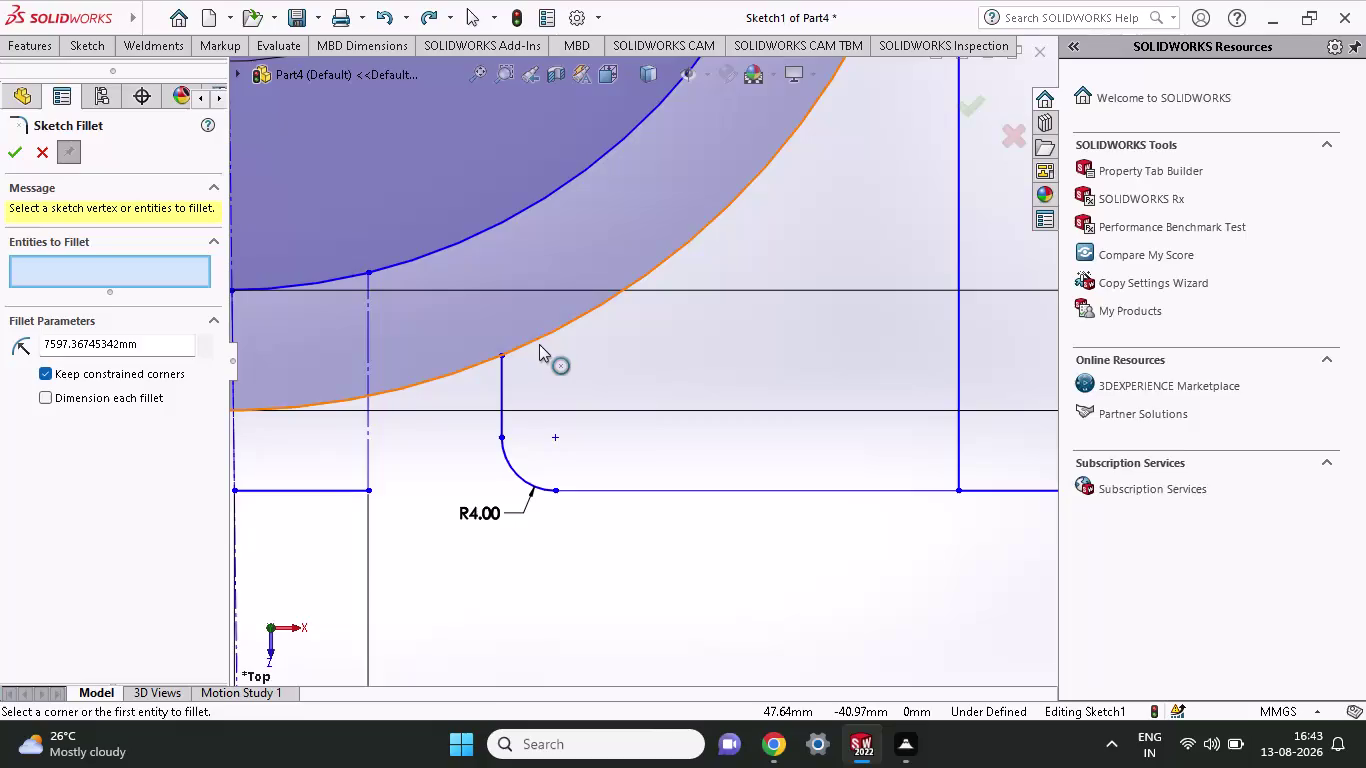
click(538, 338)
click(499, 395)
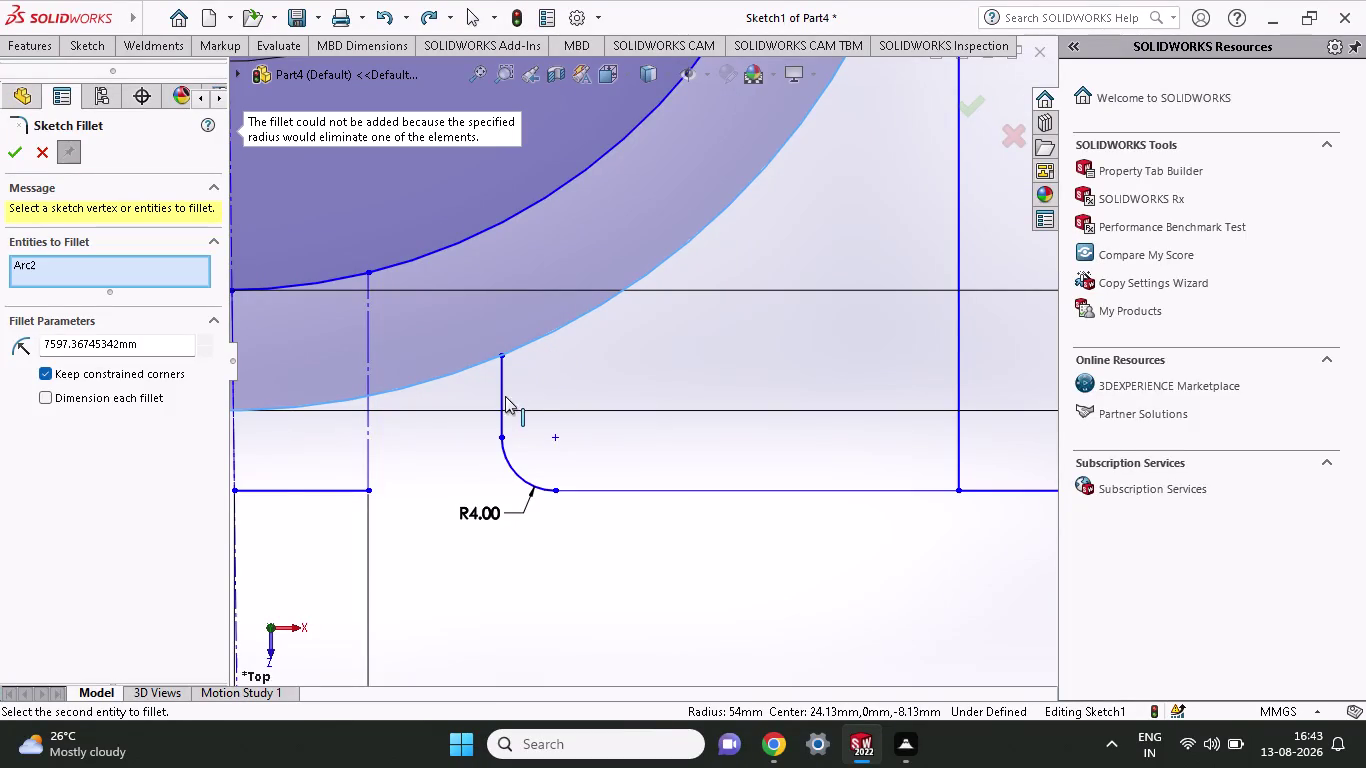
click(13, 150)
scroll(up, 3)
scroll(up, 3)
scroll(down, 3)
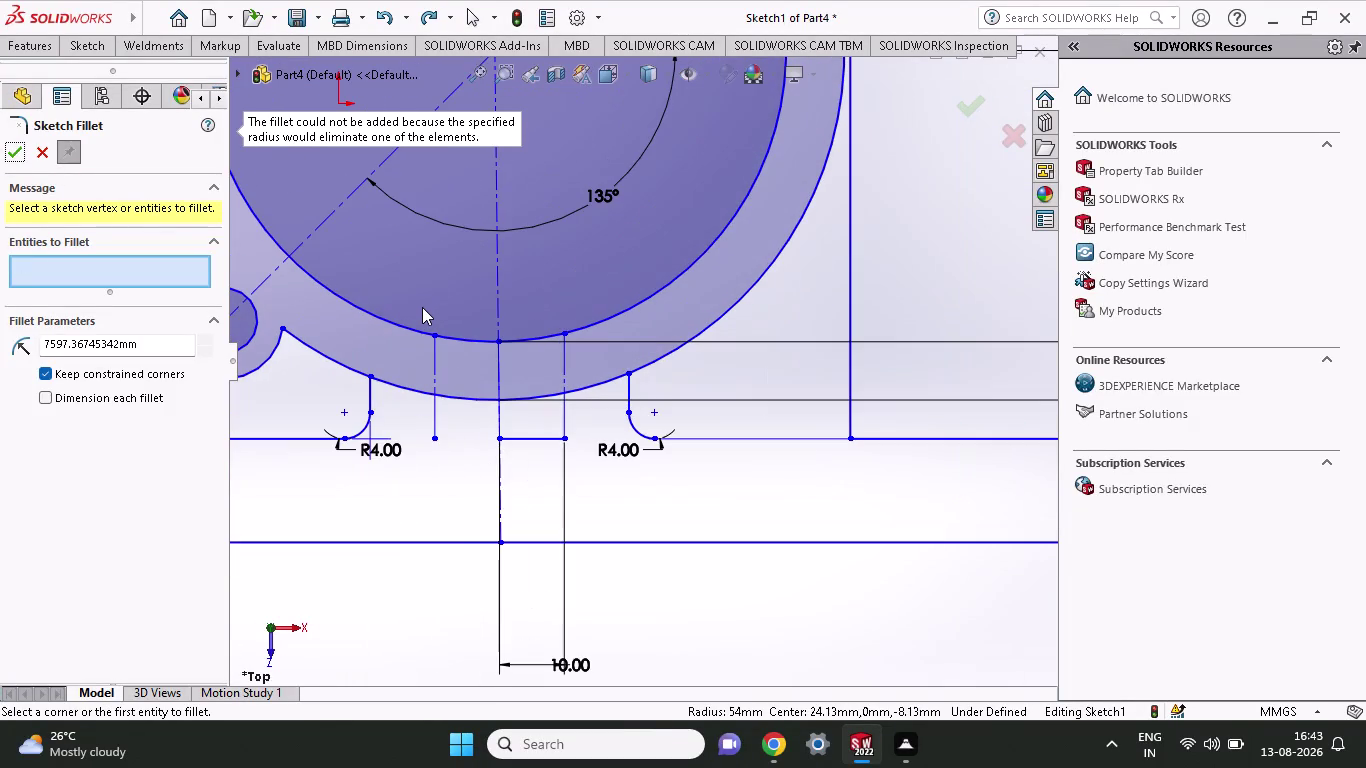
click(12, 147)
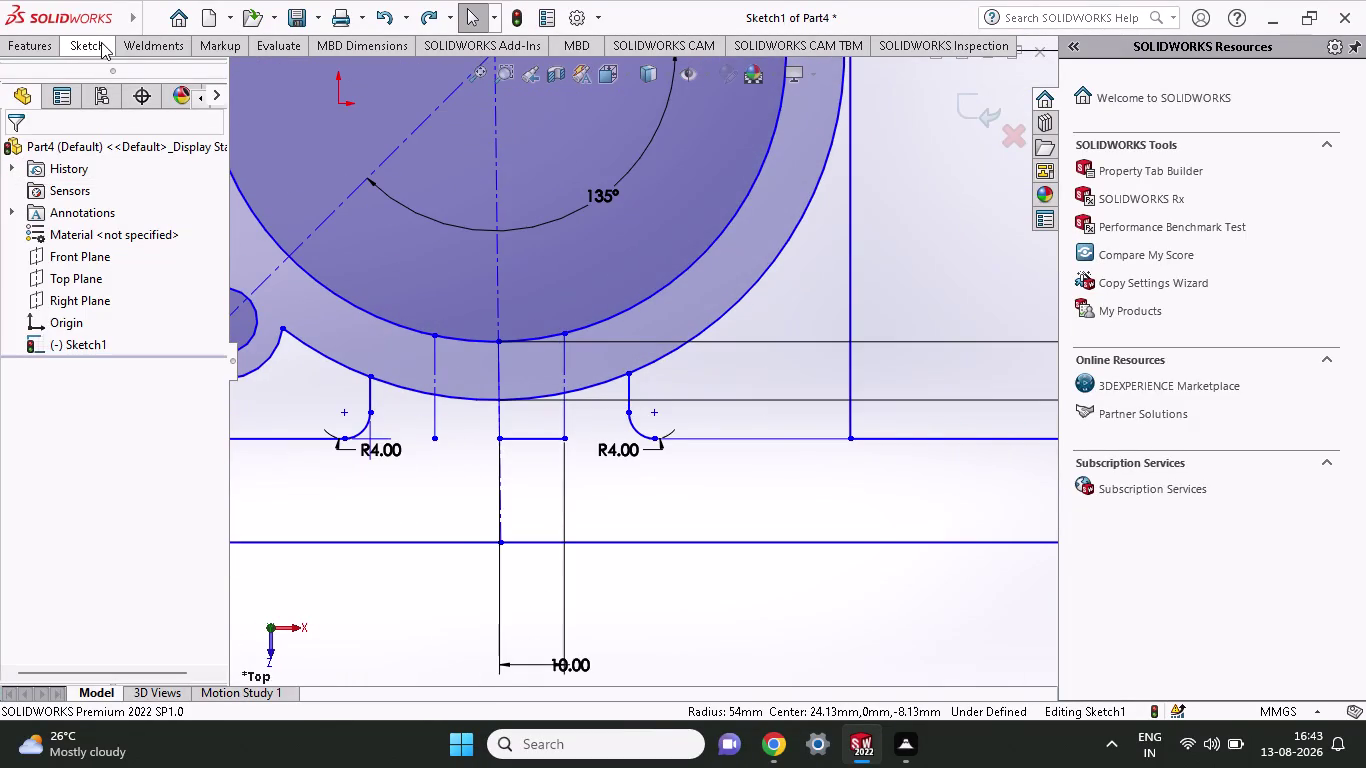
Restart Sketch Fillet and select the outer arc and left rib line, which is rejected.
click(101, 42)
click(220, 126)
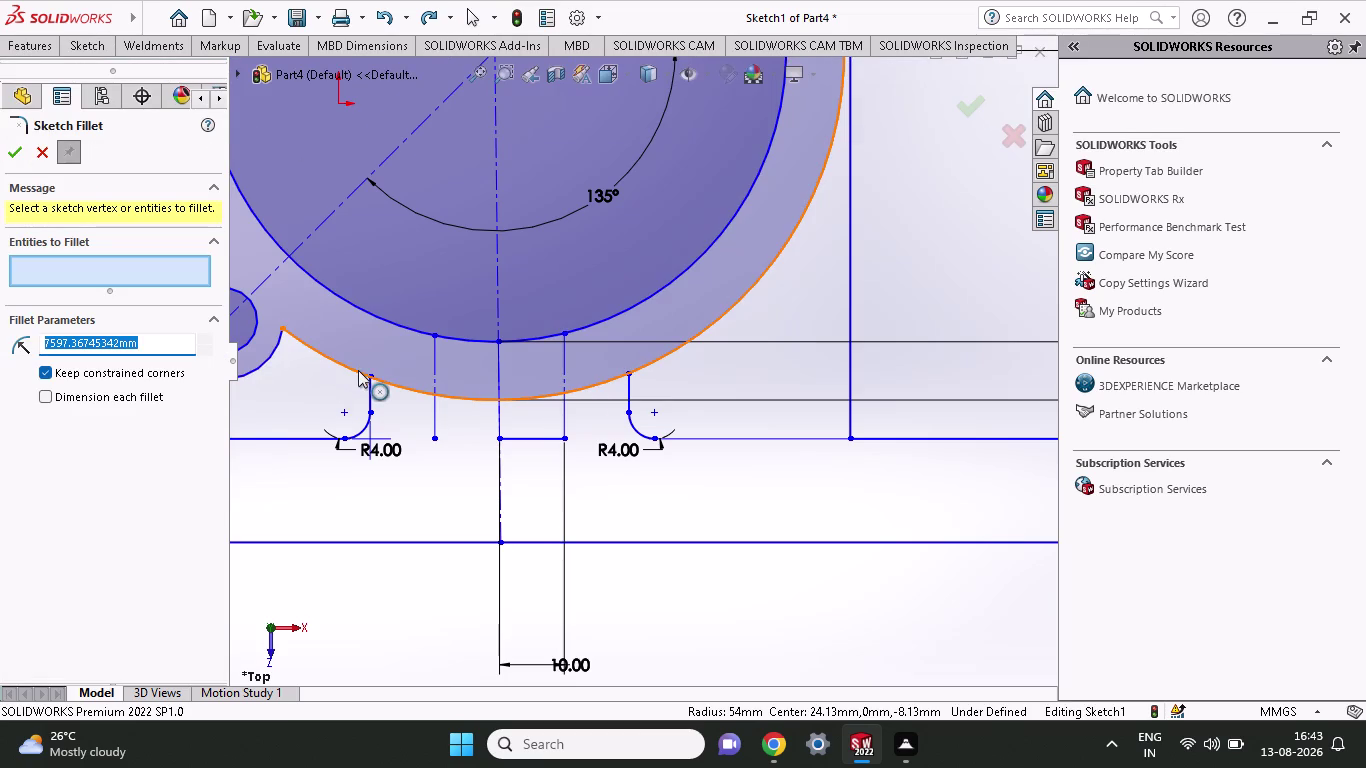
click(341, 364)
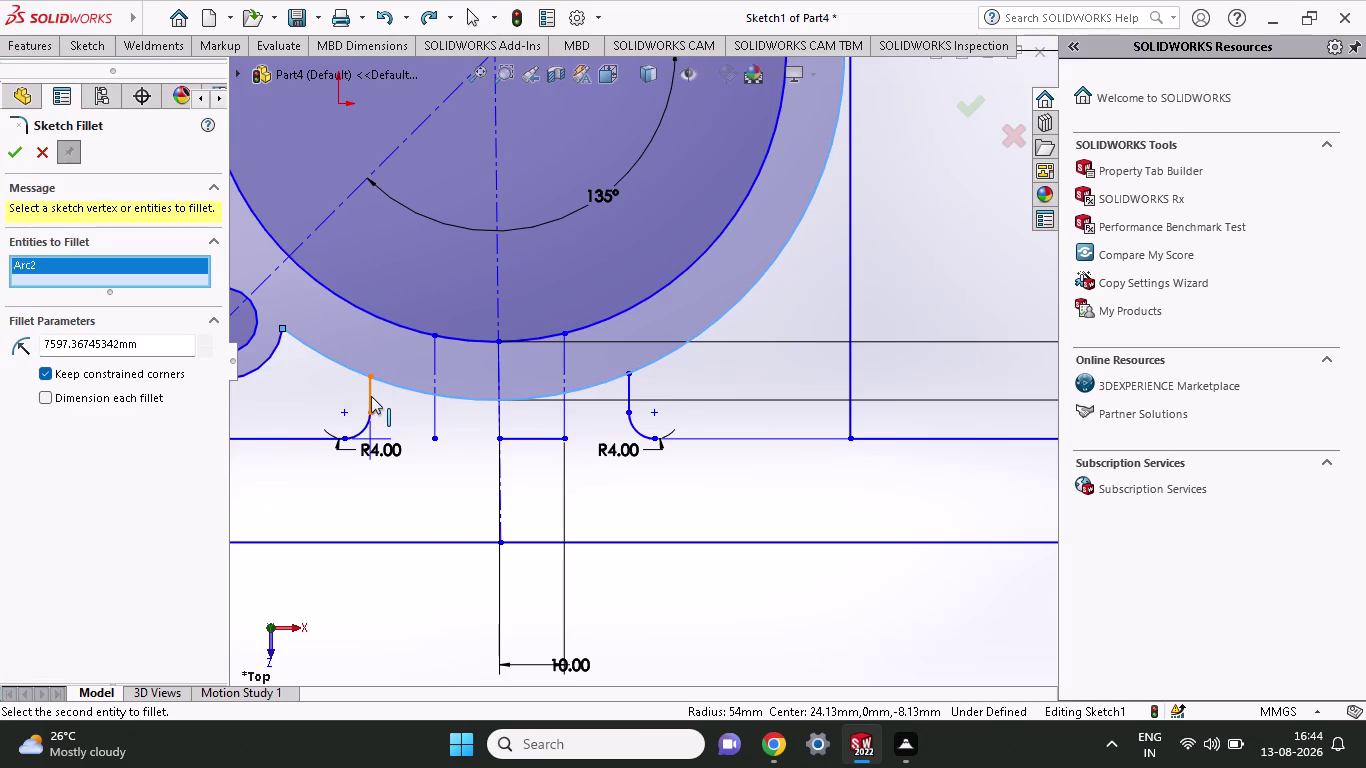
click(371, 396)
click(366, 379)
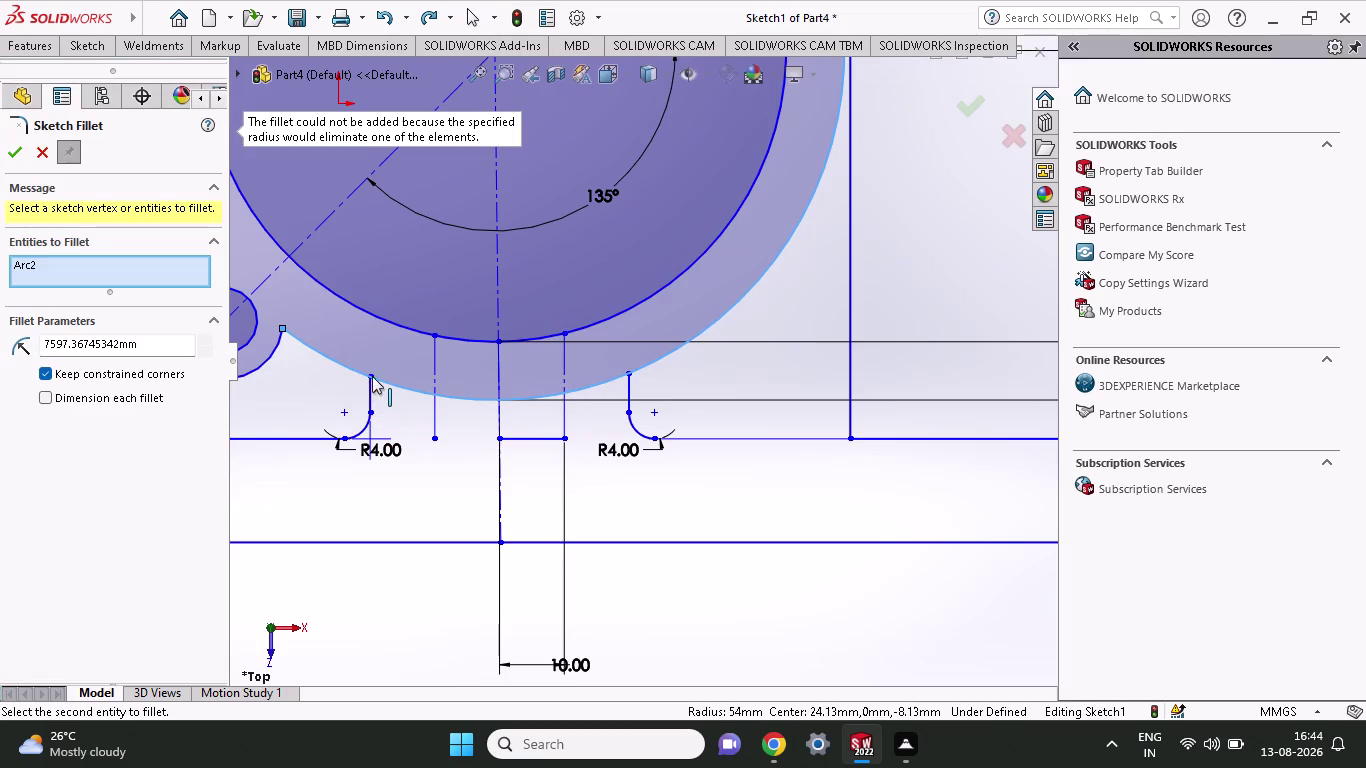
click(372, 376)
click(344, 364)
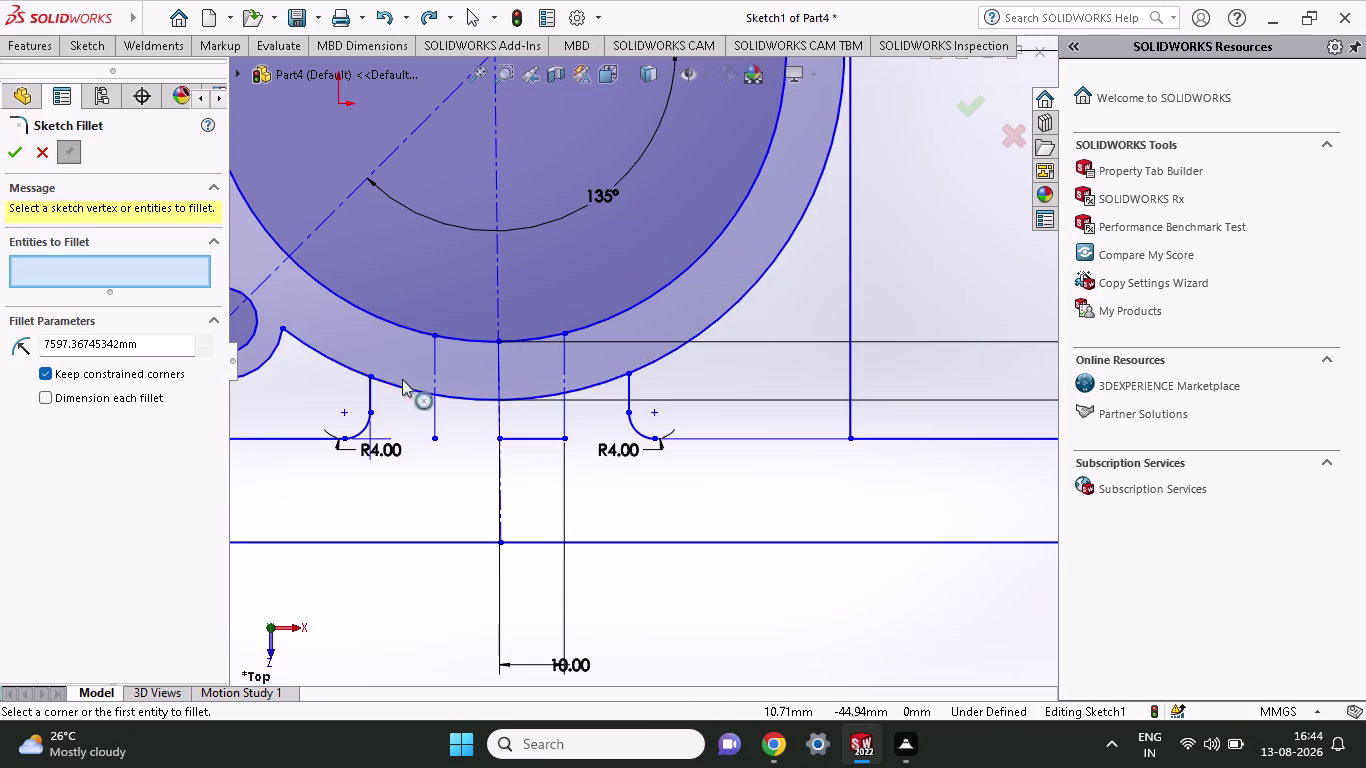
Retry filleting the outer arc with the left rib line after the radius error.
scroll(down, 3)
click(332, 351)
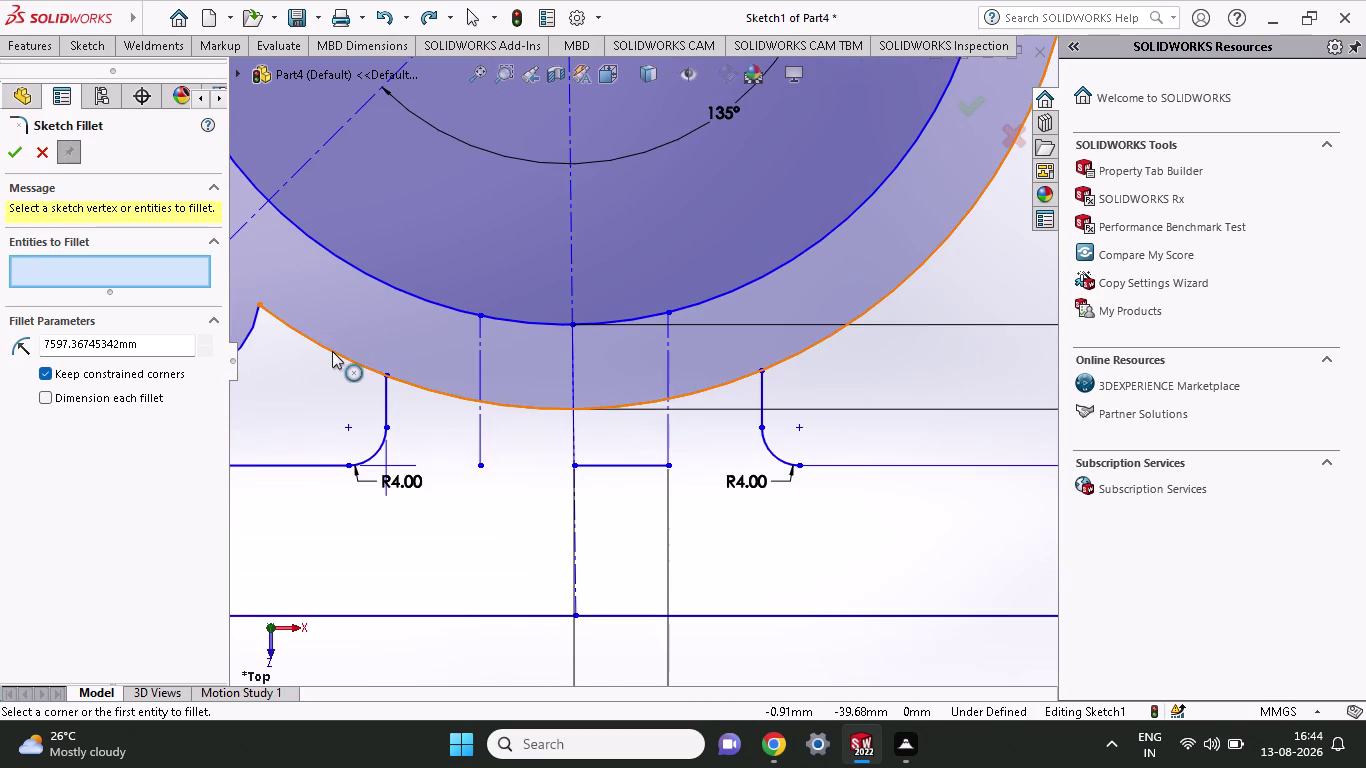
click(385, 404)
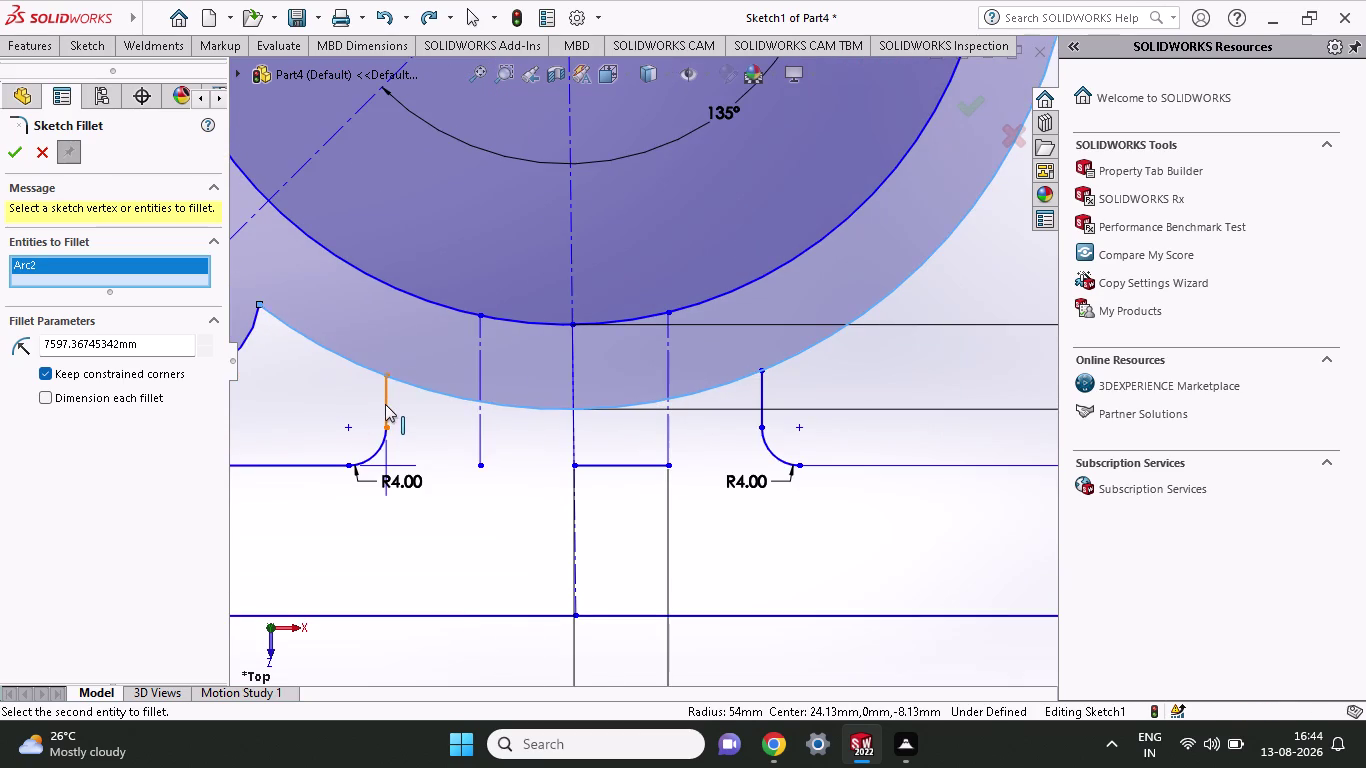
click(78, 258)
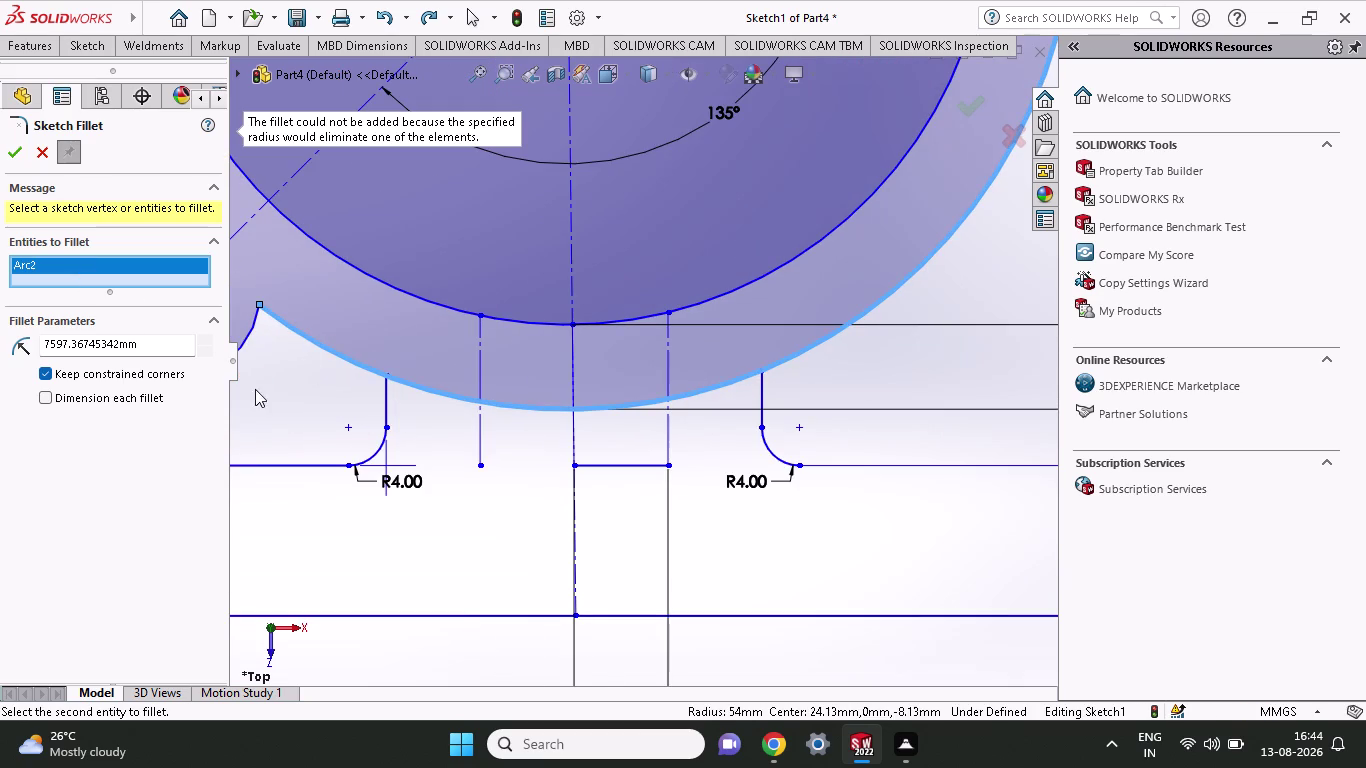
click(385, 401)
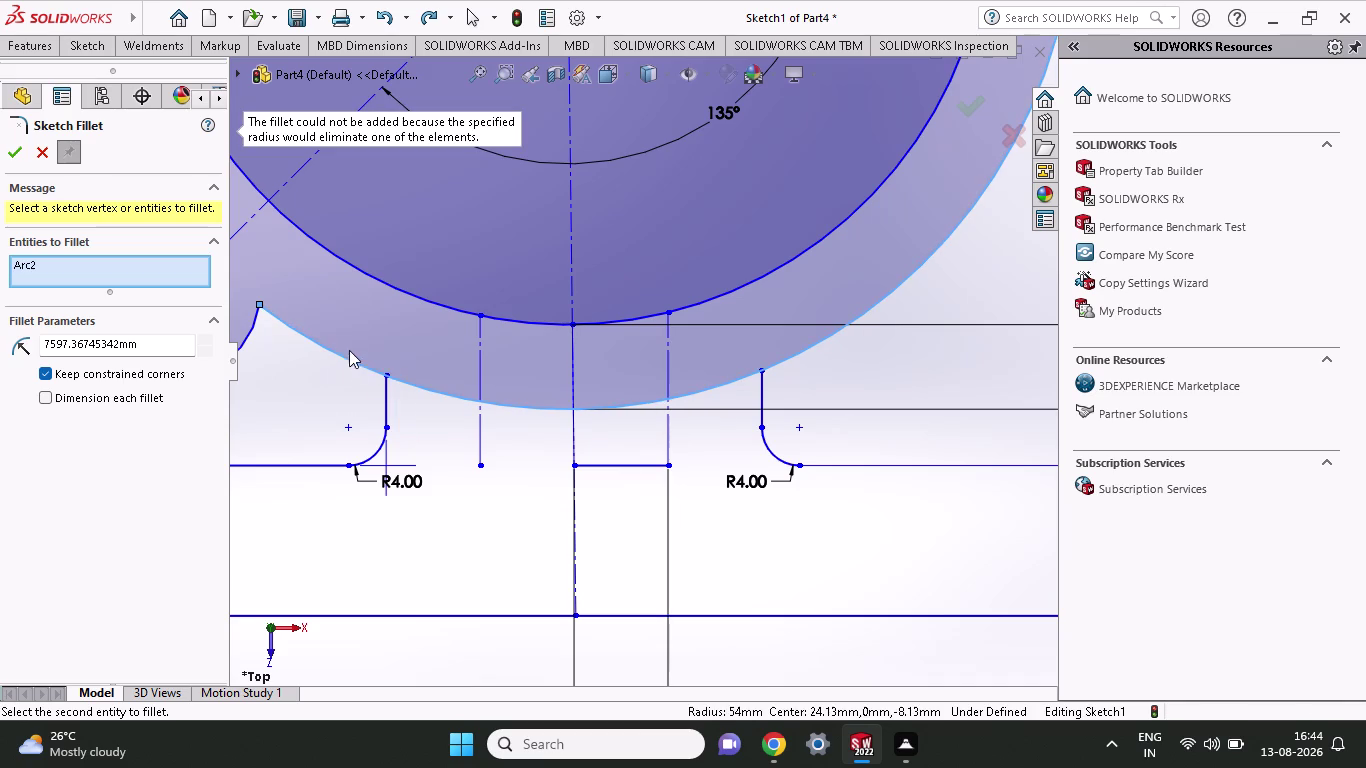
click(349, 361)
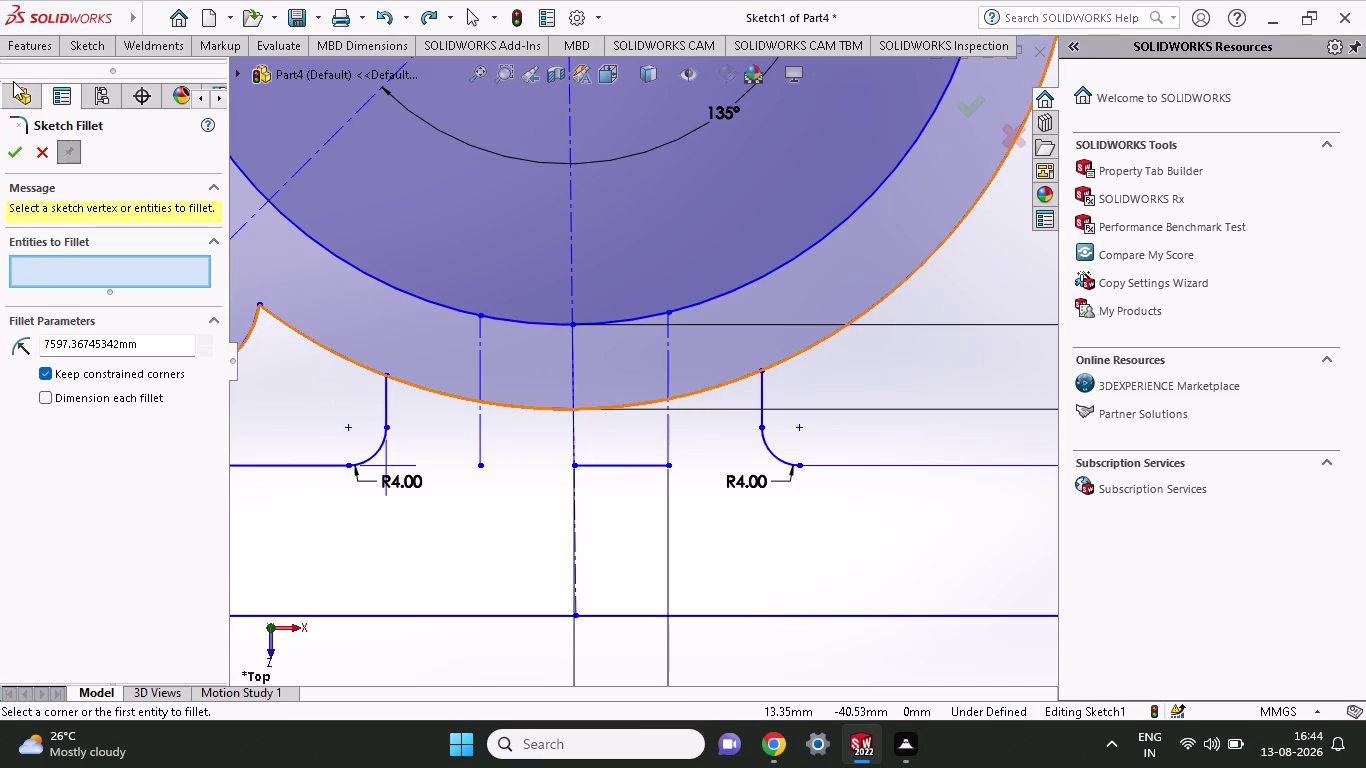
click(67, 53)
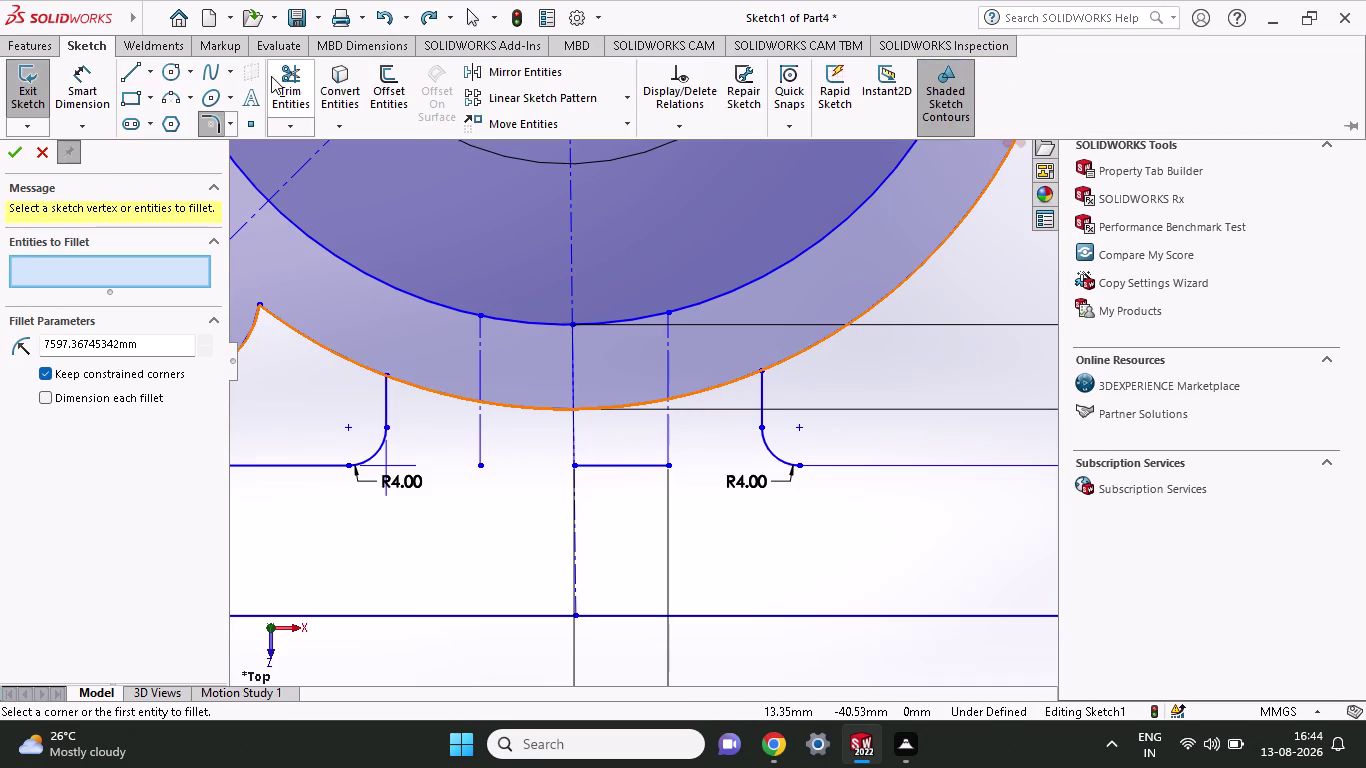
Trim the four outer arc pieces lying between the left and right ribs below the ring.
click(271, 76)
click(440, 391)
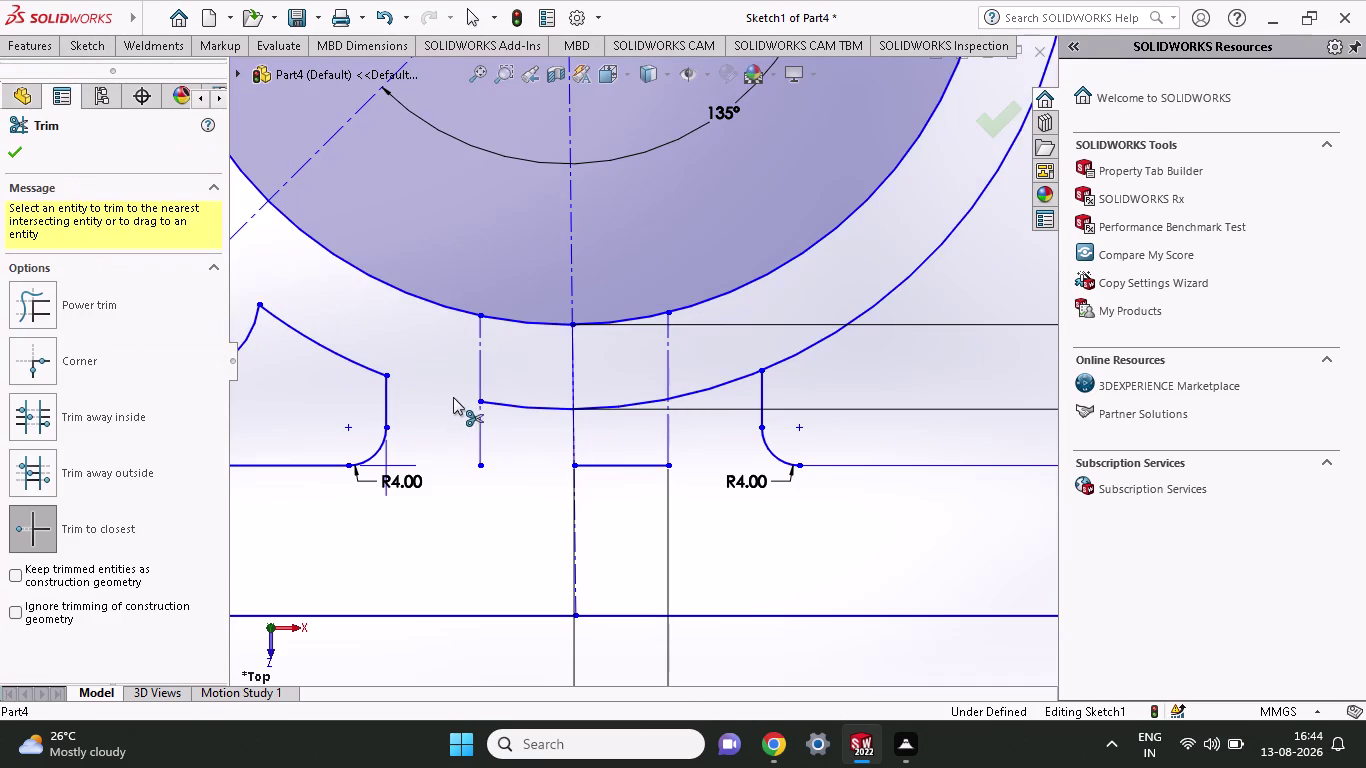
click(530, 405)
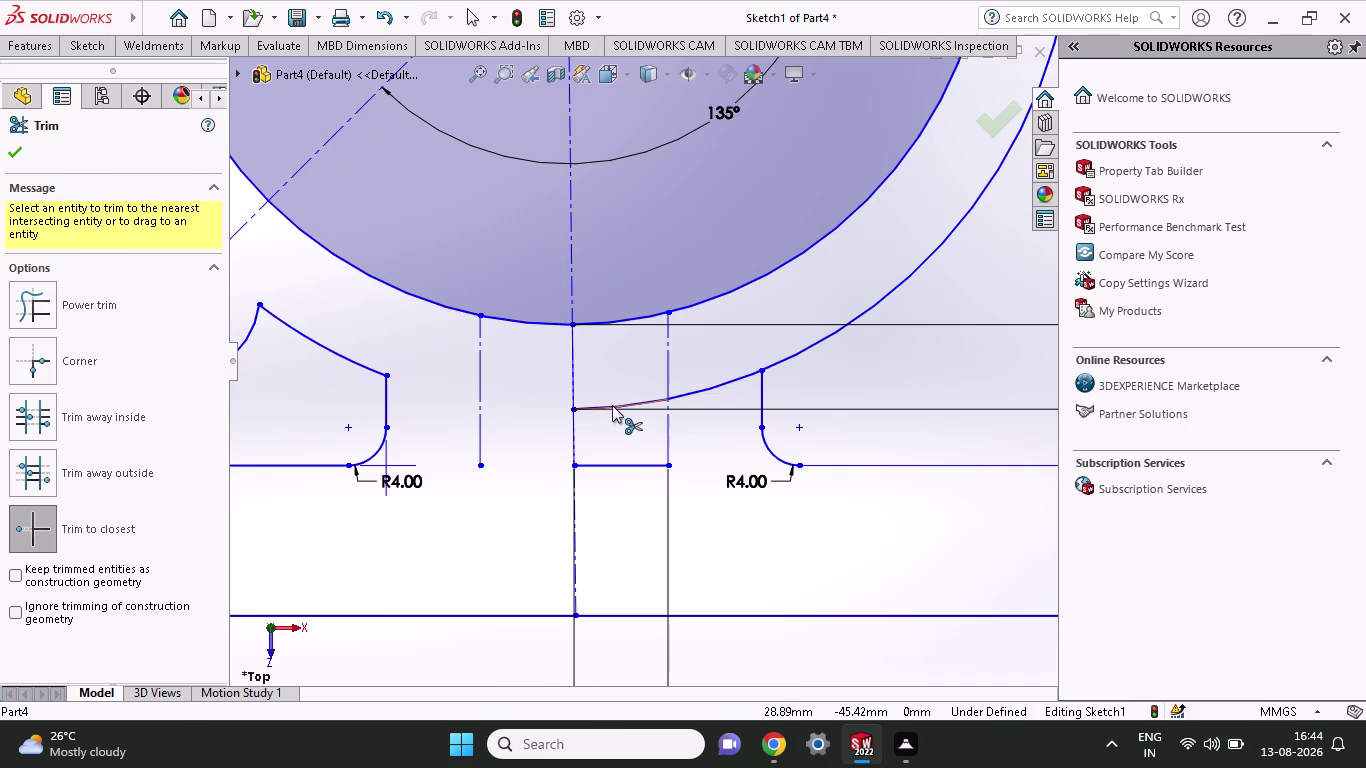
click(612, 403)
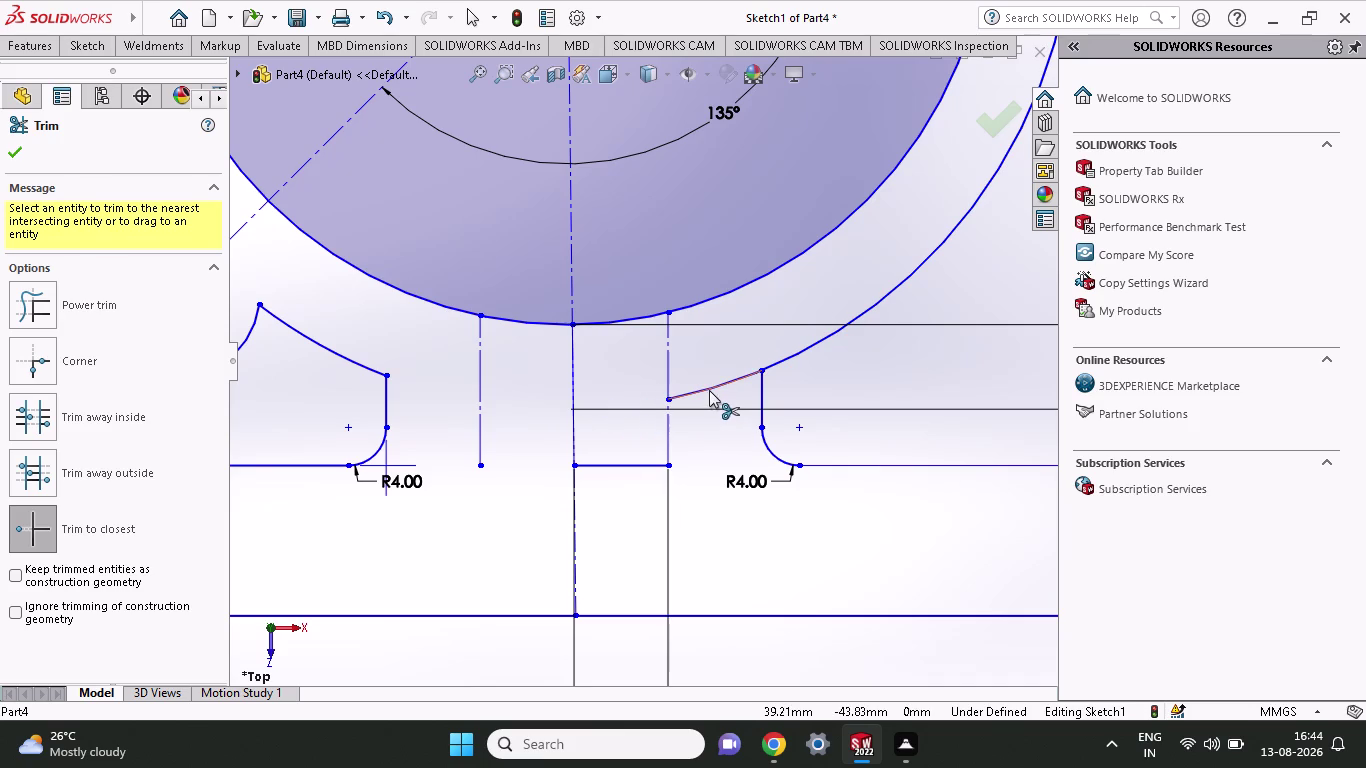
click(709, 390)
scroll(up, 3)
scroll(up, 3)
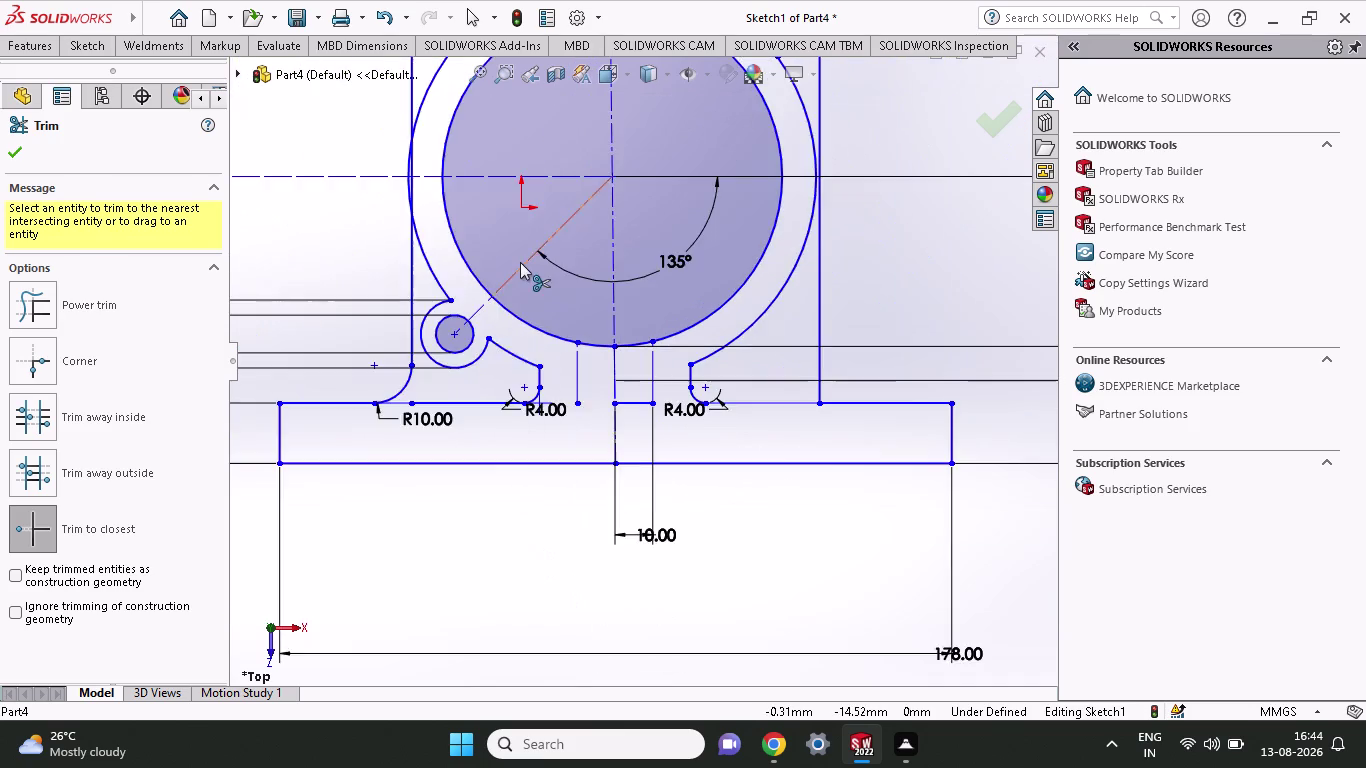
scroll(up, 3)
scroll(up, 3)
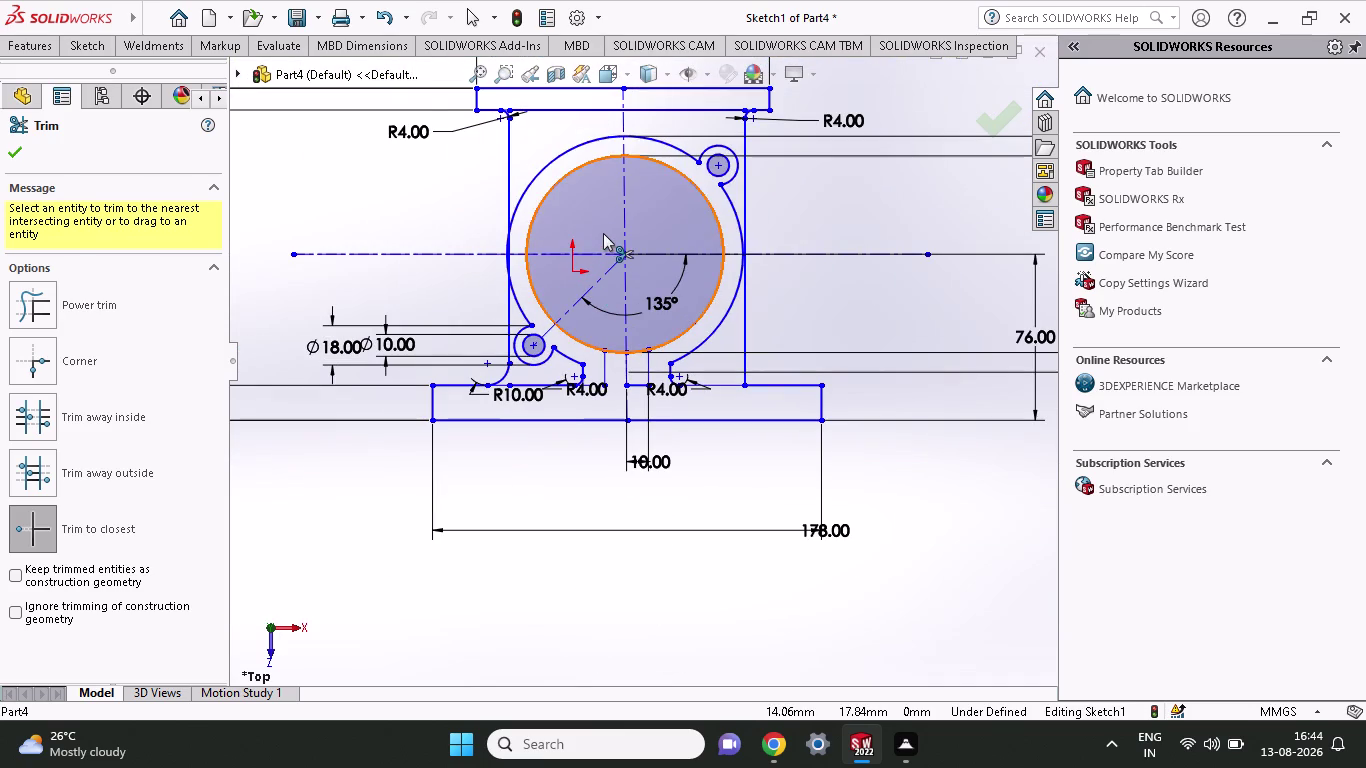
scroll(down, 3)
scroll(down, 3)
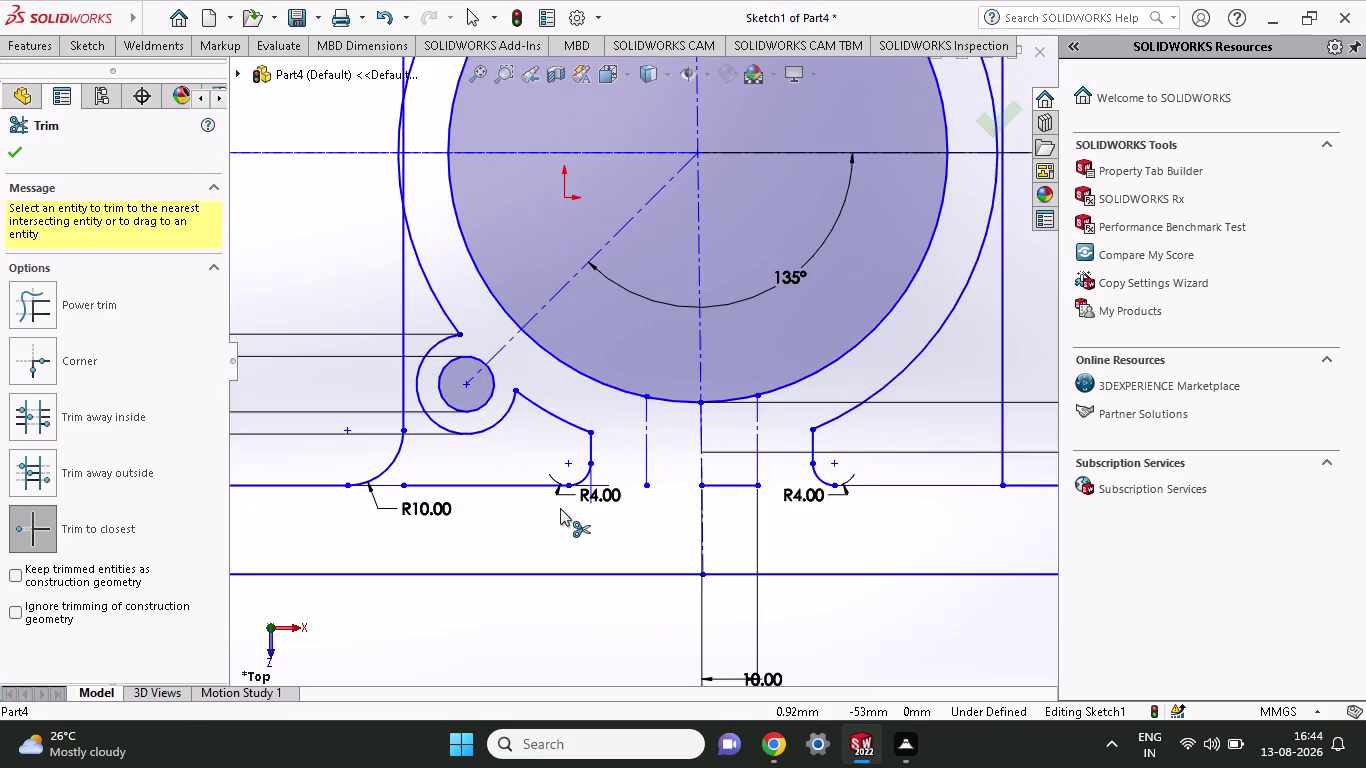
scroll(down, 3)
scroll(down, 3)
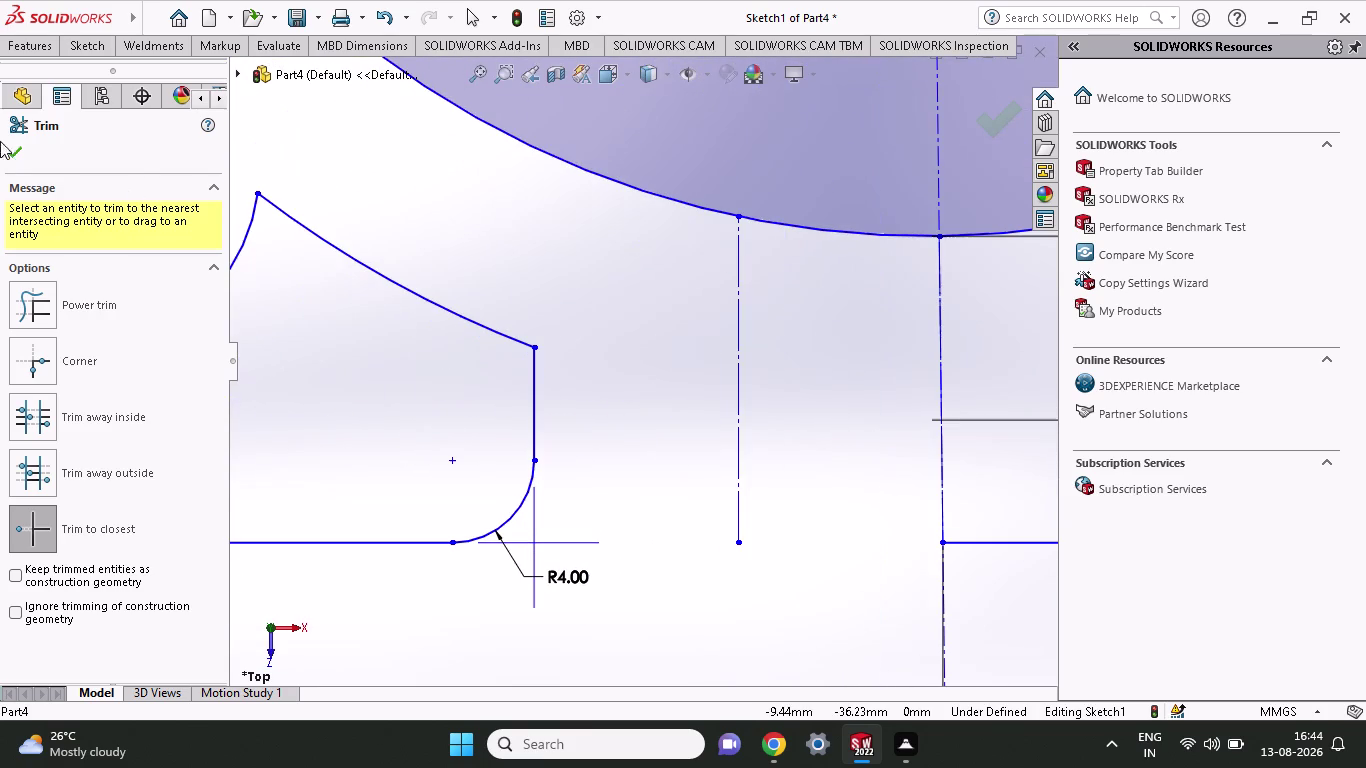
click(31, 47)
click(86, 43)
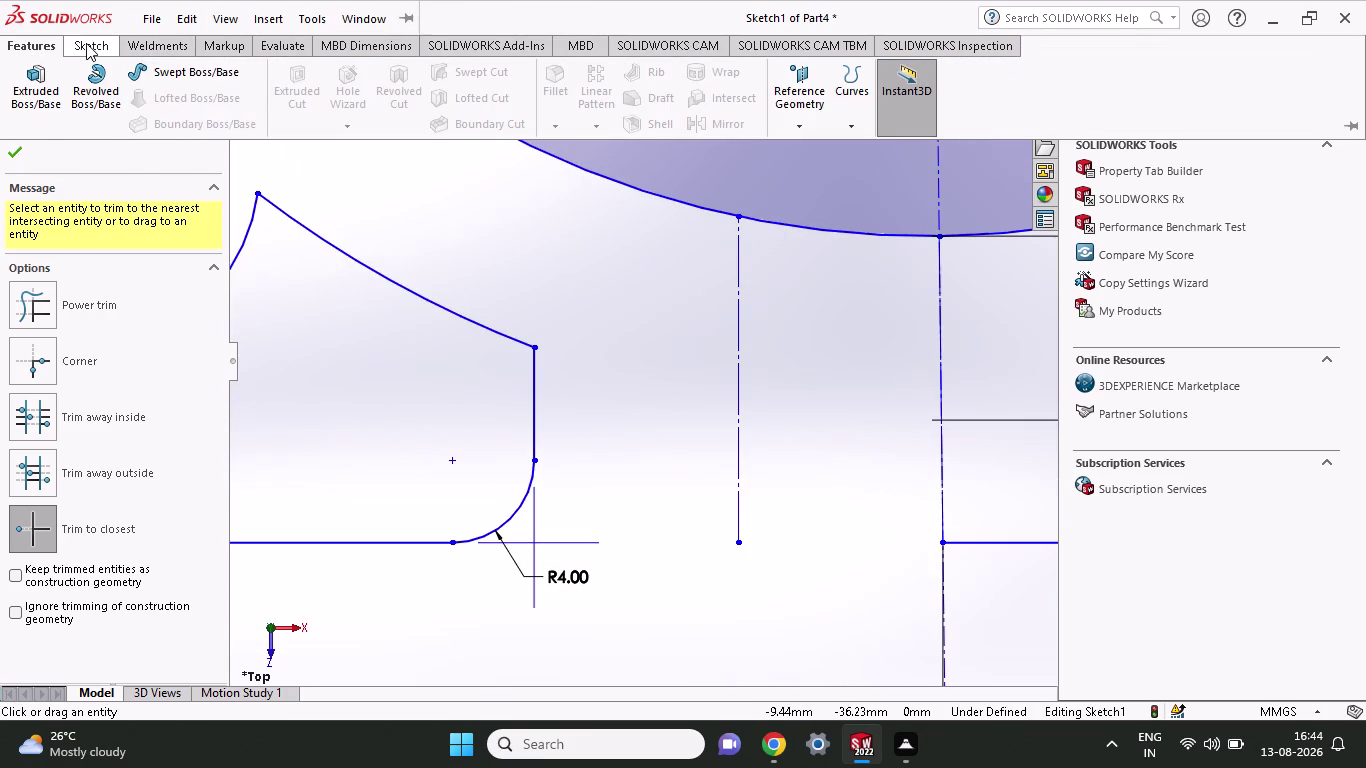
Try an R4 fillet between the trimmed arc and left rib line, then close the command.
click(221, 125)
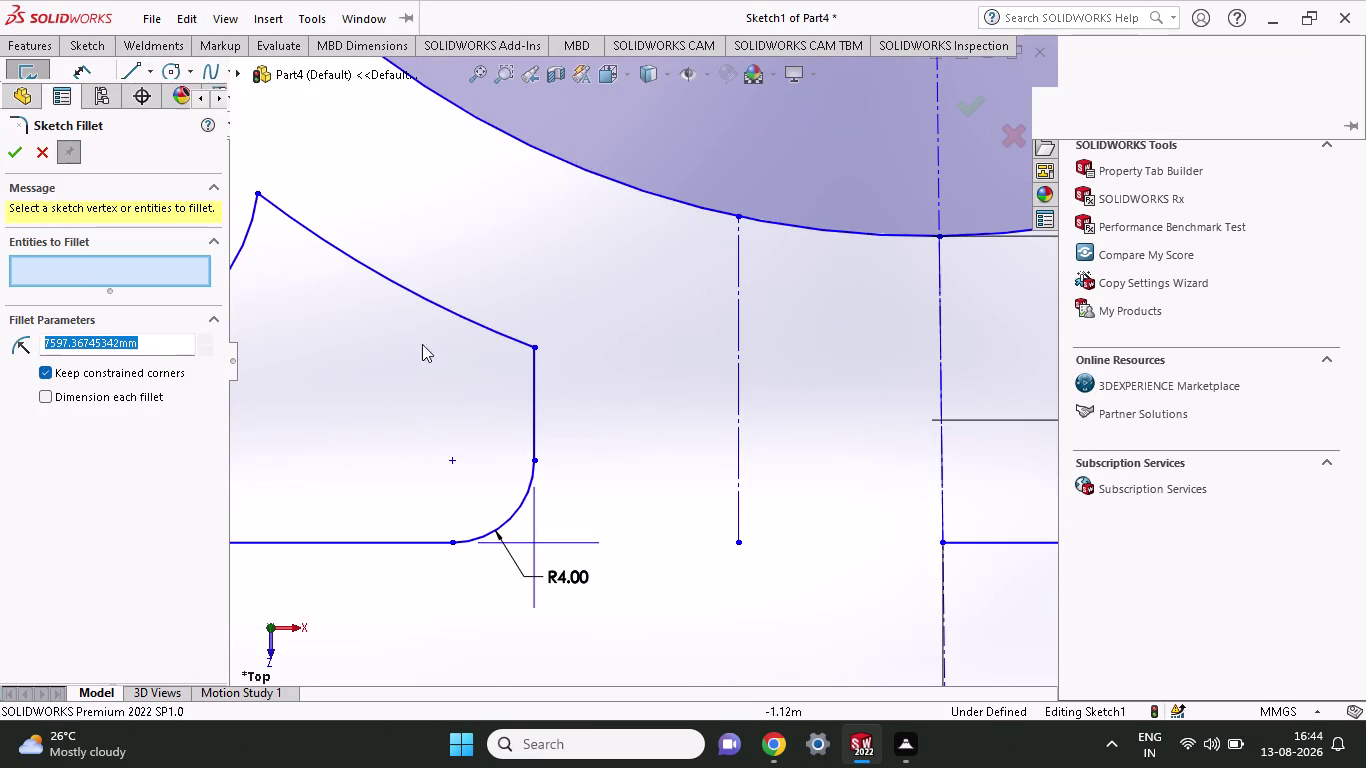
click(484, 326)
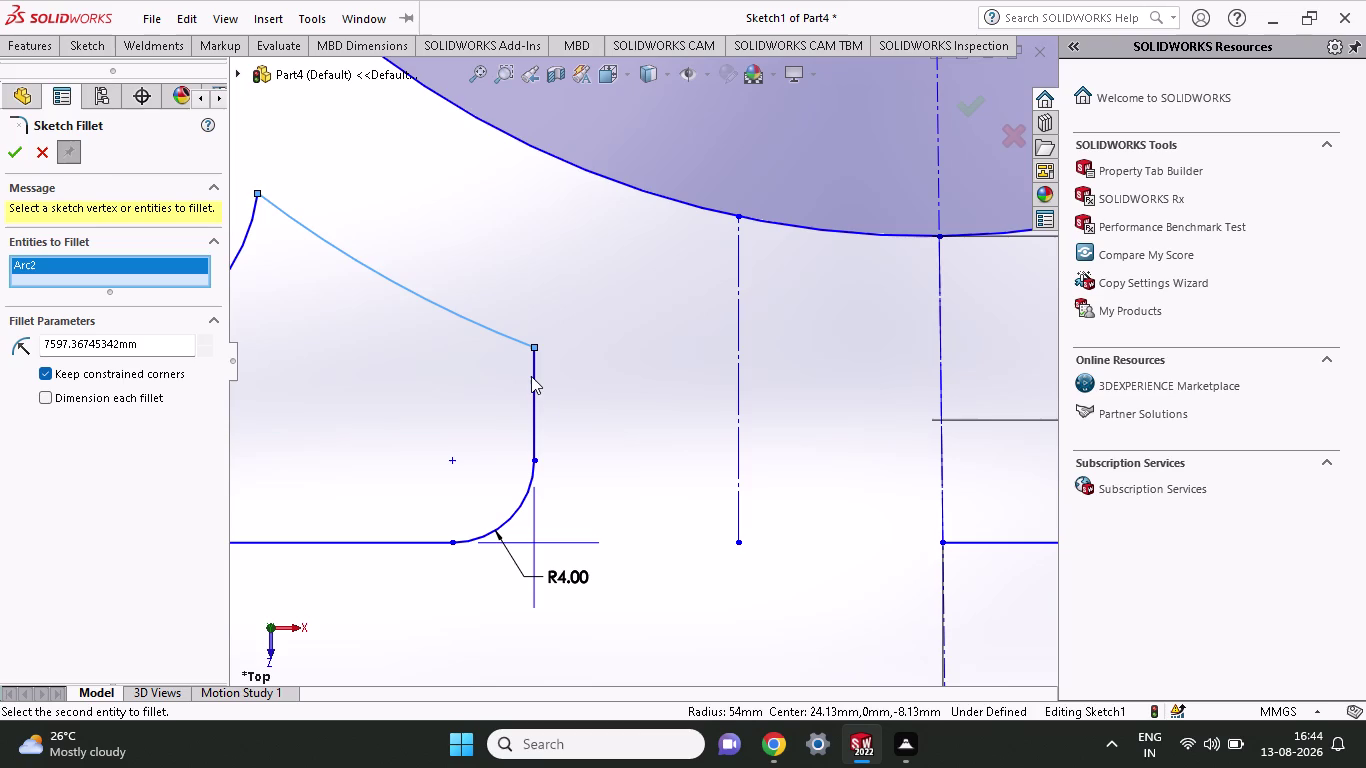
click(531, 376)
click(532, 350)
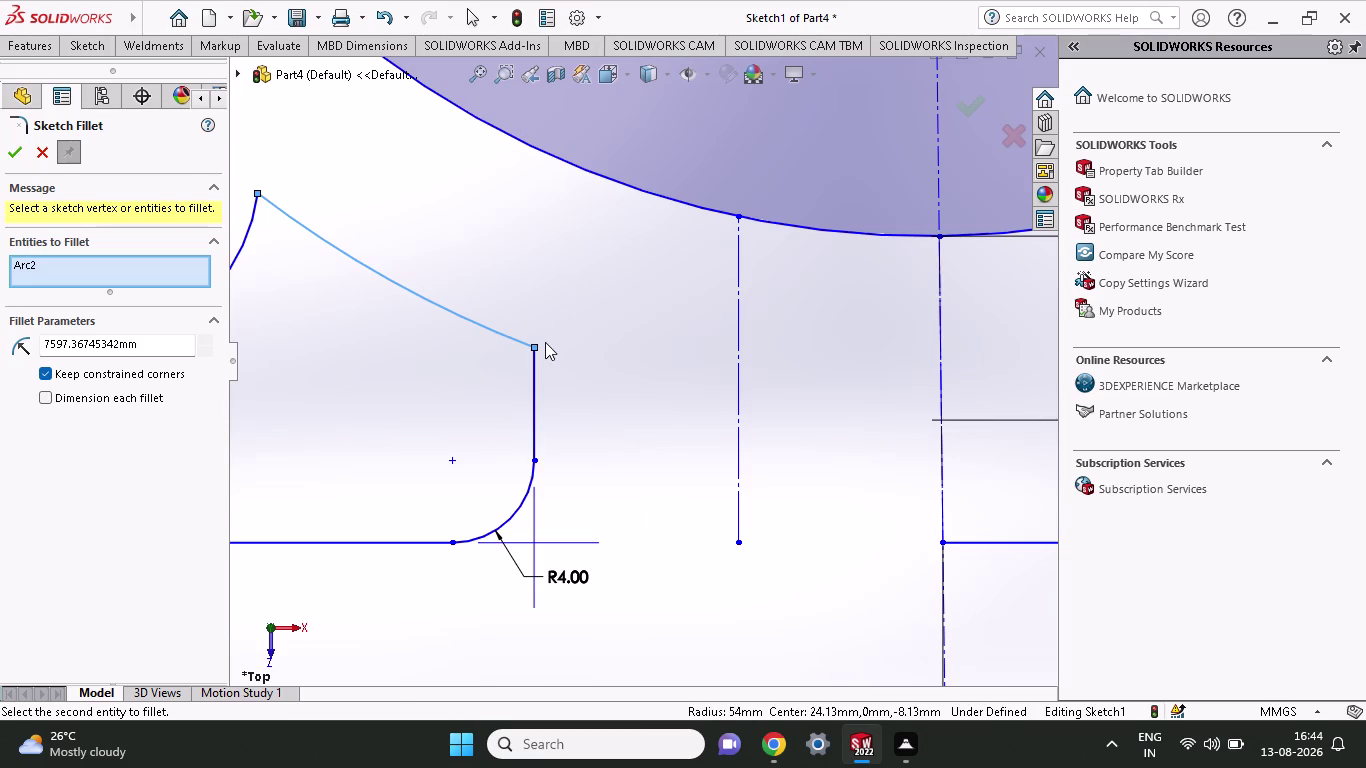
scroll(down, 3)
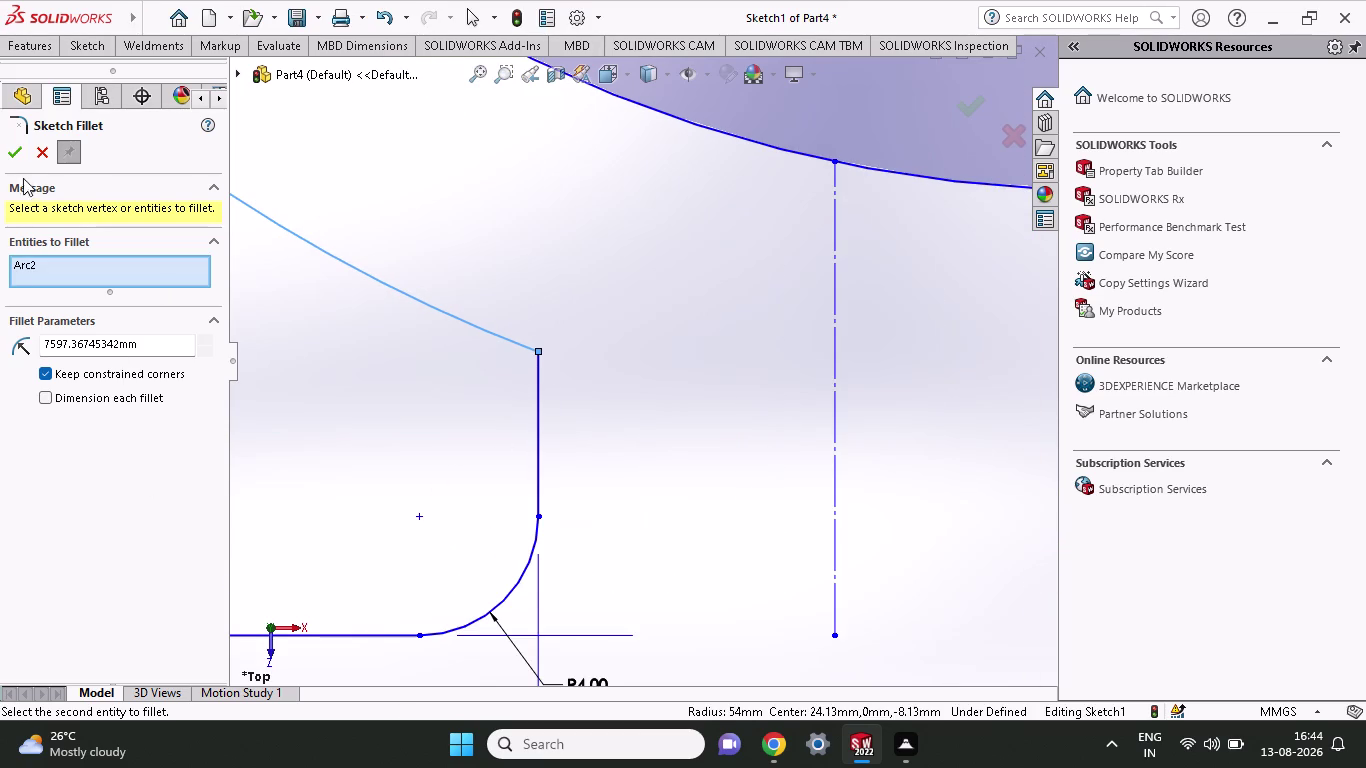
click(10, 151)
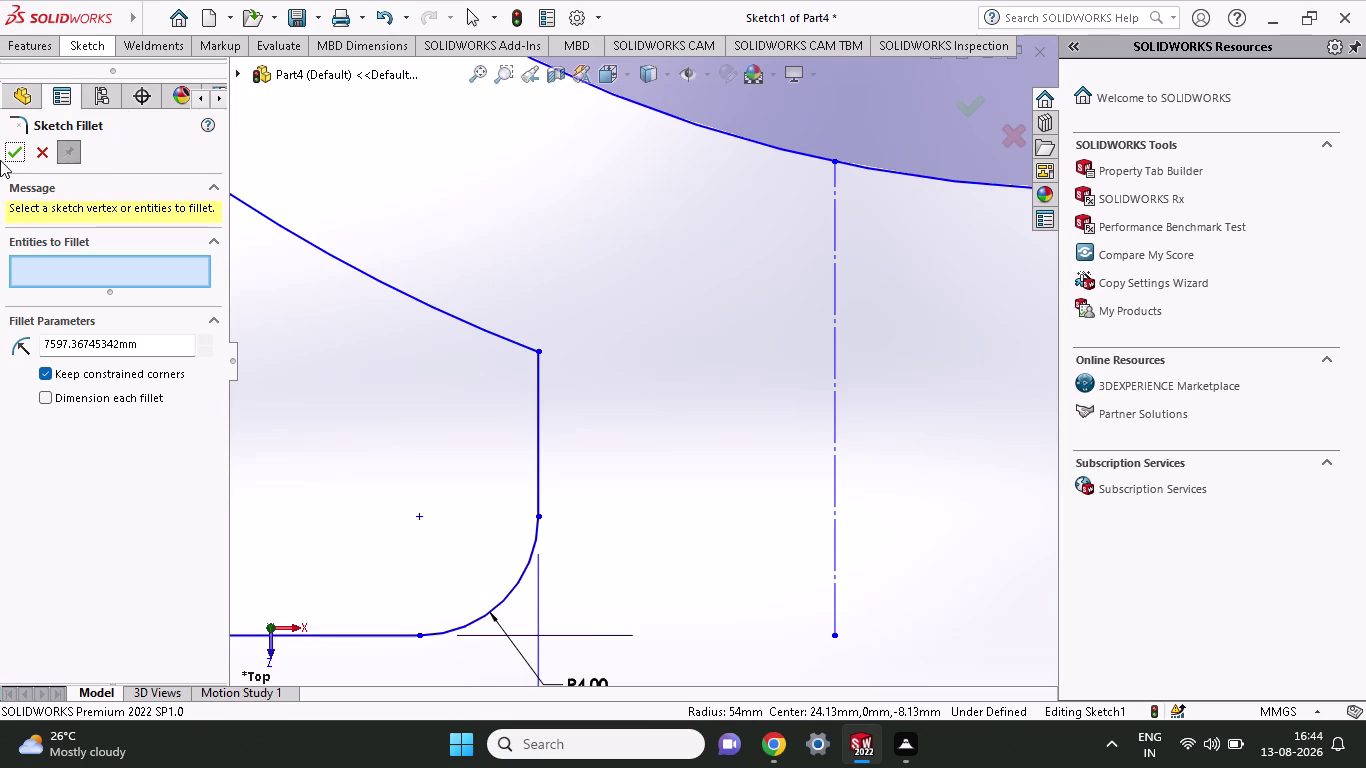
click(5, 154)
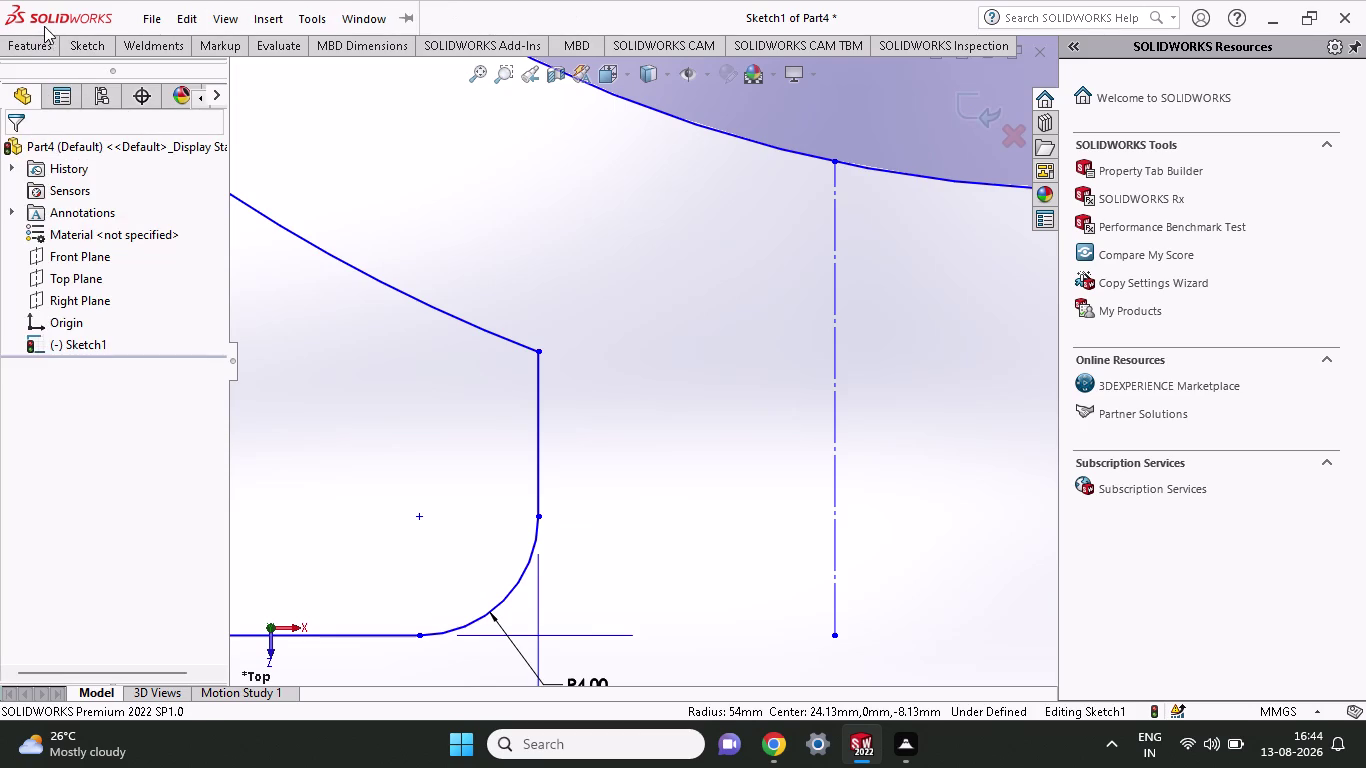
click(40, 41)
click(99, 49)
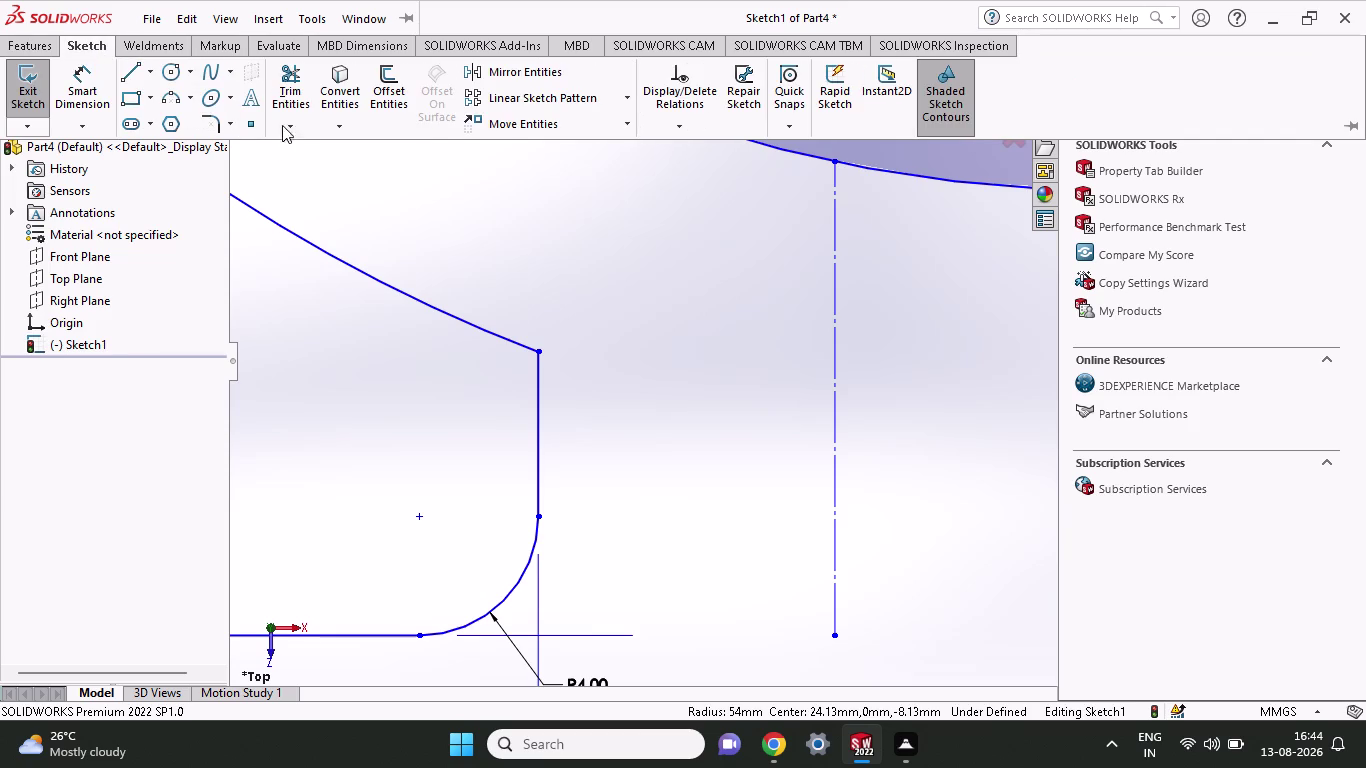
click(222, 118)
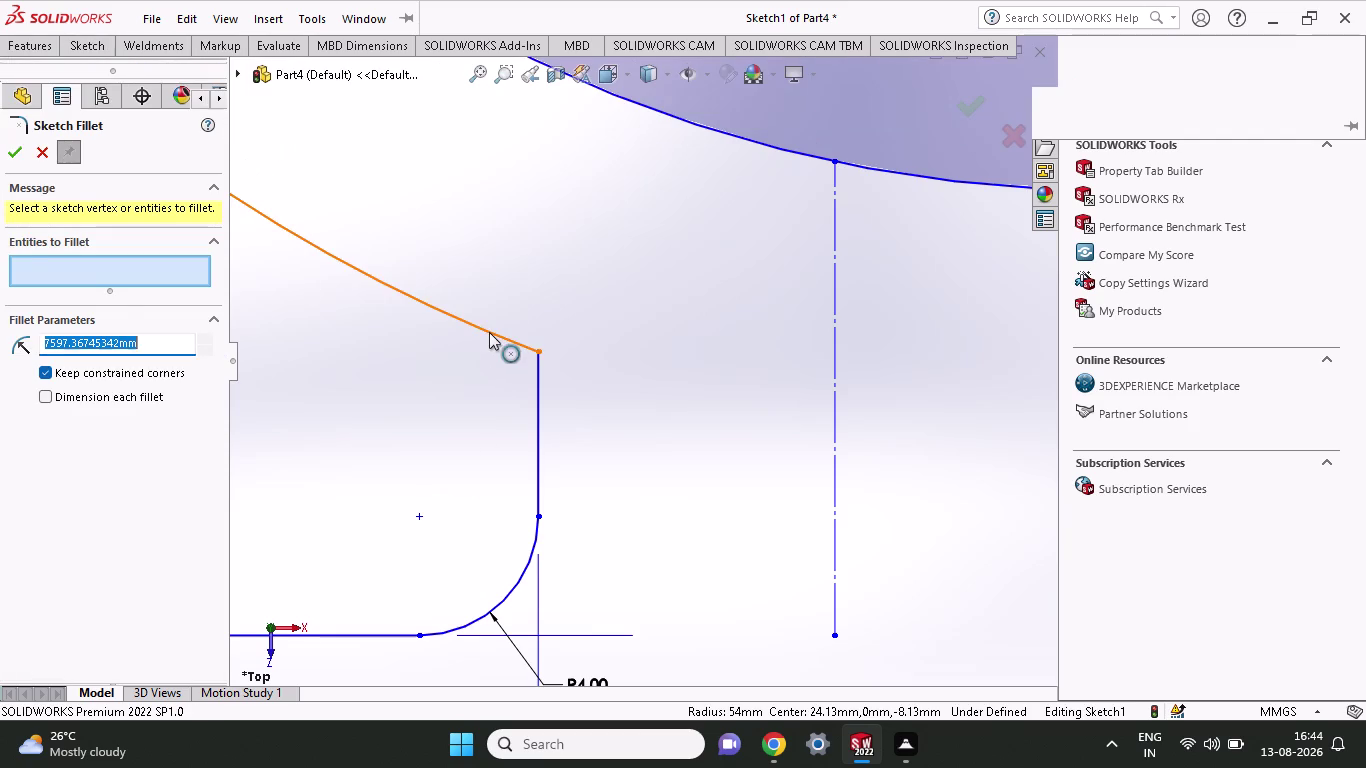
click(489, 332)
click(537, 396)
click(535, 350)
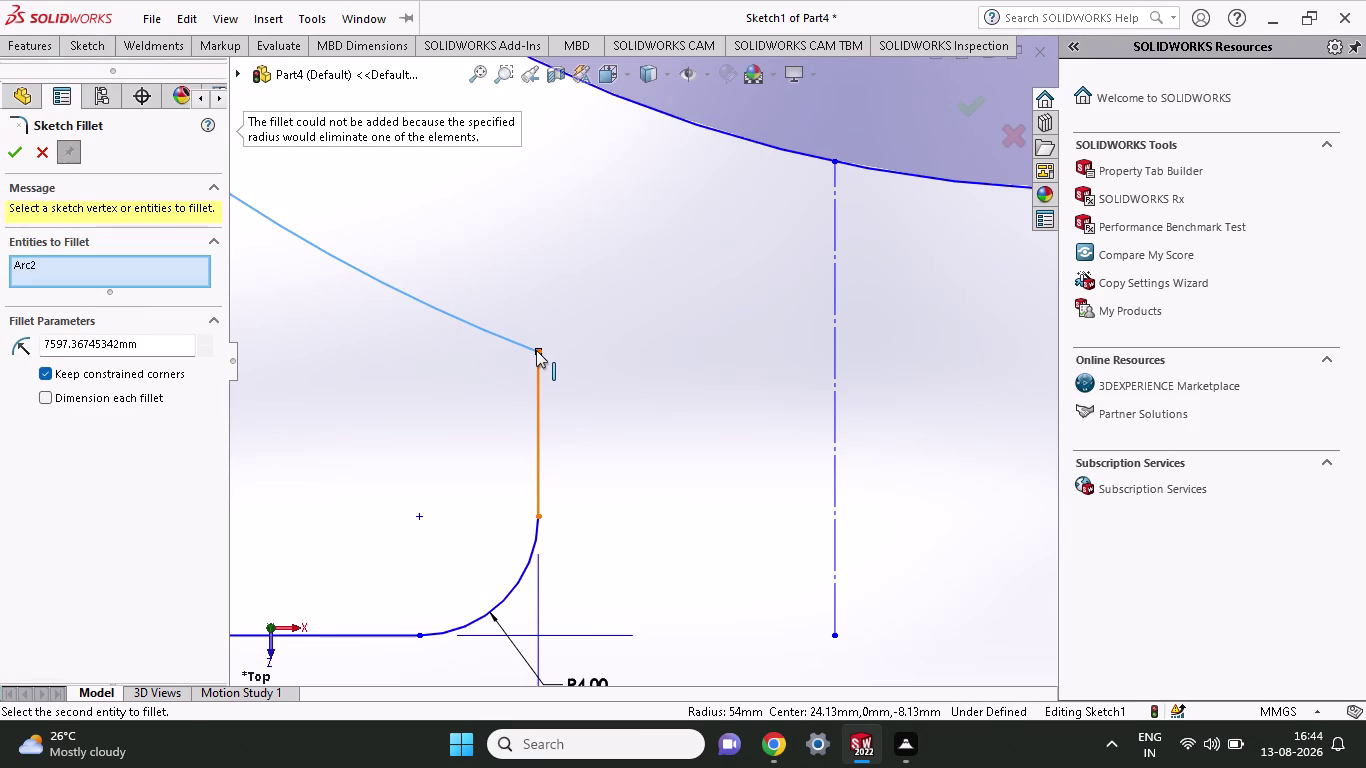
double_click(536, 350)
scroll(up, 3)
scroll(up, 3)
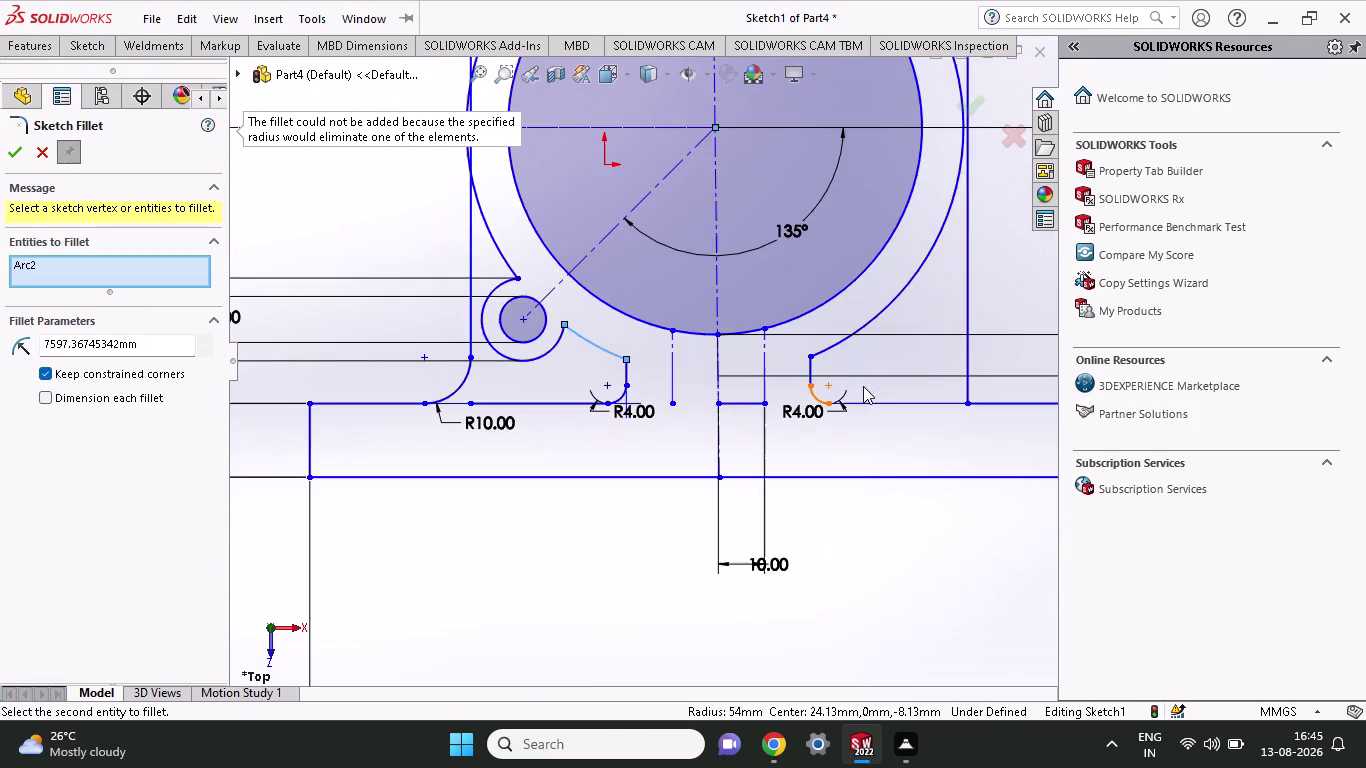
scroll(down, 3)
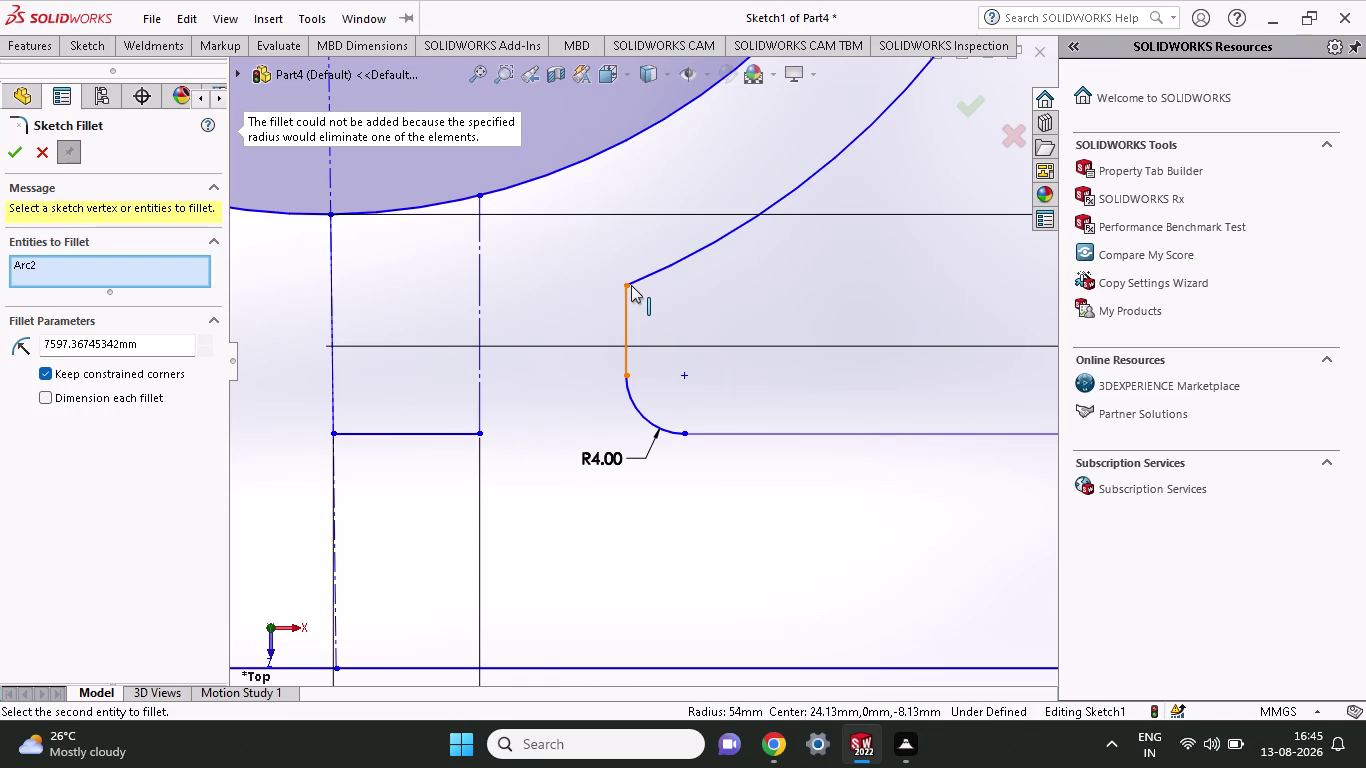
click(623, 307)
click(647, 276)
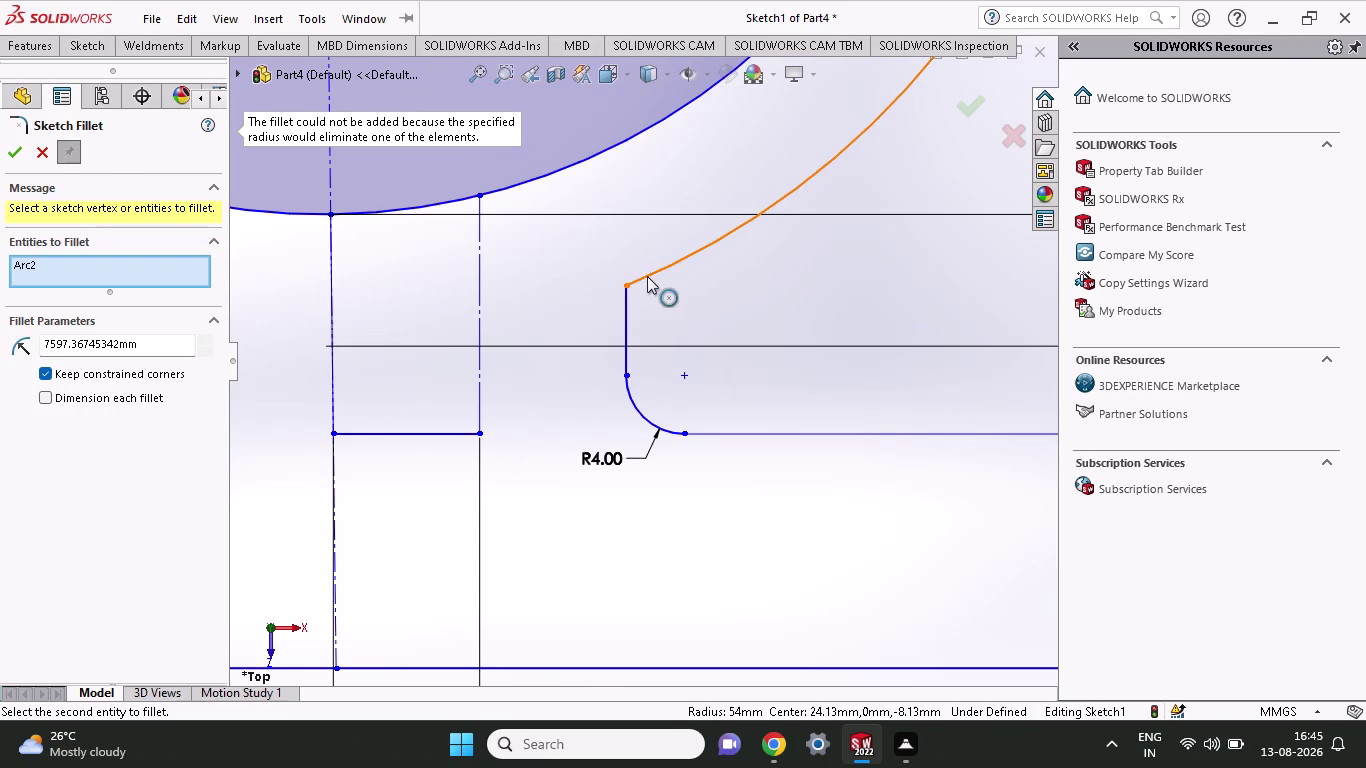
click(627, 309)
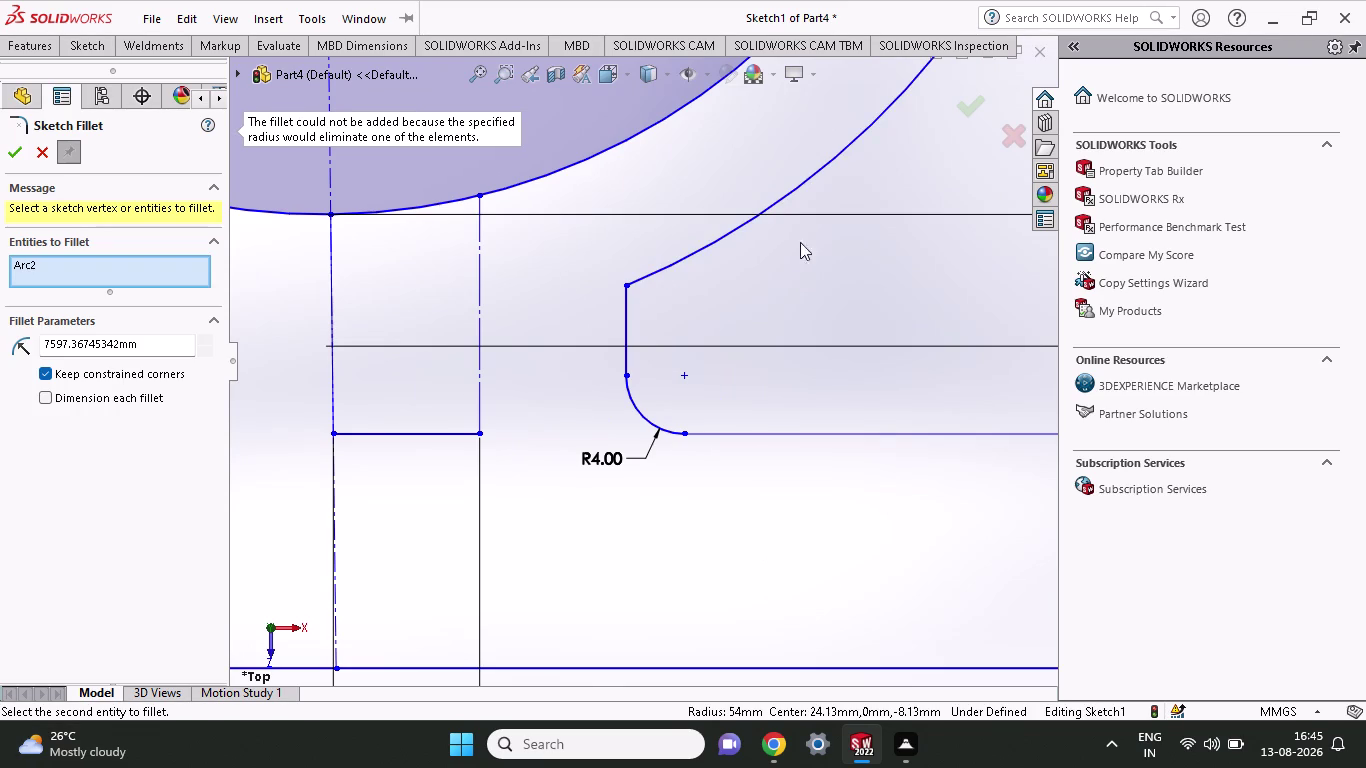
scroll(up, 3)
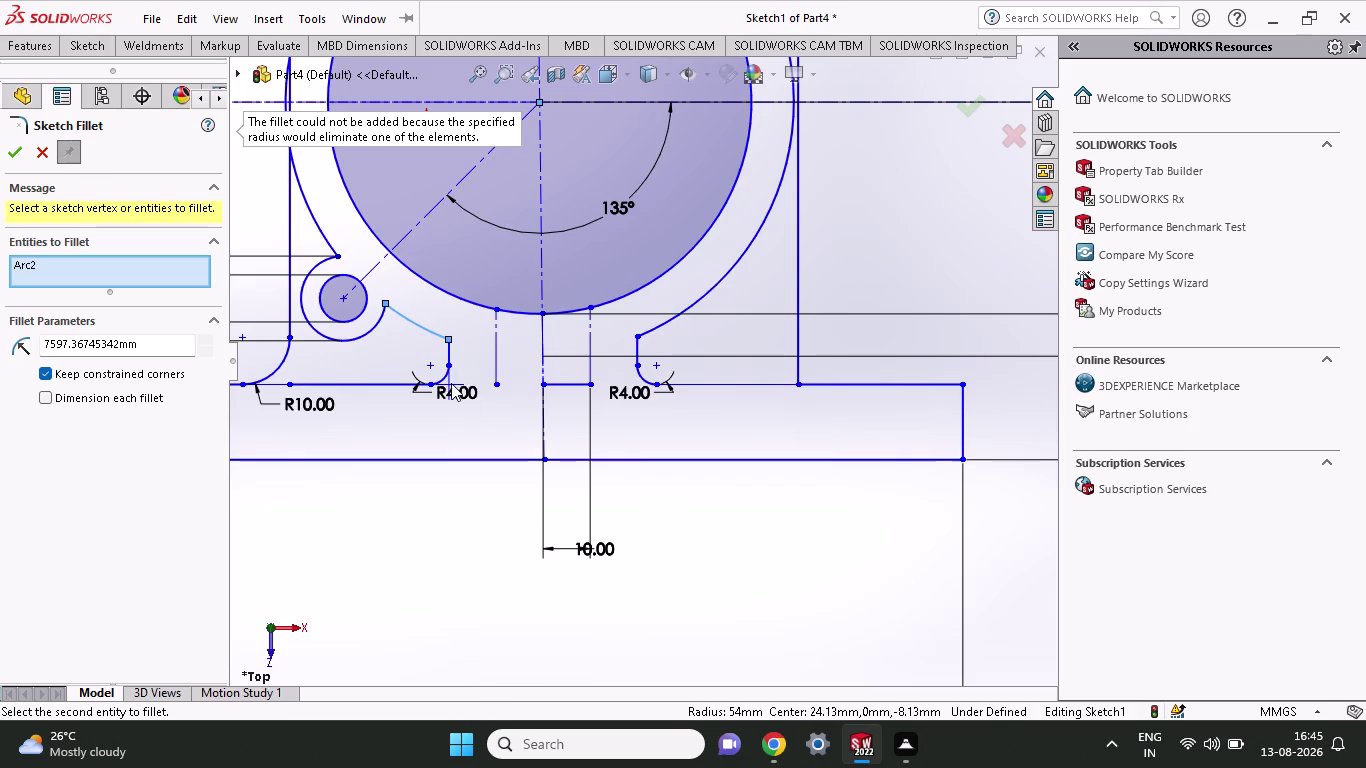
scroll(down, 3)
scroll(down, 3)
scroll(up, 3)
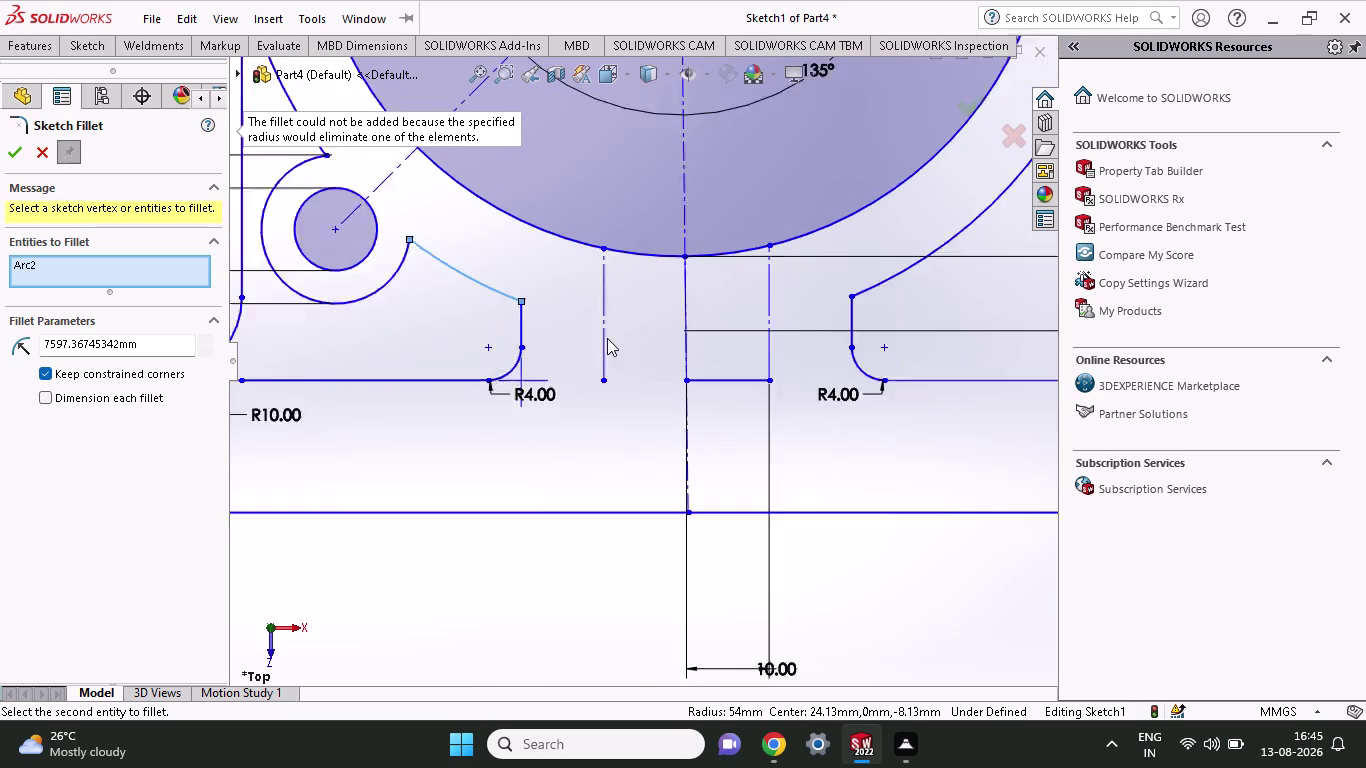
scroll(up, 3)
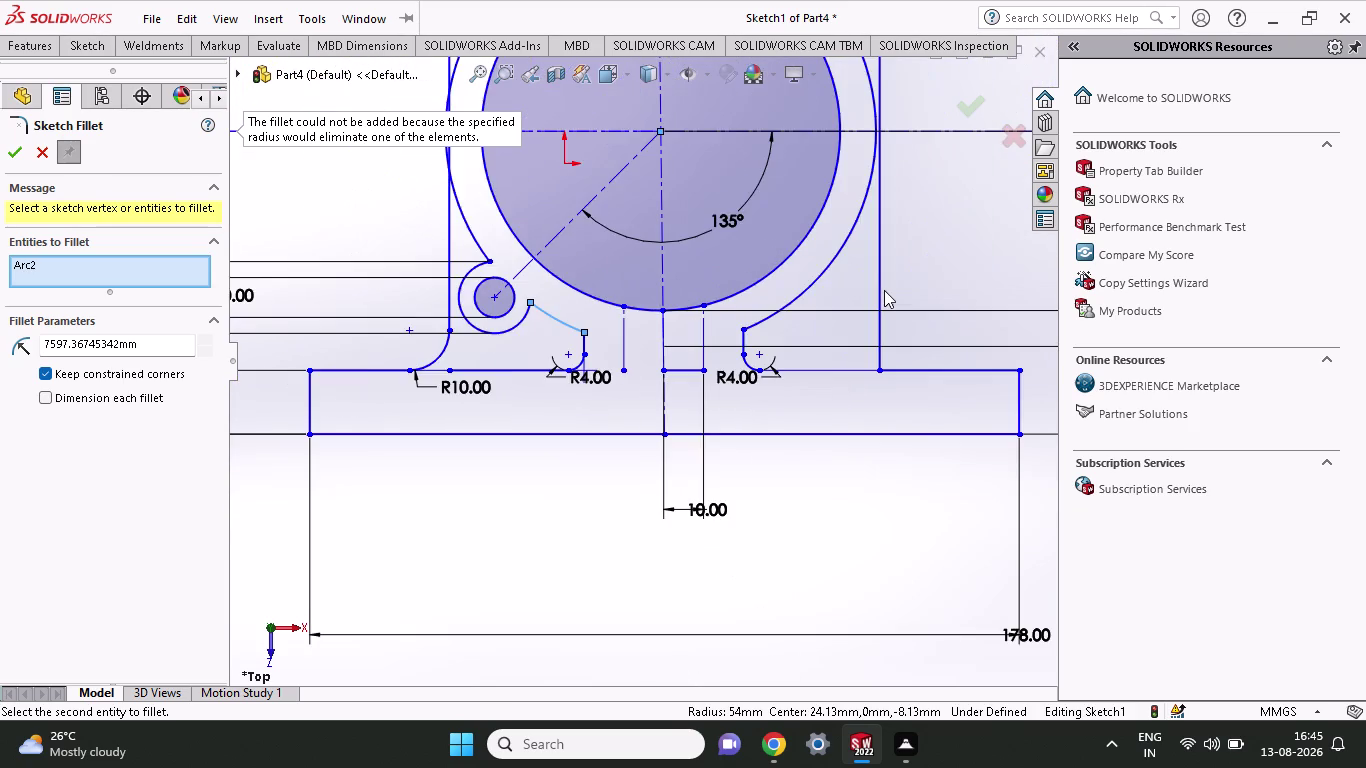
scroll(up, 3)
scroll(down, 3)
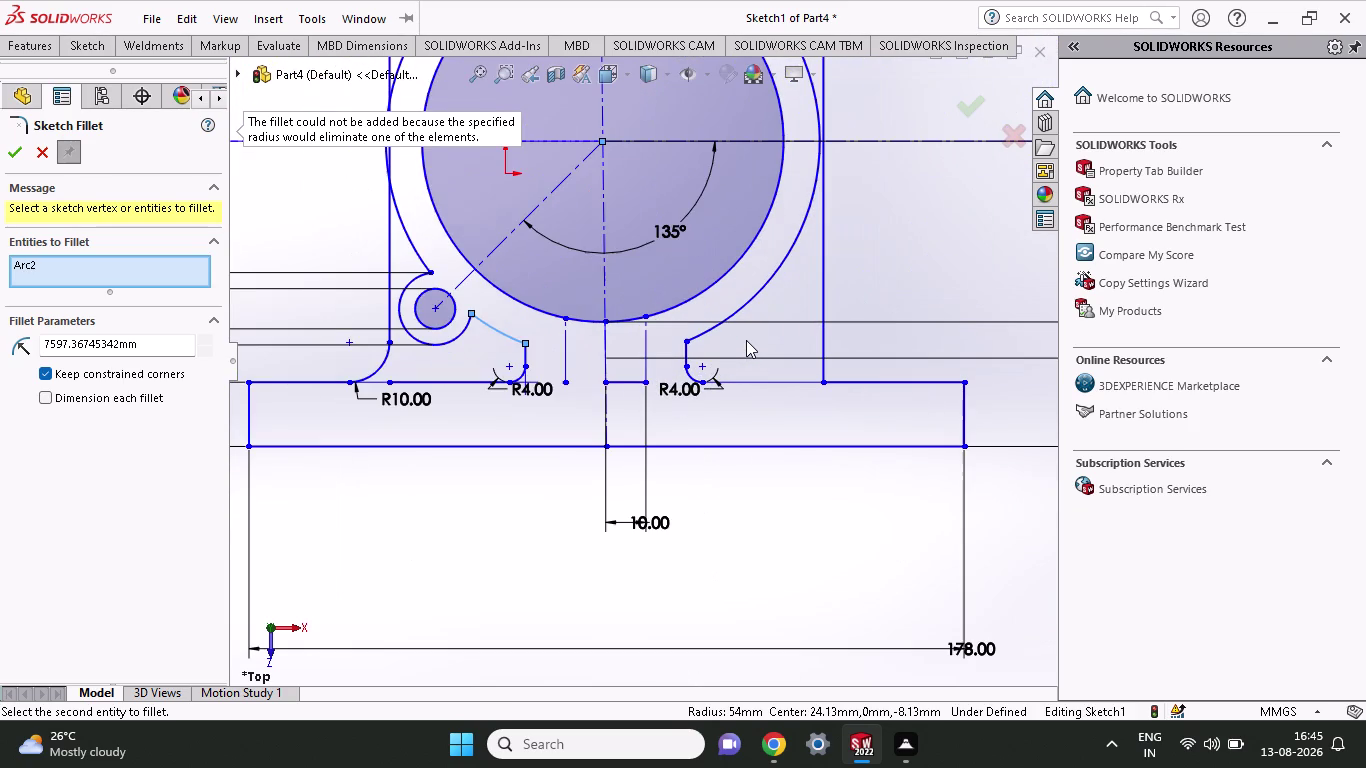
scroll(down, 3)
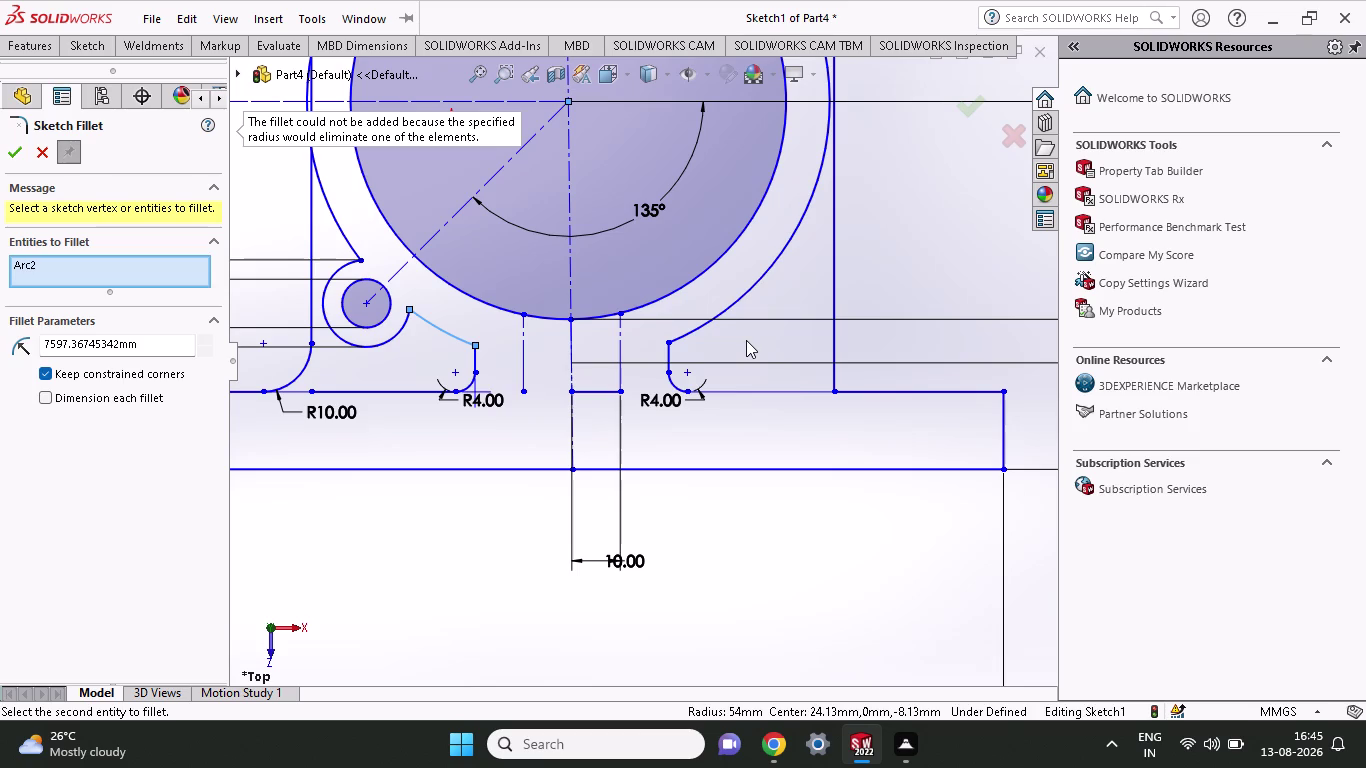
click(670, 352)
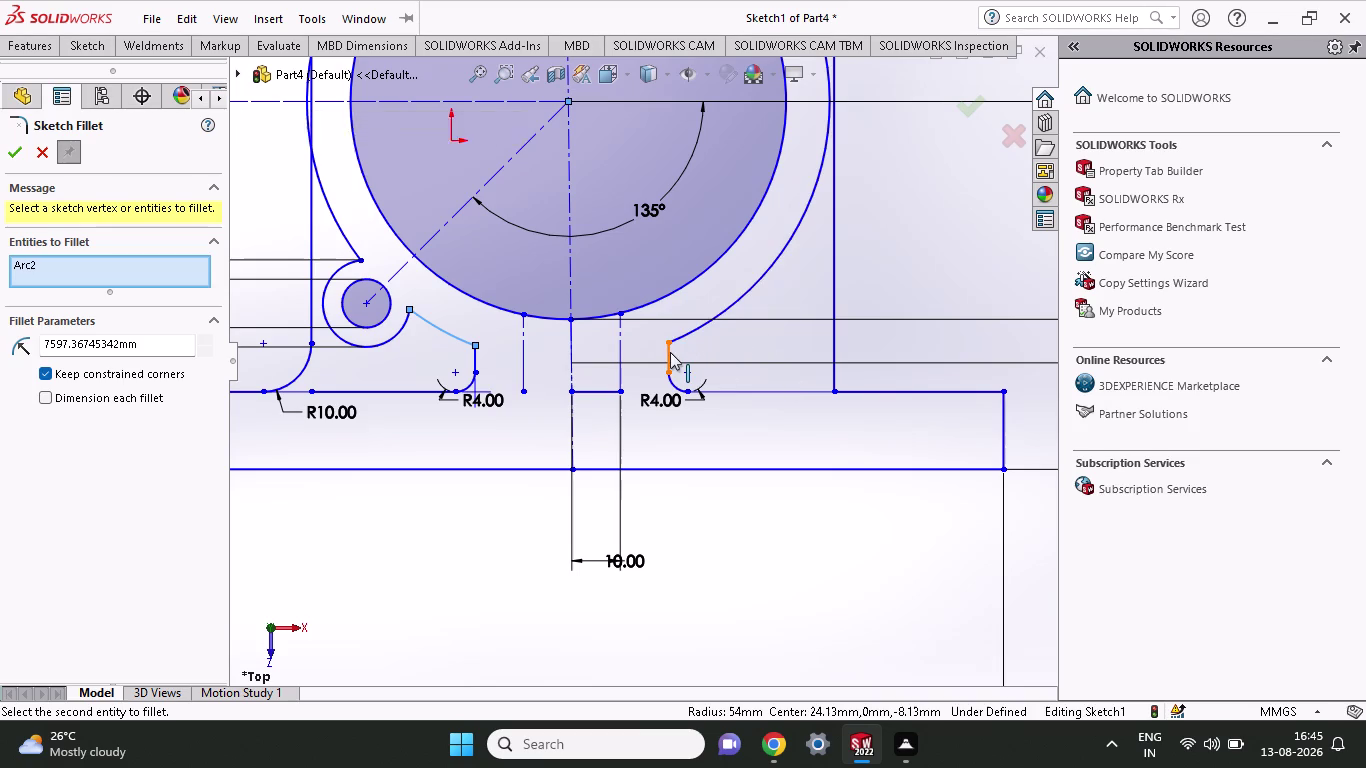
click(680, 336)
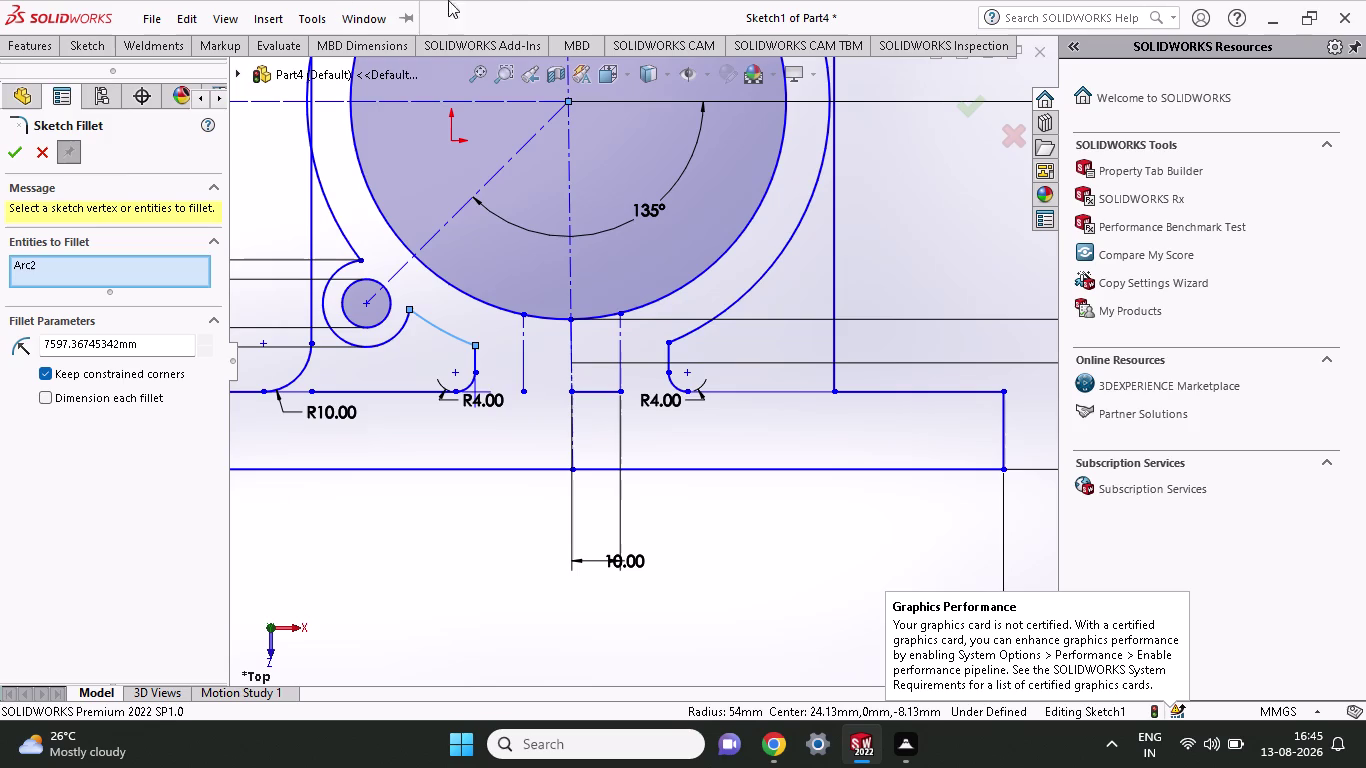
click(15, 147)
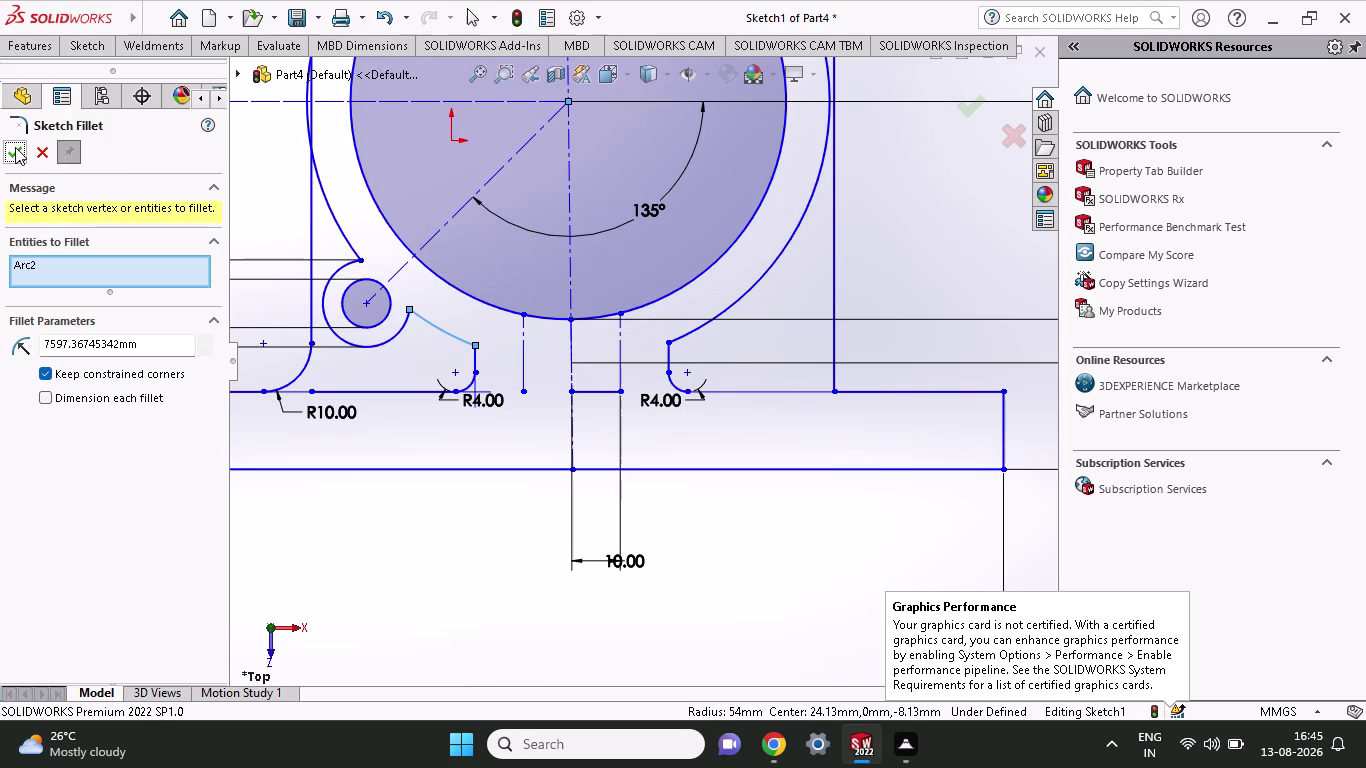
click(15, 152)
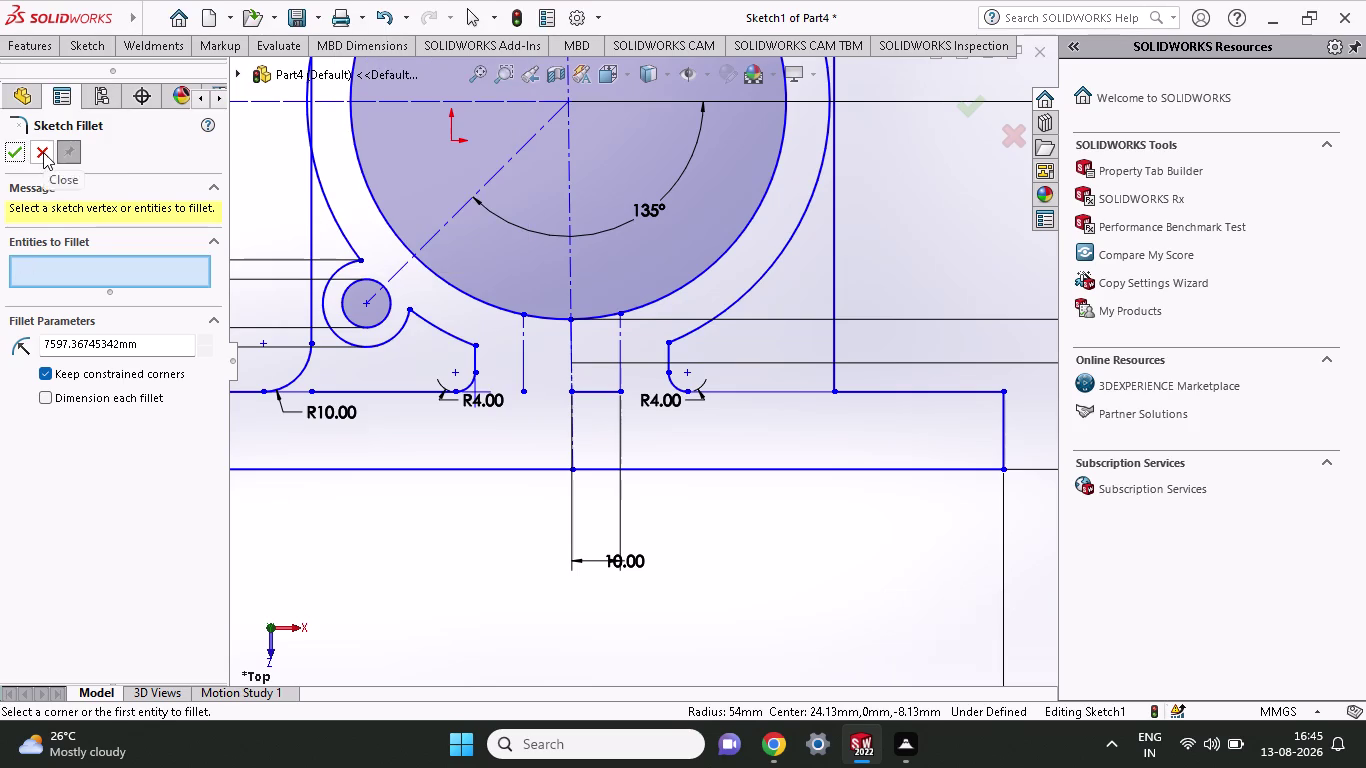
click(43, 152)
click(83, 38)
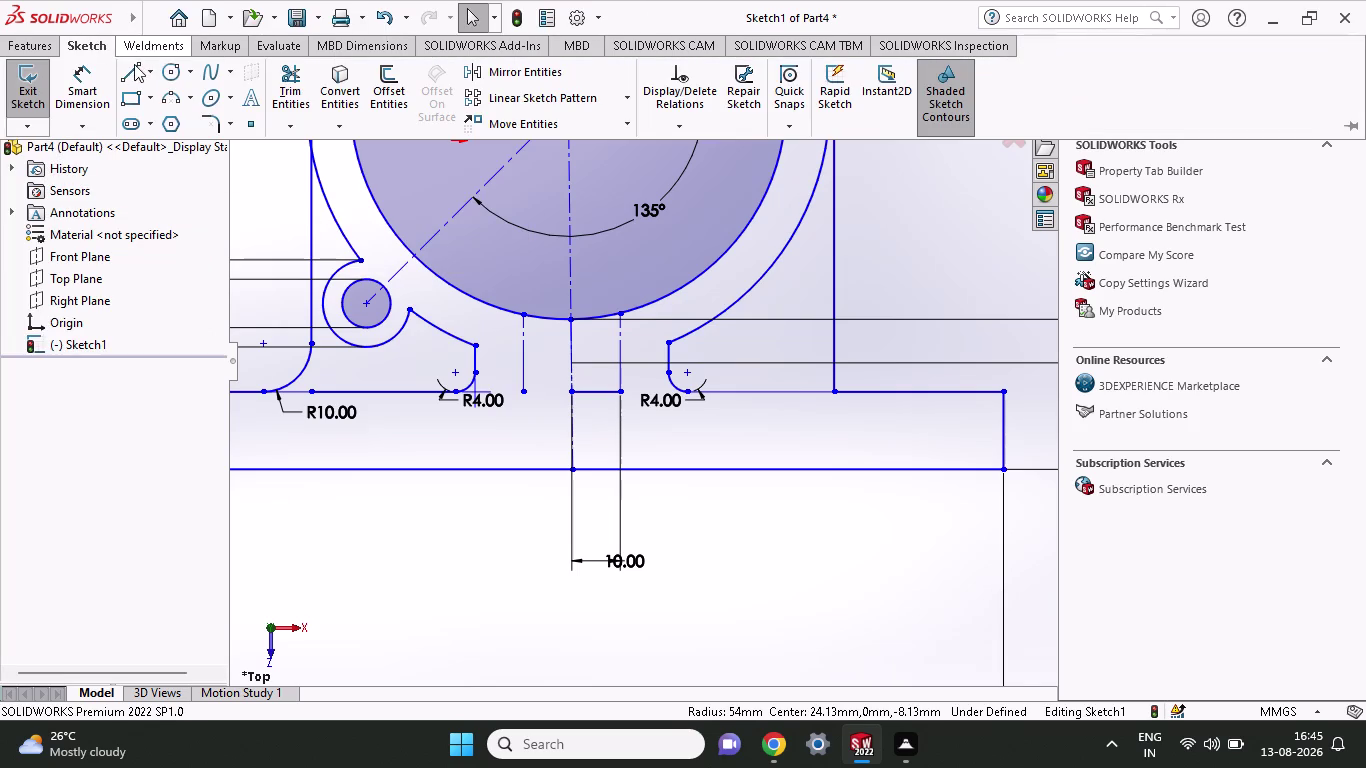
click(134, 64)
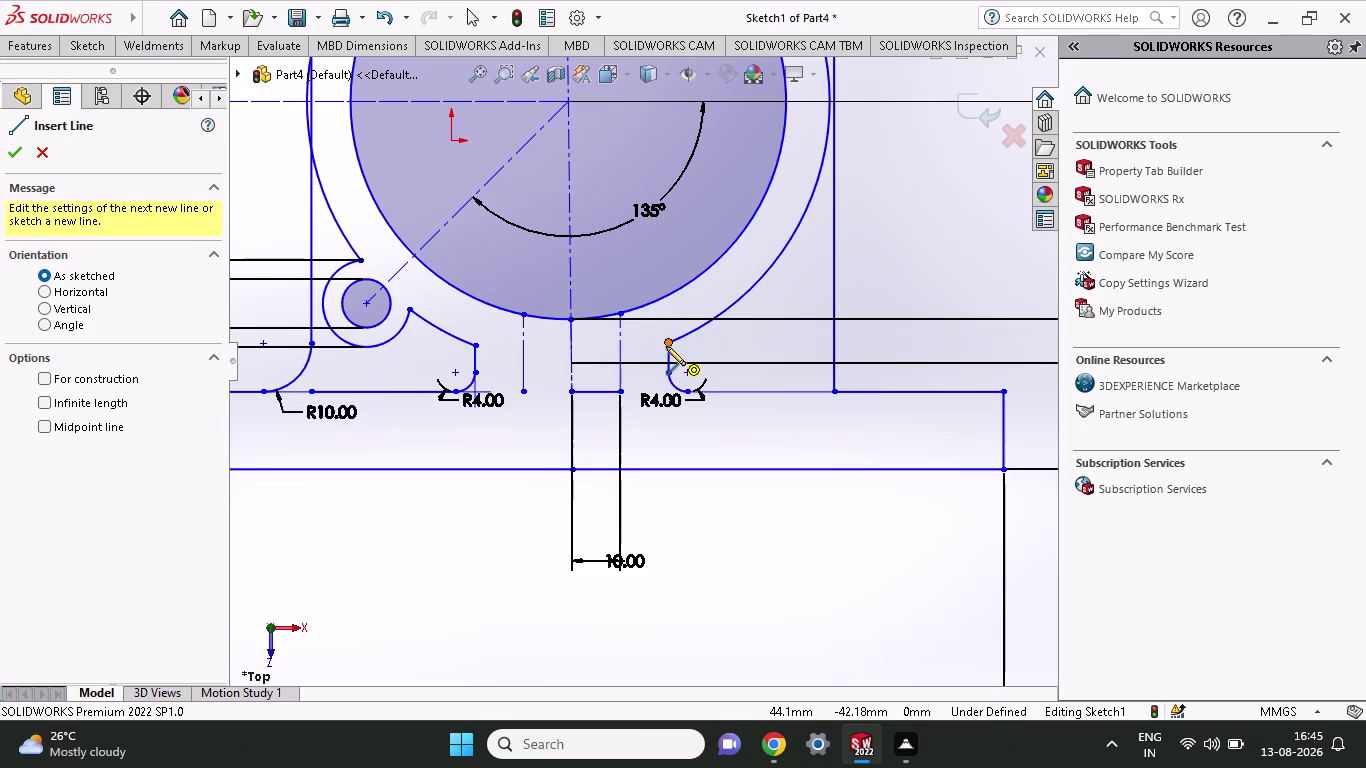
Zoom around the rib area and restart Sketch Fillet from the sketch tools.
scroll(down, 3)
scroll(down, 3)
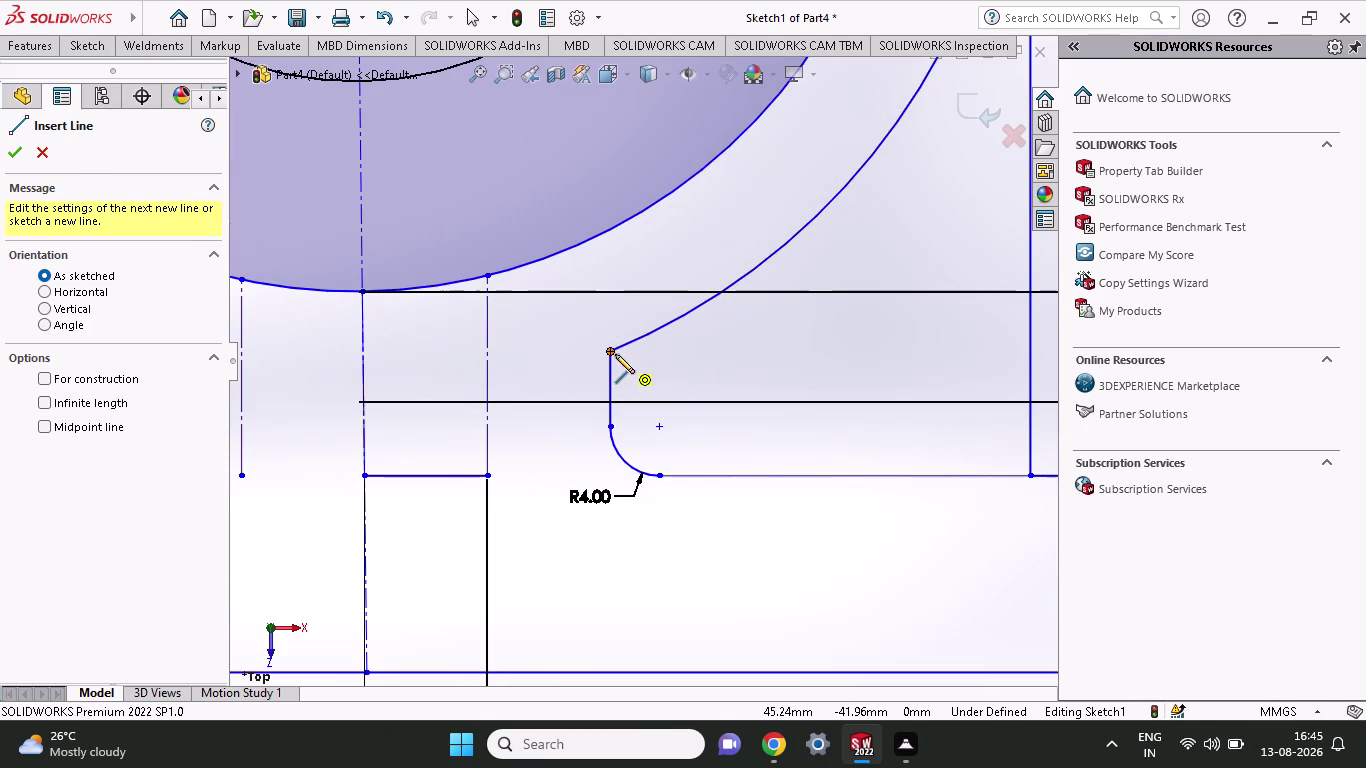
scroll(up, 3)
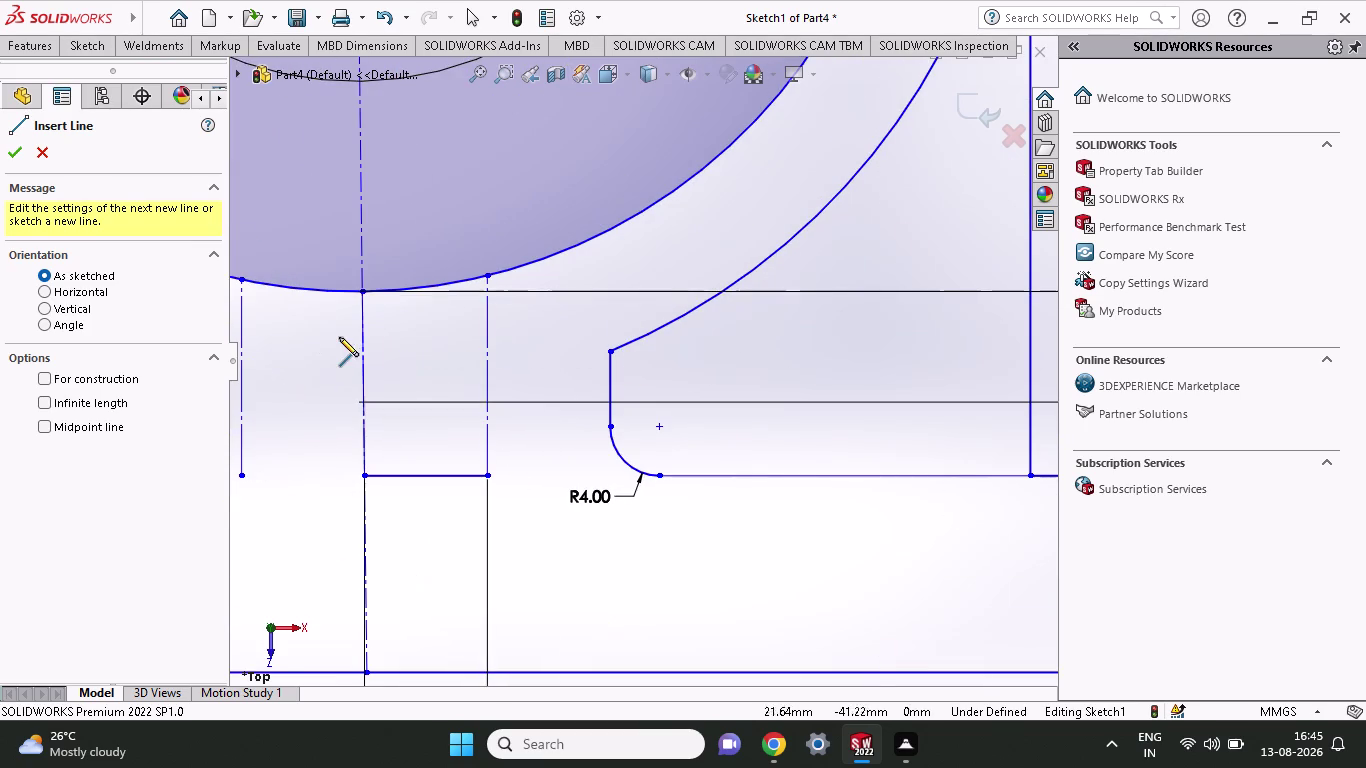
scroll(up, 3)
scroll(down, 3)
scroll(down, 3)
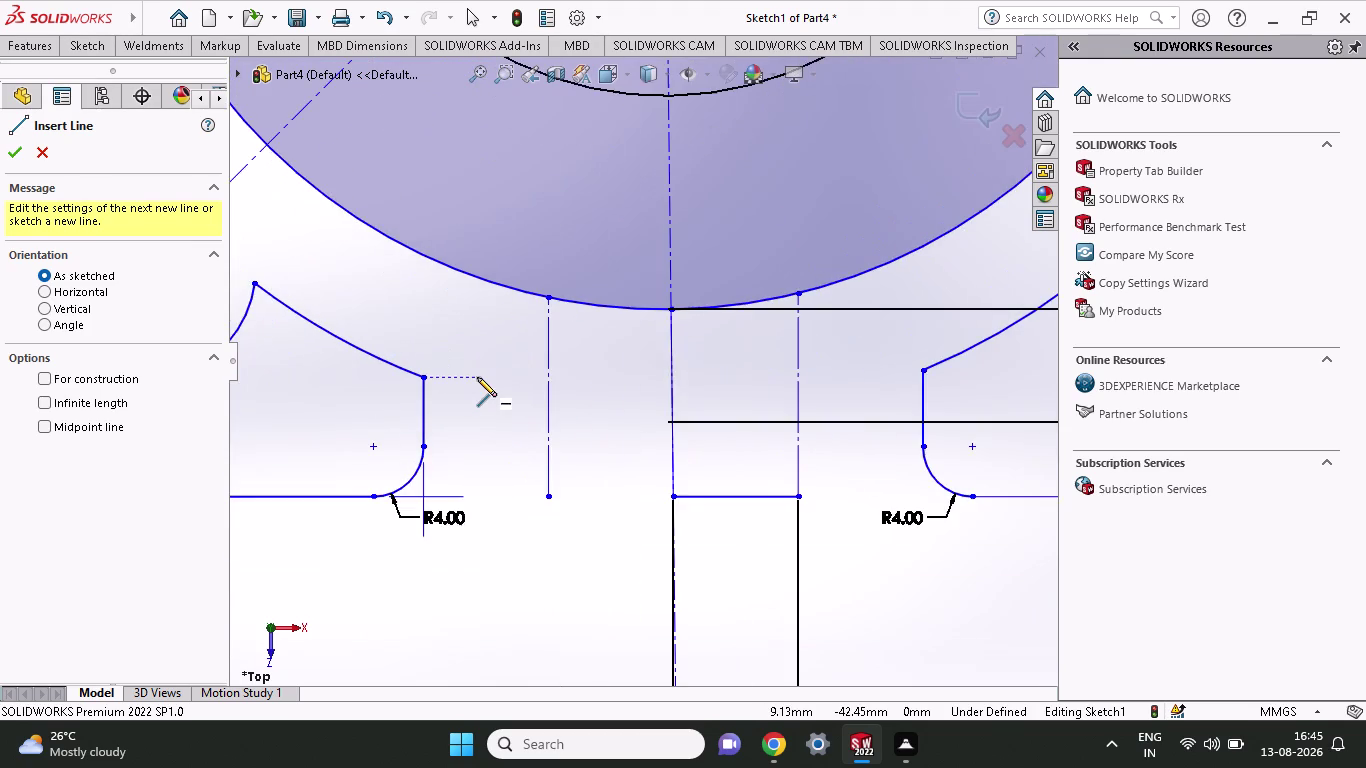
scroll(down, 3)
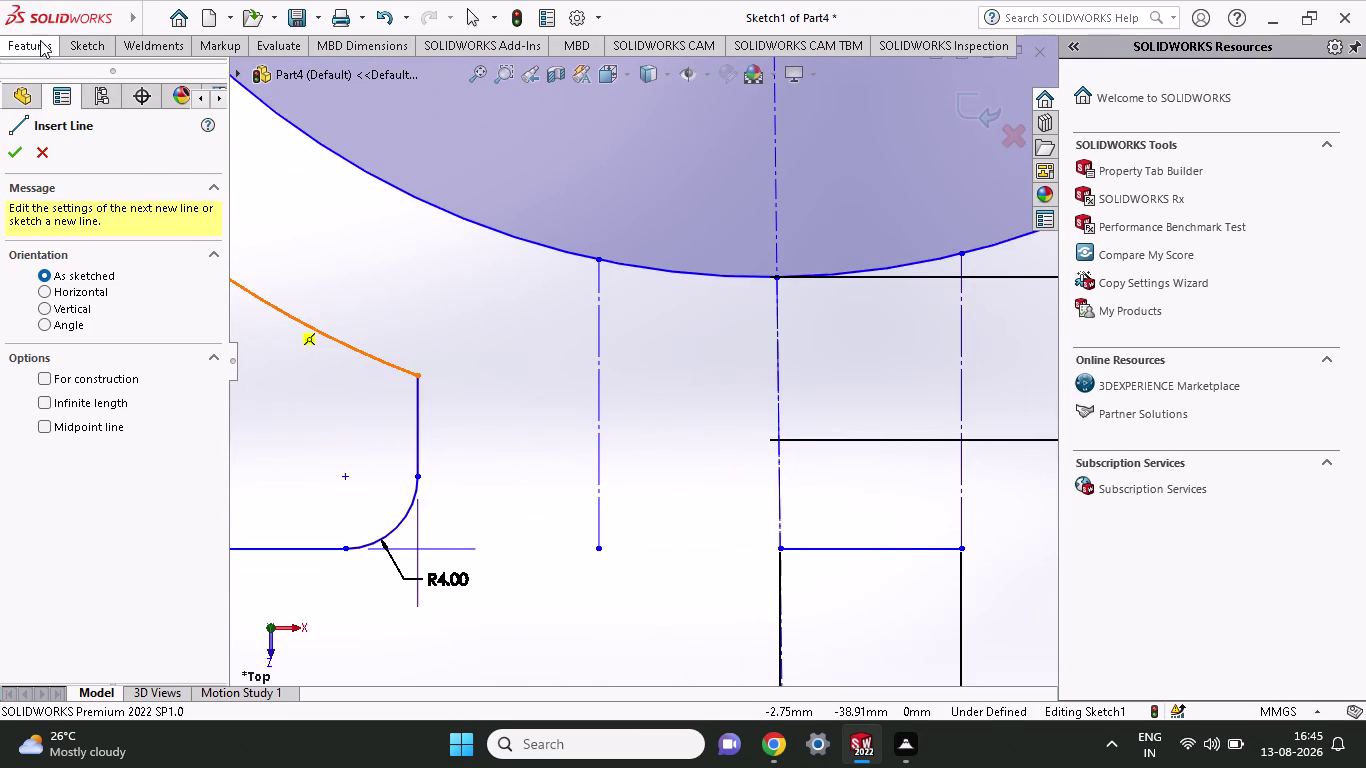
click(40, 40)
click(84, 51)
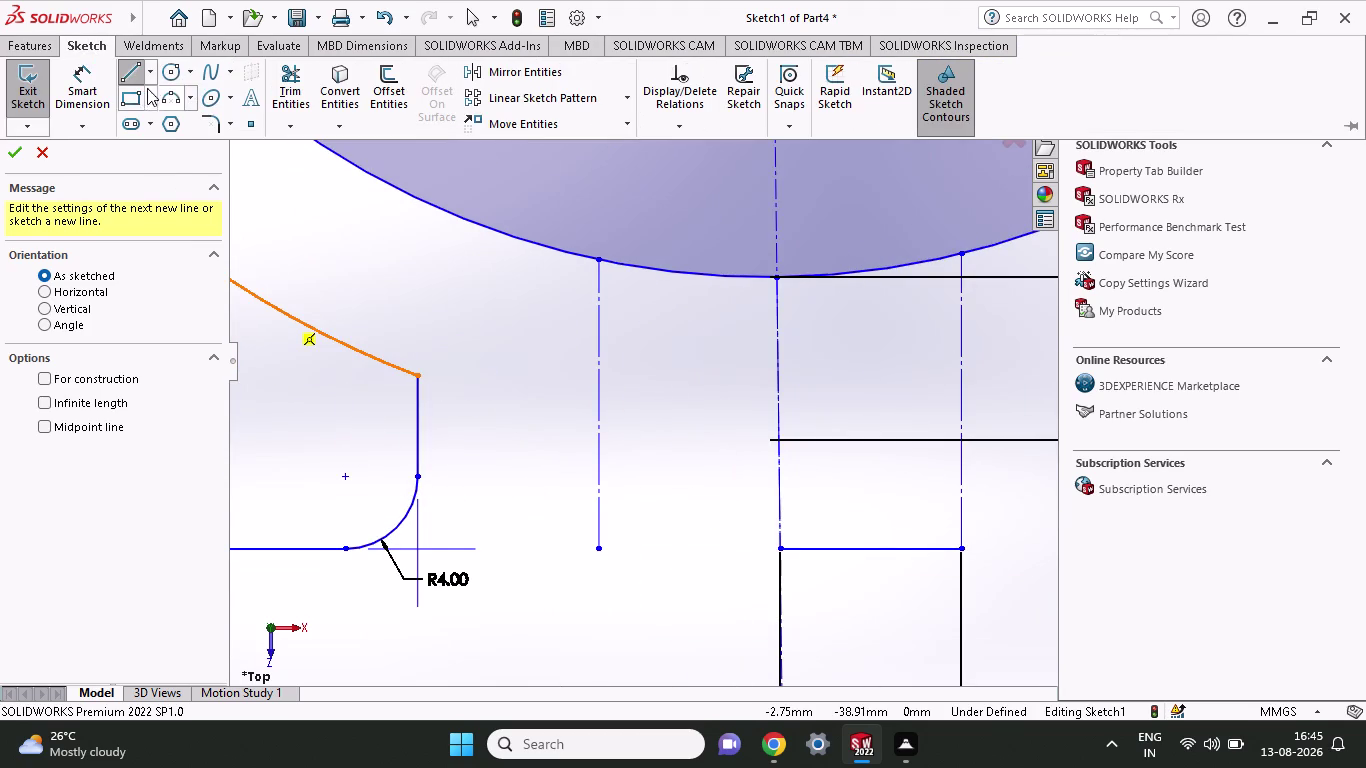
click(221, 118)
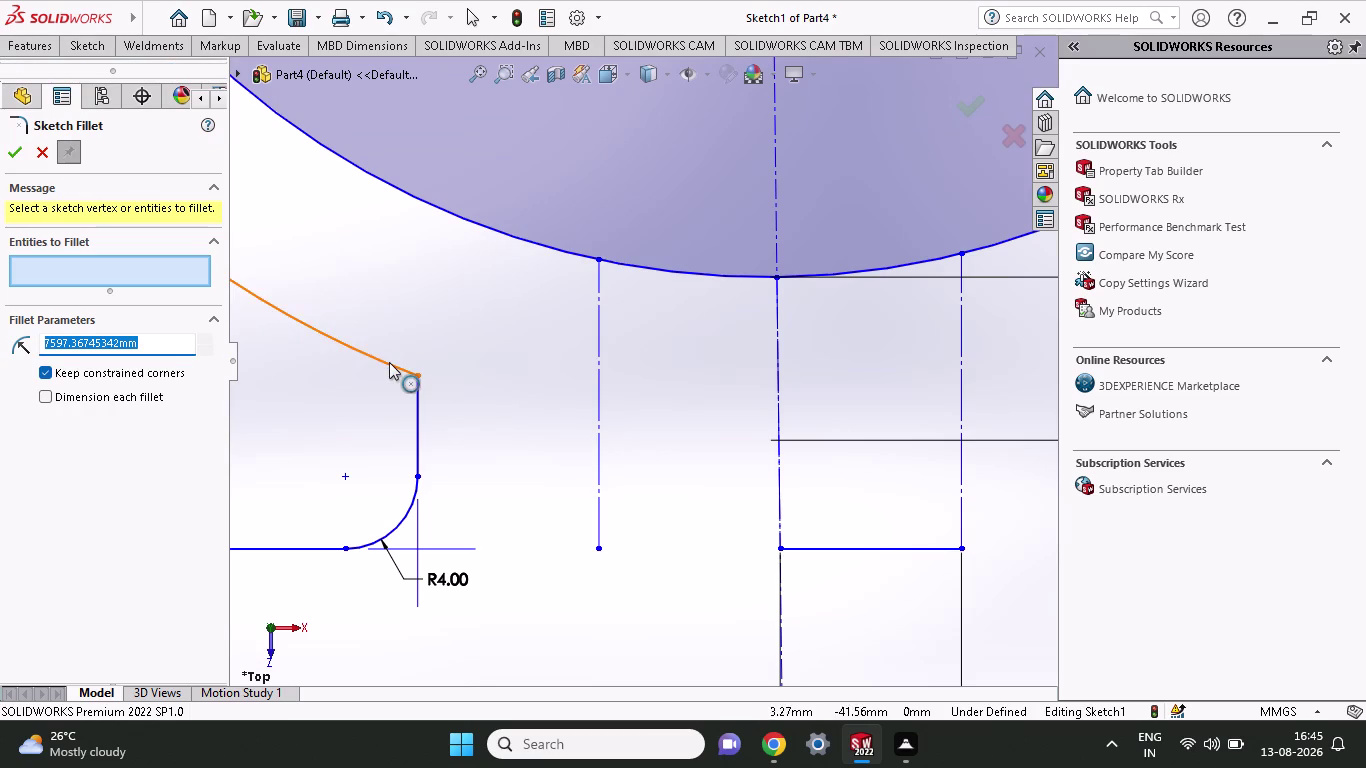
Try filleting the slanted arc against the left rib line, then clear the failed selection.
click(389, 362)
click(419, 399)
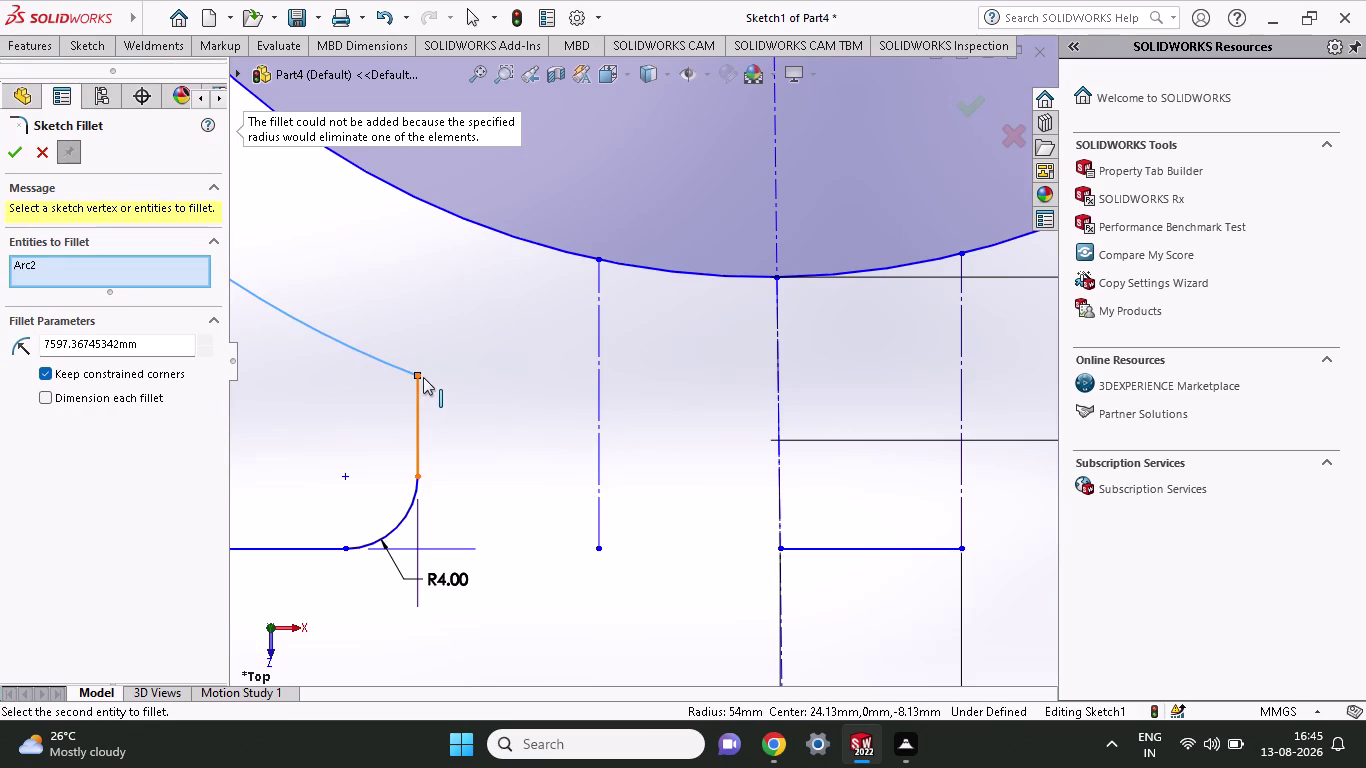
click(417, 371)
click(375, 394)
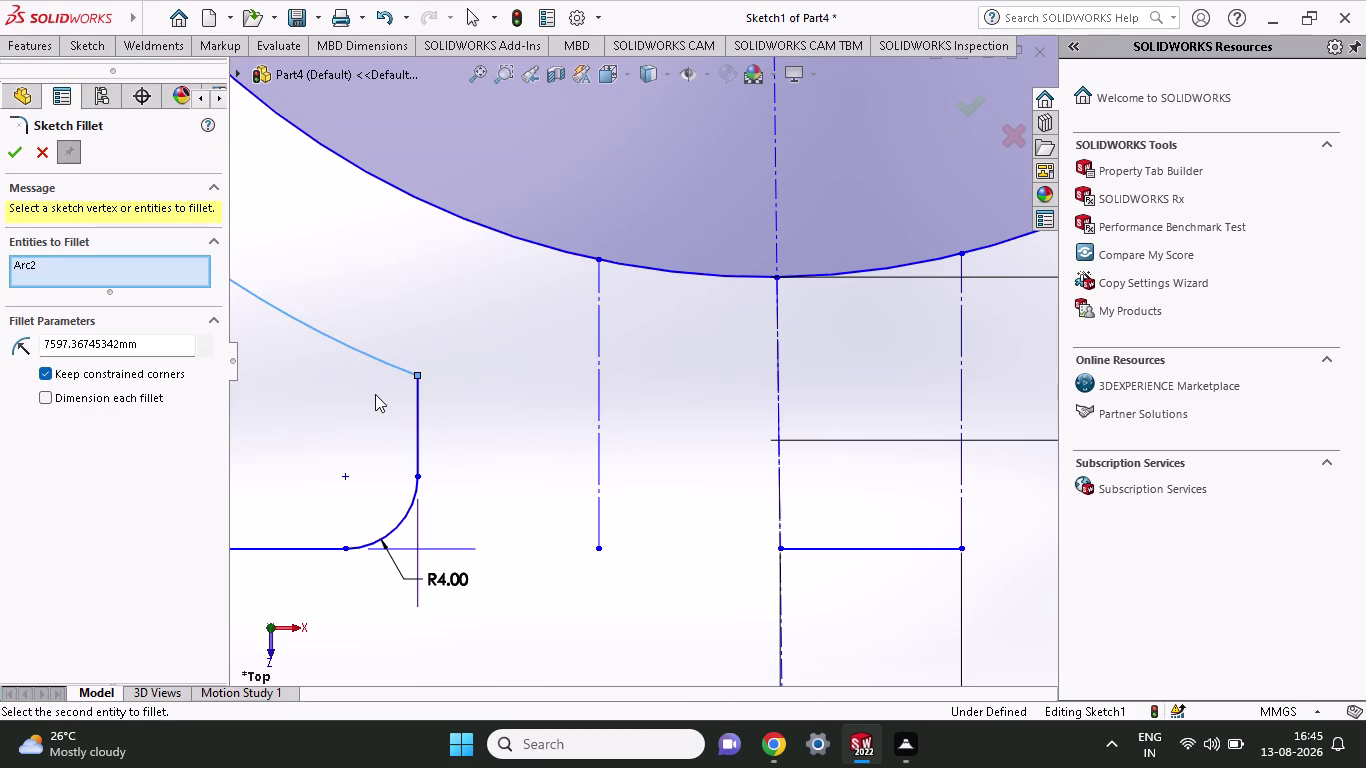
click(8, 152)
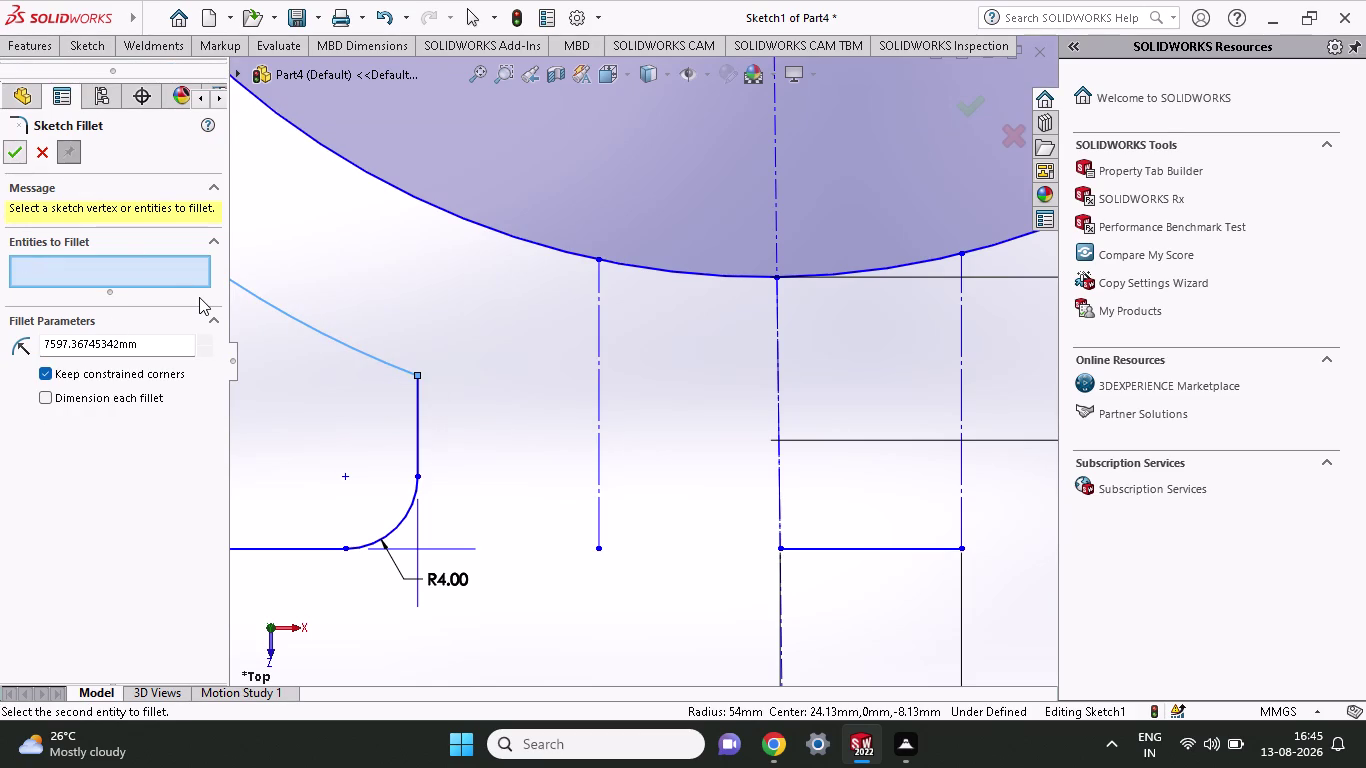
Zoom the view and undo the last two sketch changes.
scroll(up, 3)
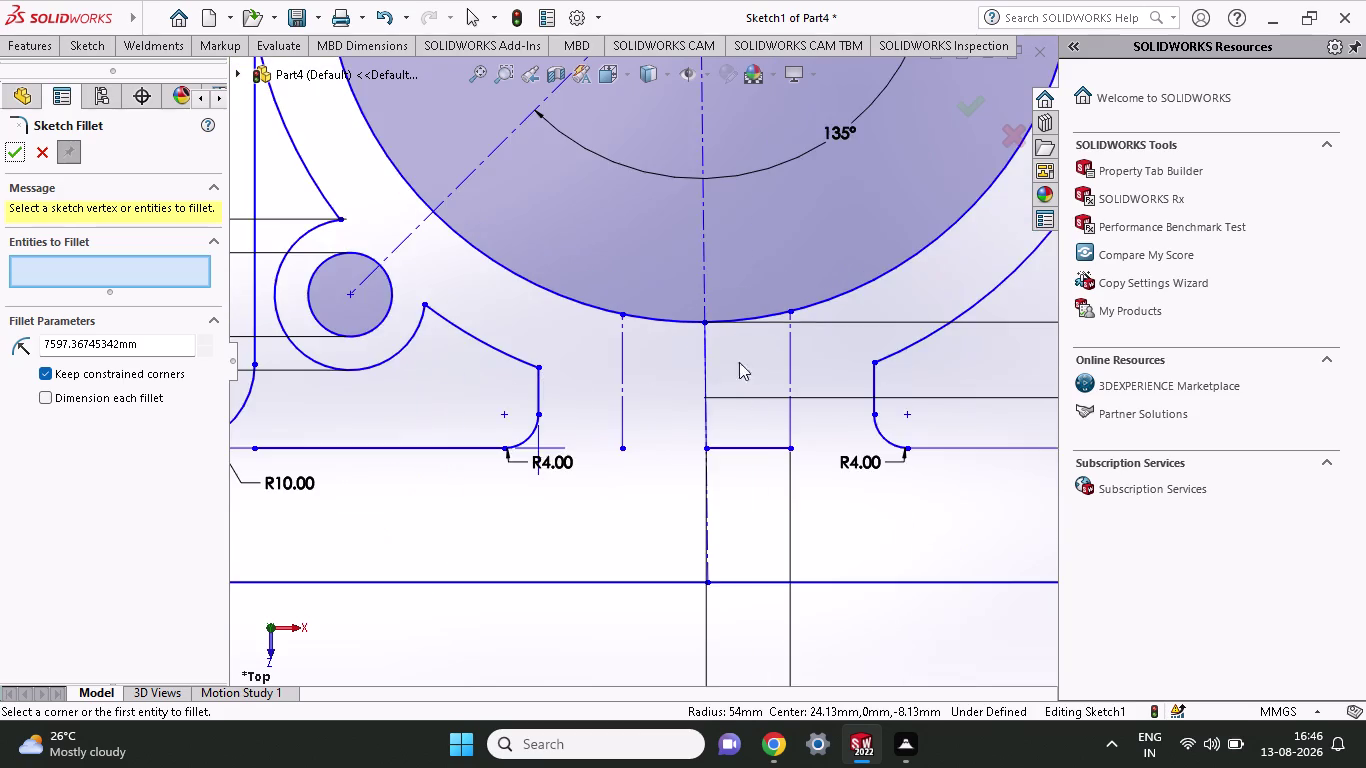
scroll(up, 3)
scroll(down, 3)
scroll(down, 3)
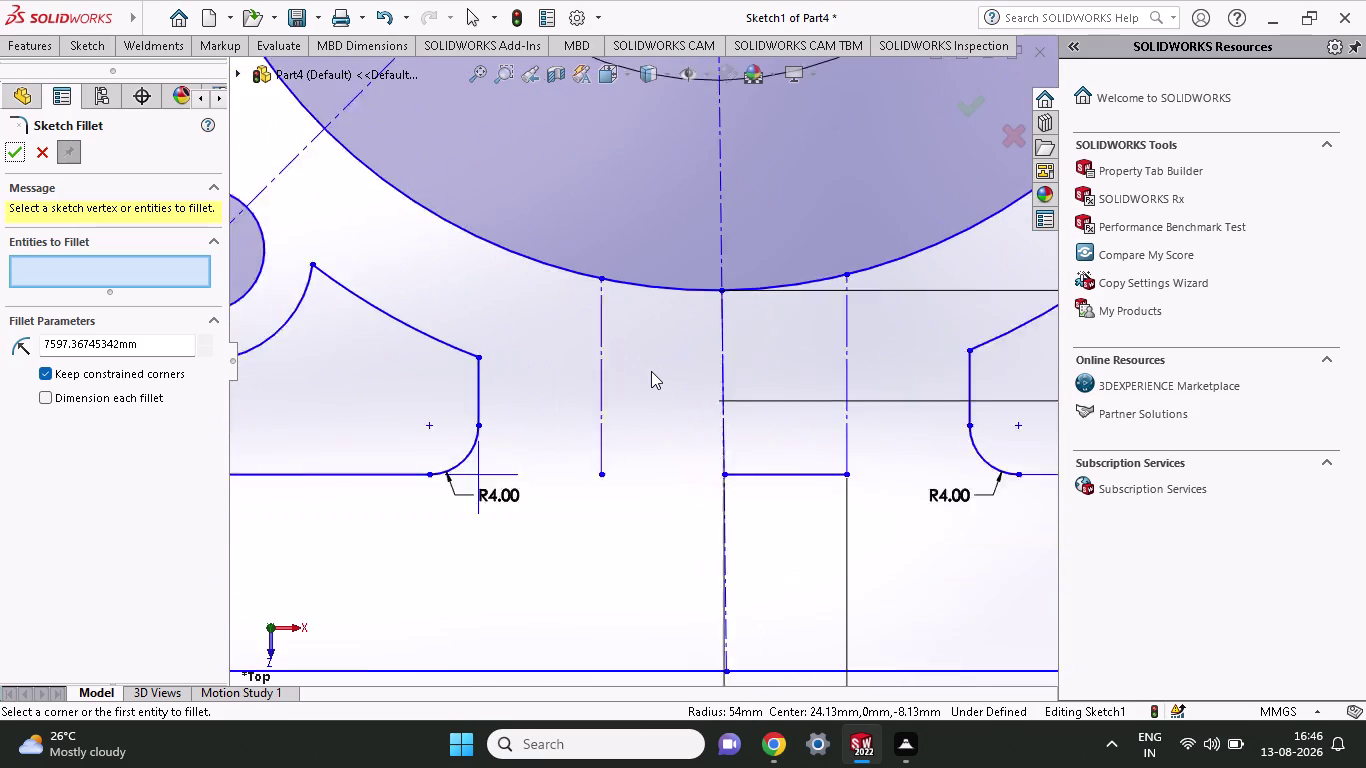
scroll(down, 3)
scroll(down, 3)
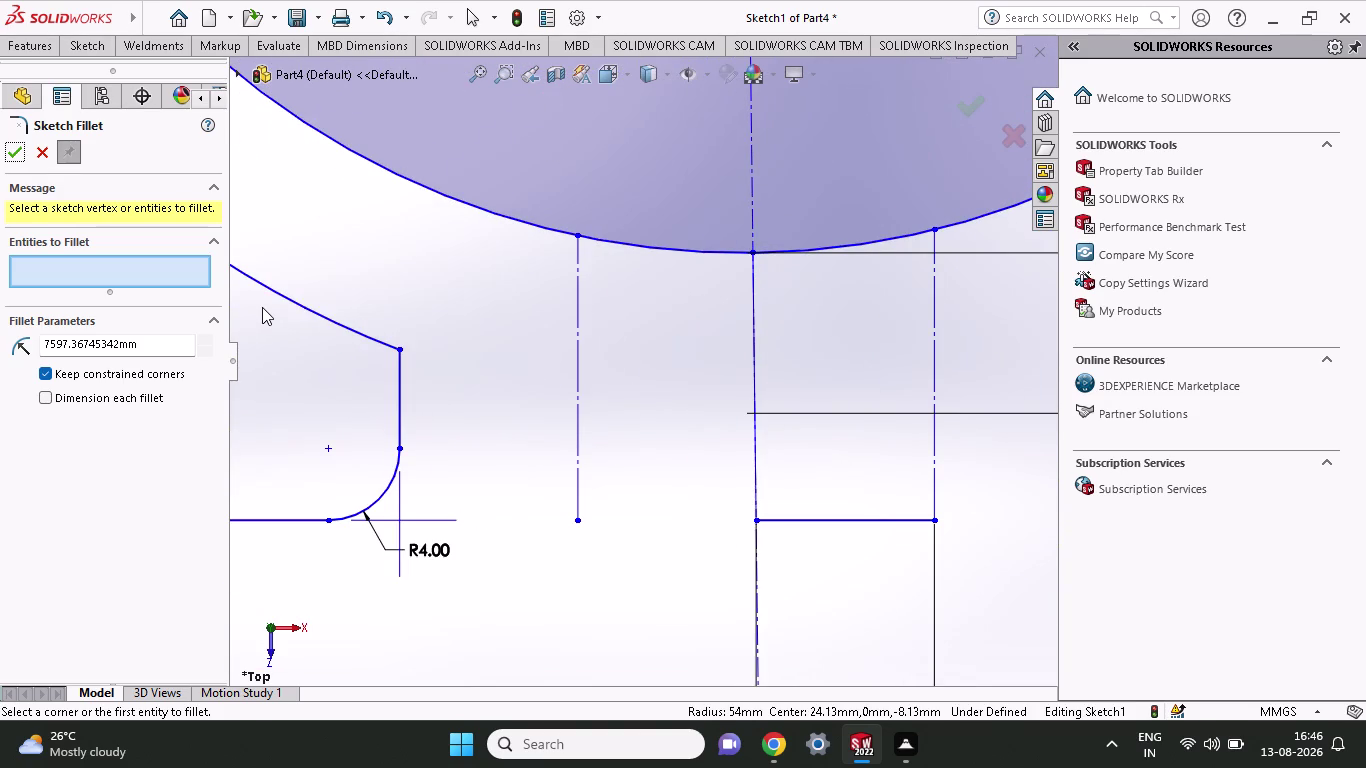
key(ctrl+z)
key(ctrl+z)
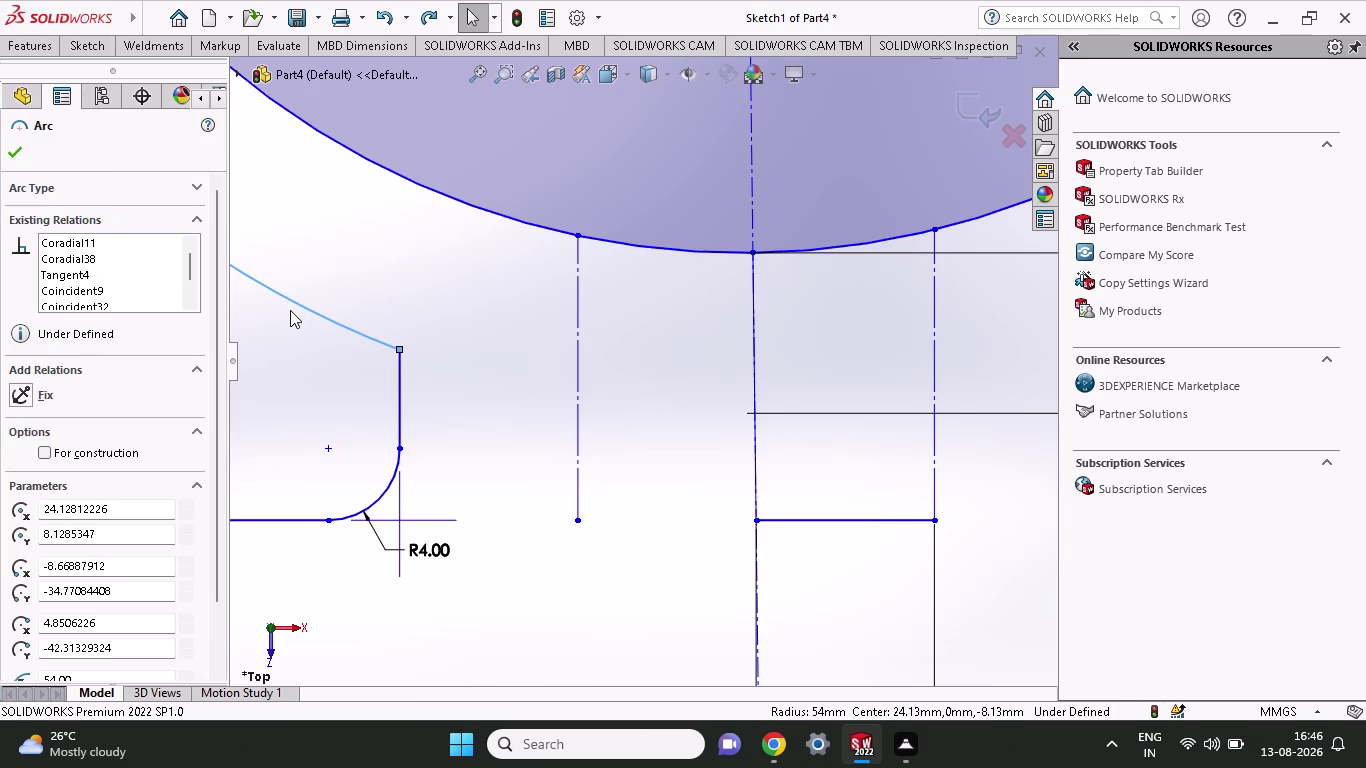
Undo seven sketch changes, including the outer arc trim, then deselect the right rib line.
key(ctrl+z)
key(ctrl+z)
key(ctrl+z)
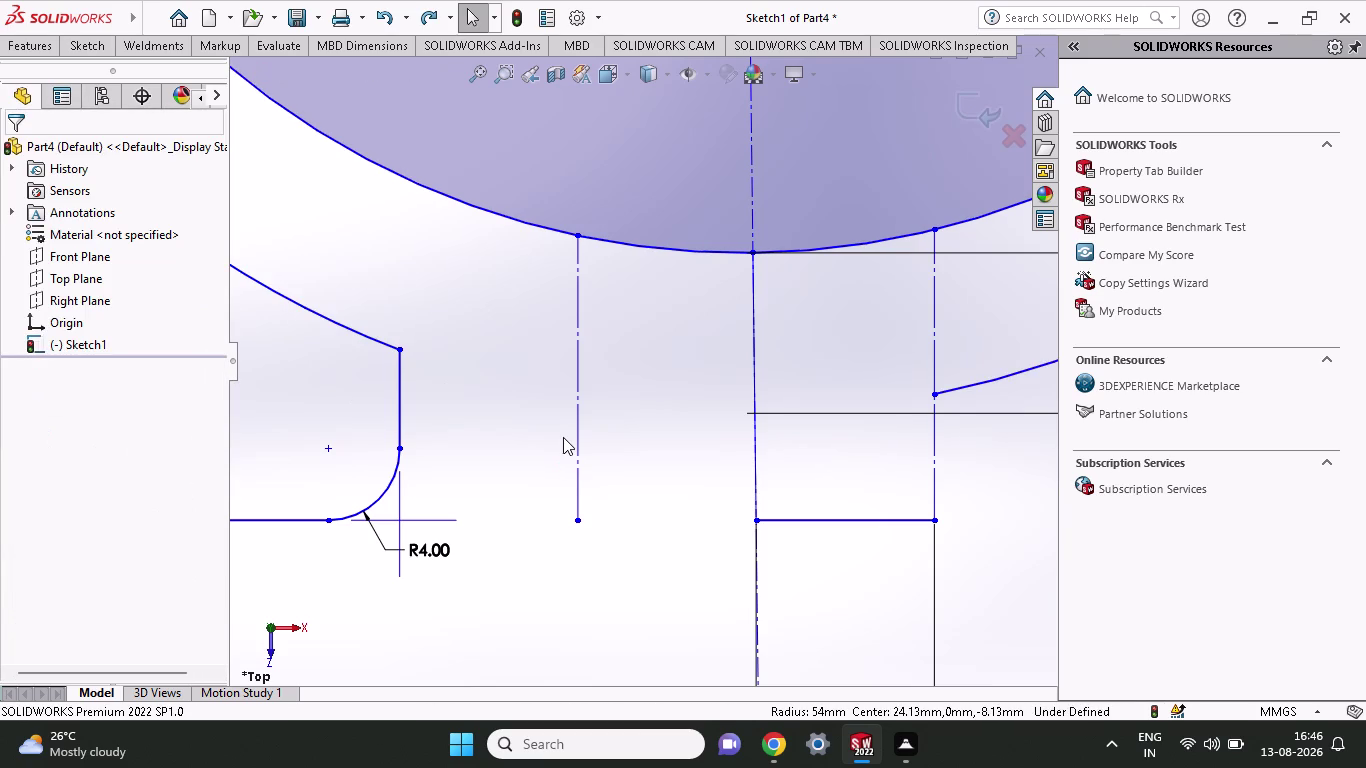
key(ctrl+z)
key(ctrl+z)
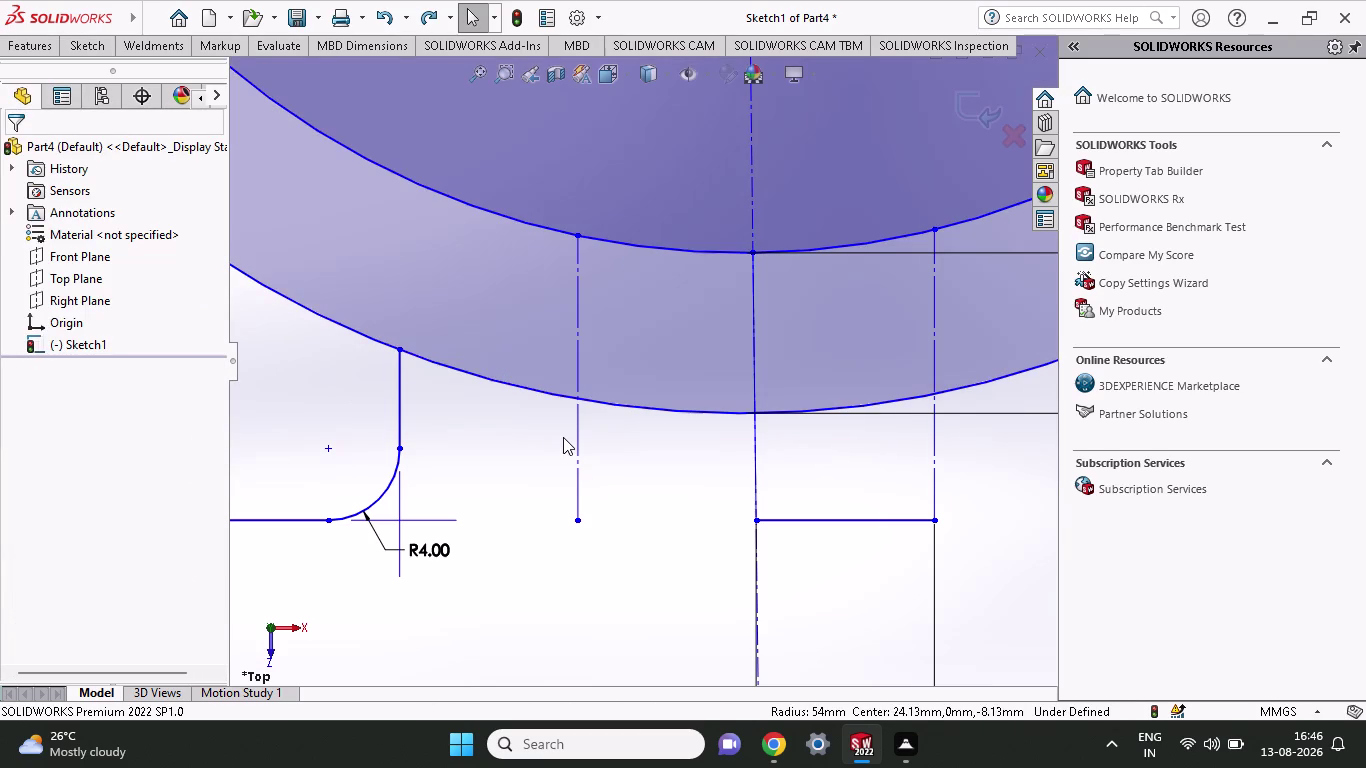
key(ctrl+z)
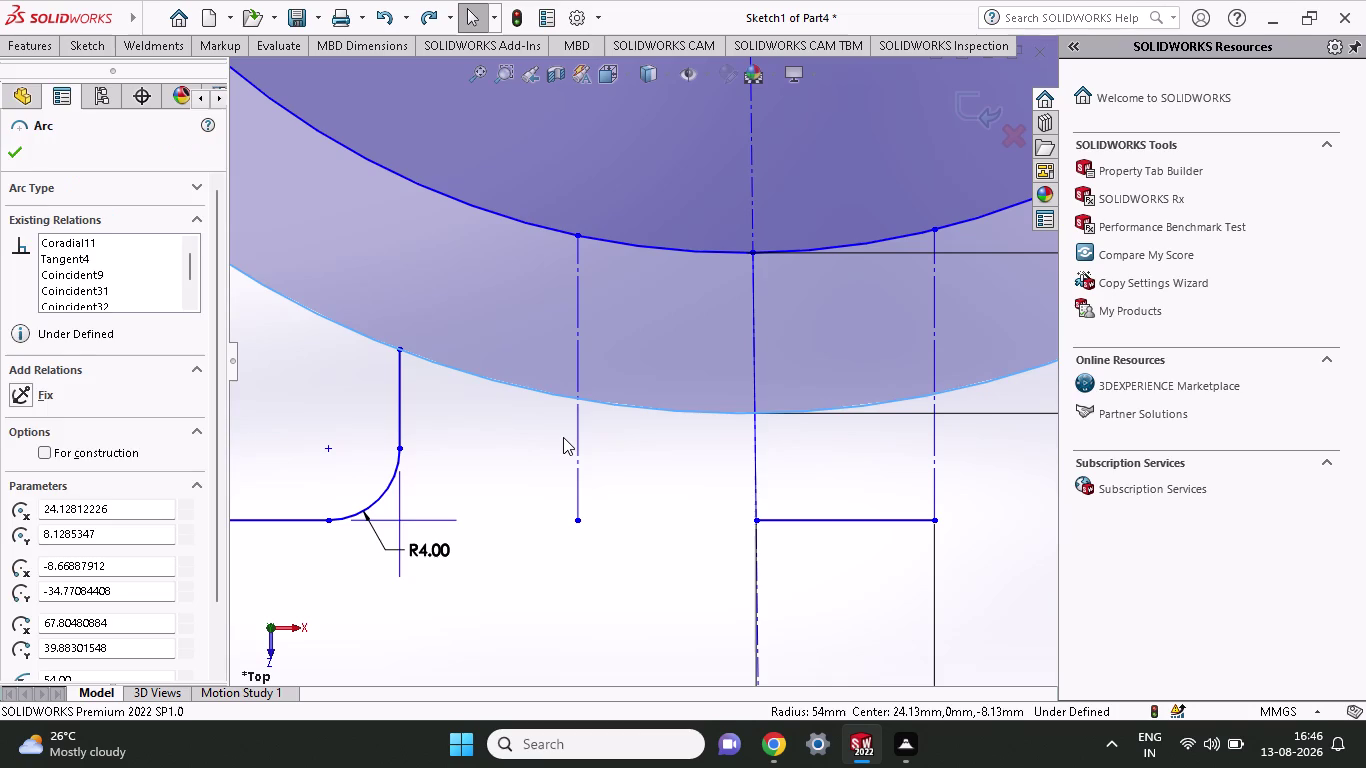
key(ctrl+z)
scroll(up, 3)
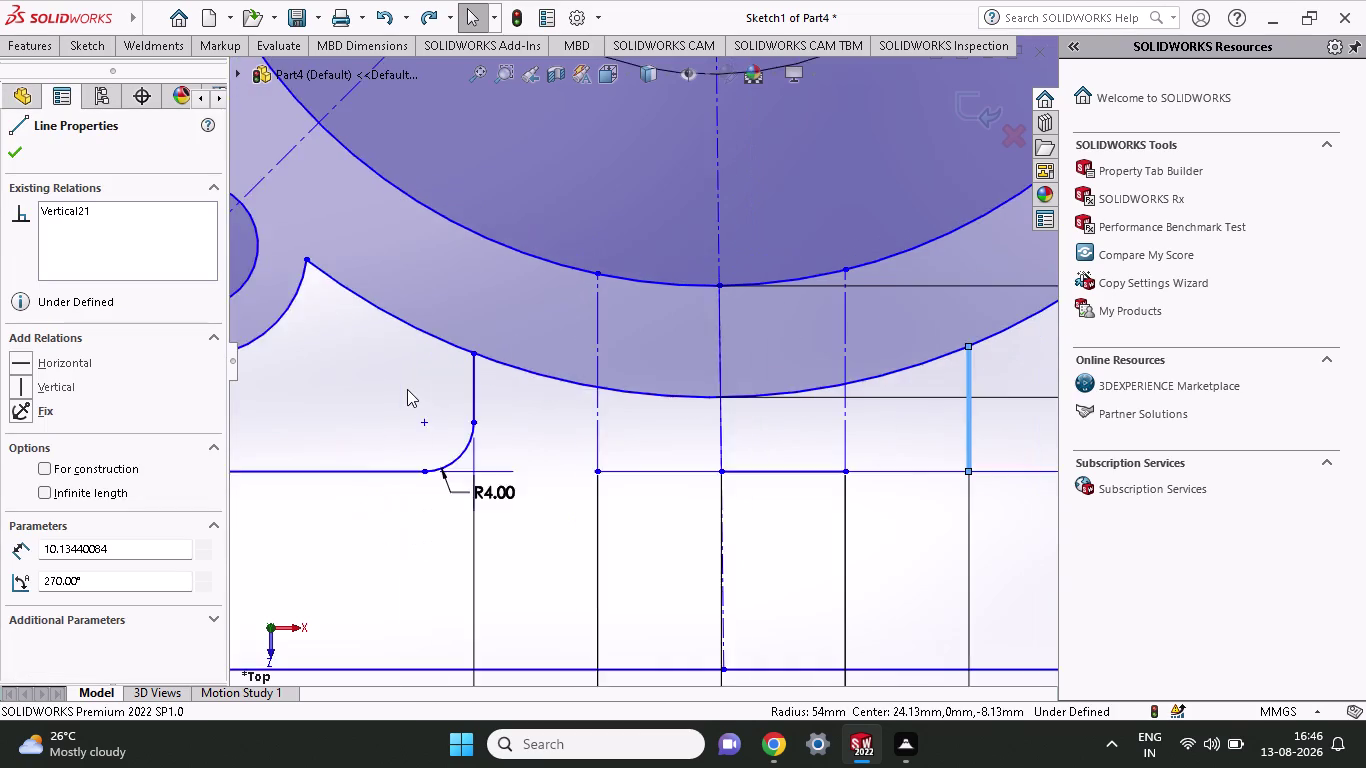
scroll(up, 3)
scroll(down, 3)
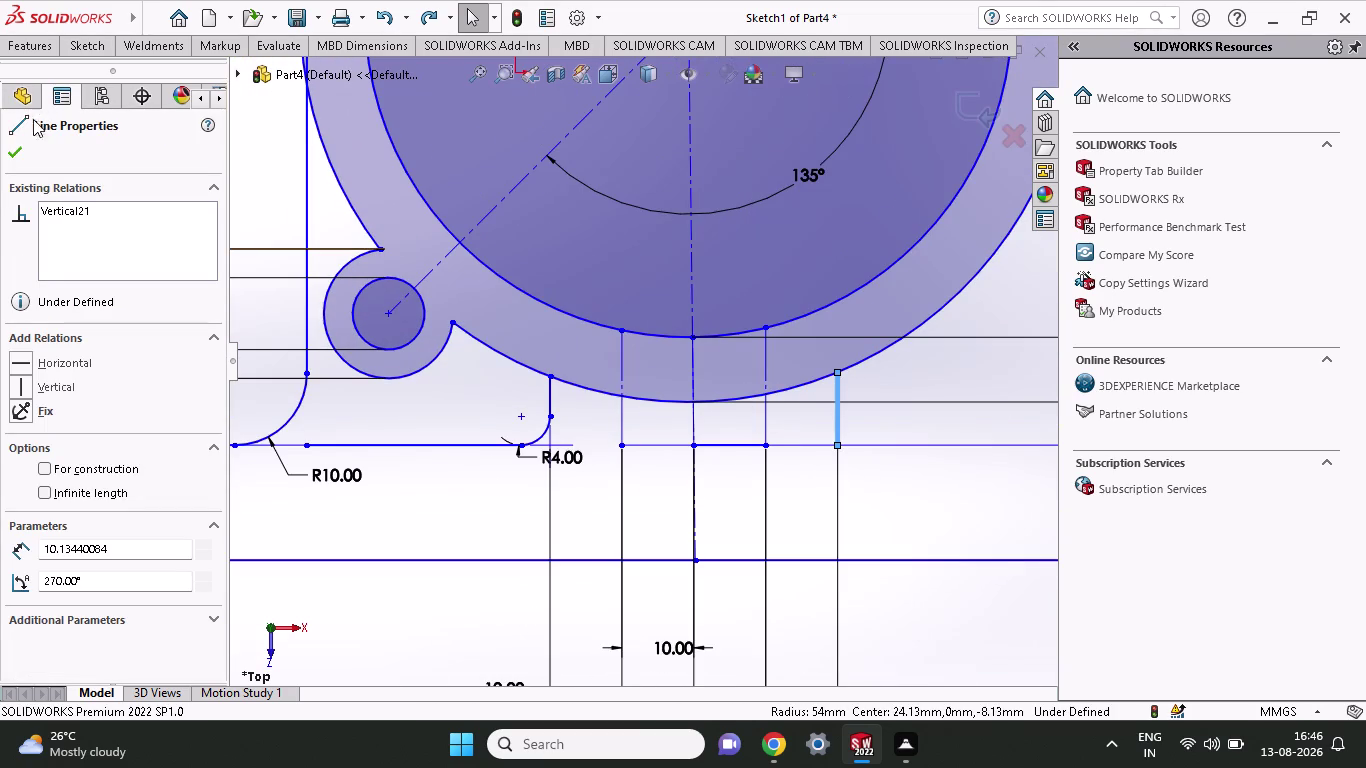
click(8, 150)
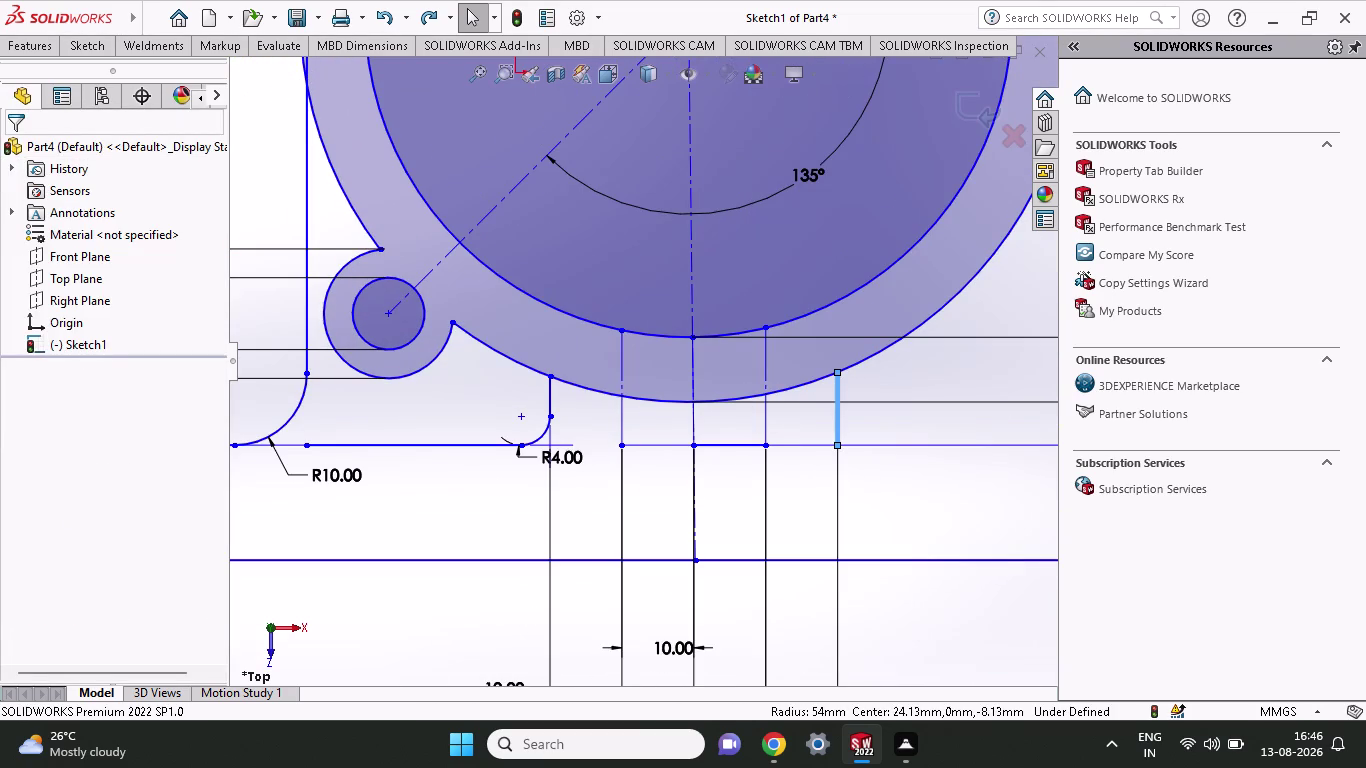
Attempt a rib-to-outer-arc fillet, then undo it along with the left rib's R4 fillet.
click(74, 49)
click(200, 119)
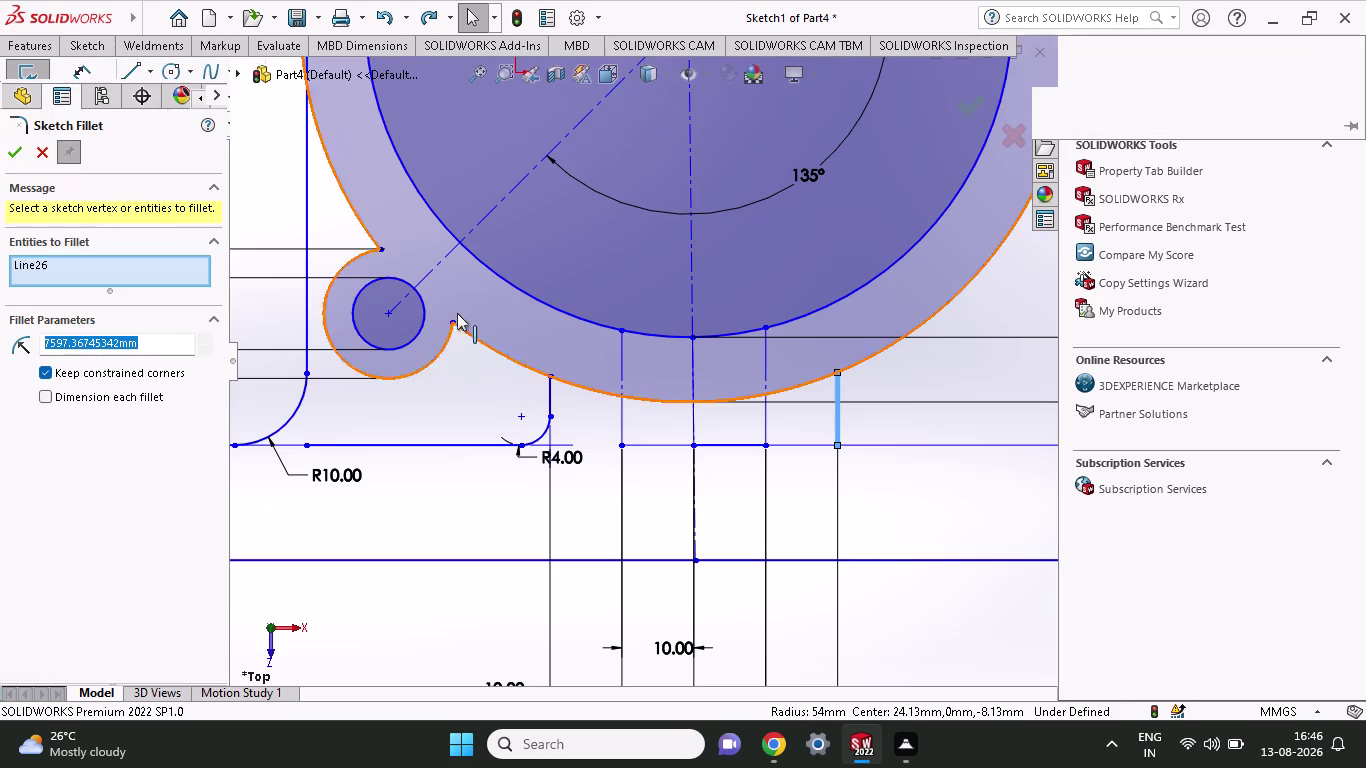
click(535, 366)
click(551, 386)
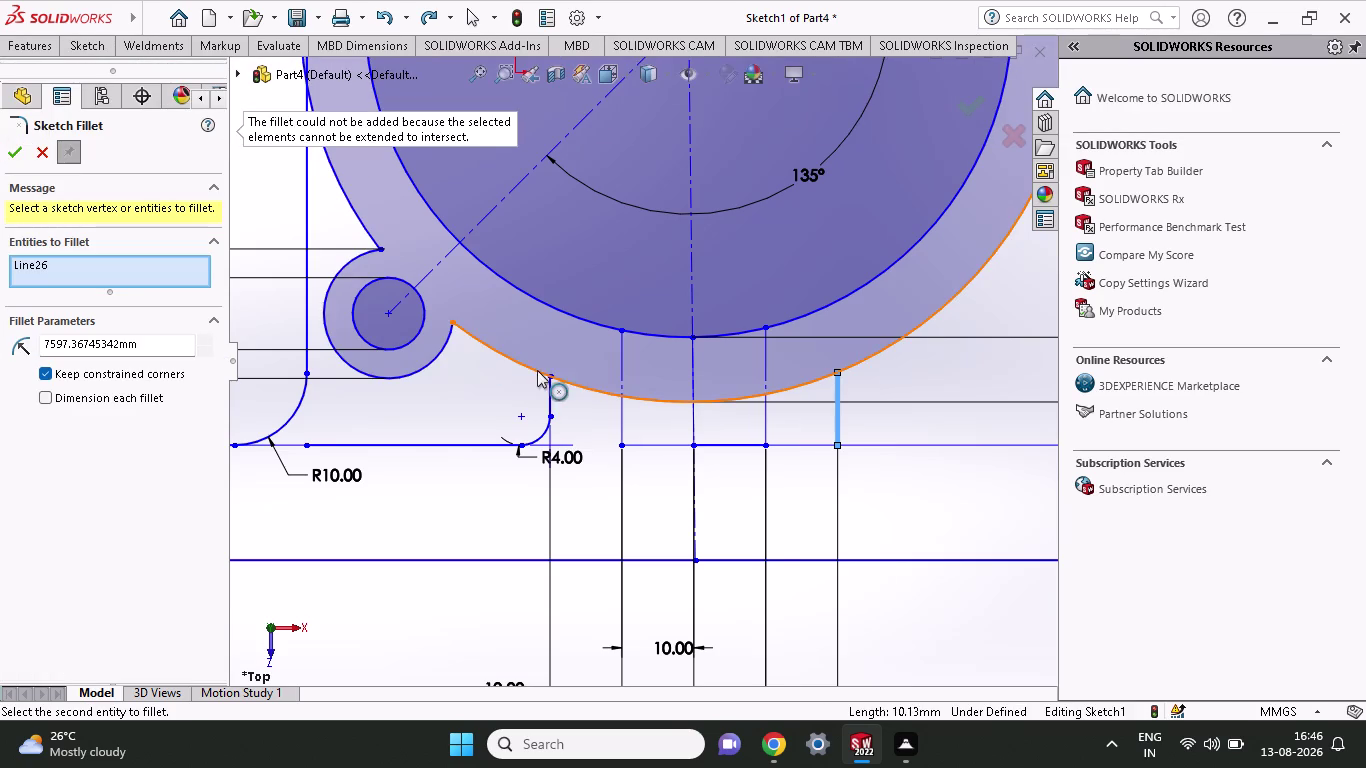
click(537, 367)
click(551, 392)
key(ctrl+z)
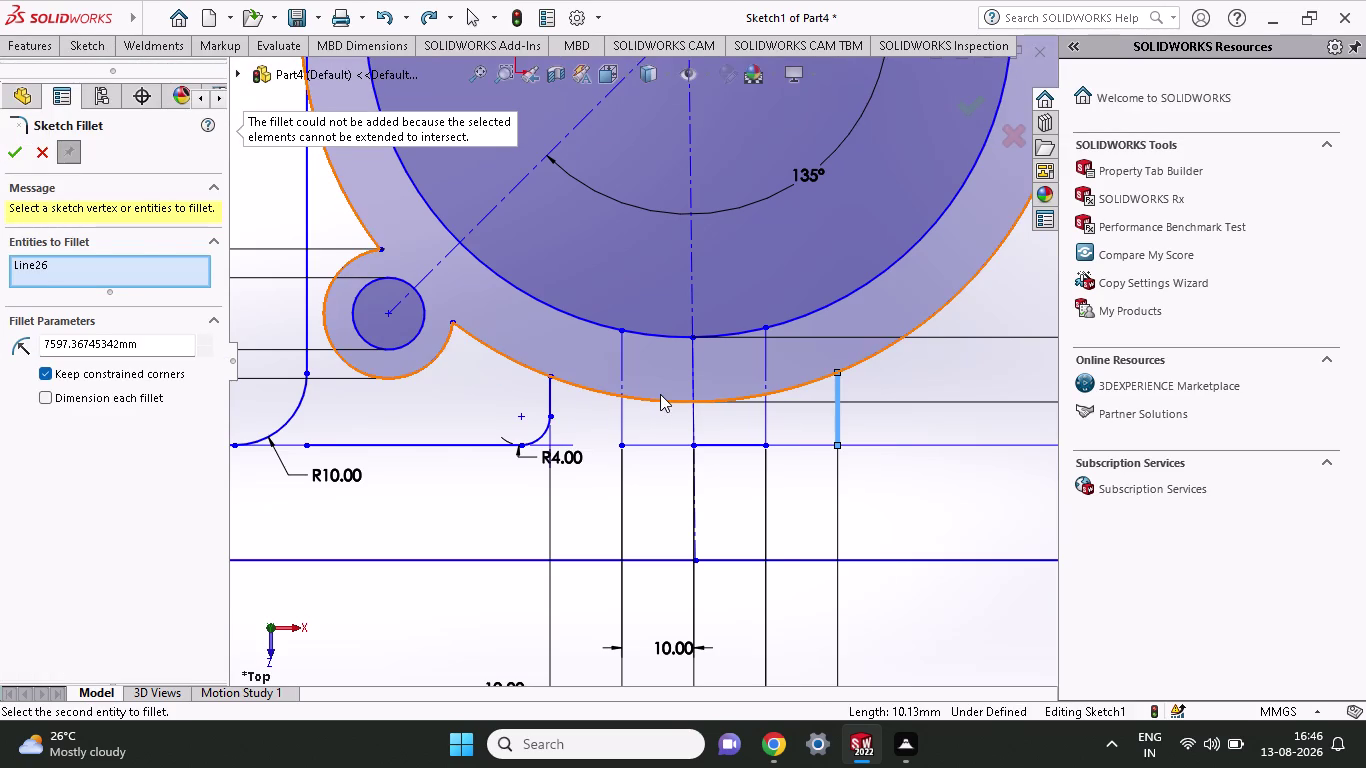
key(ctrl+z)
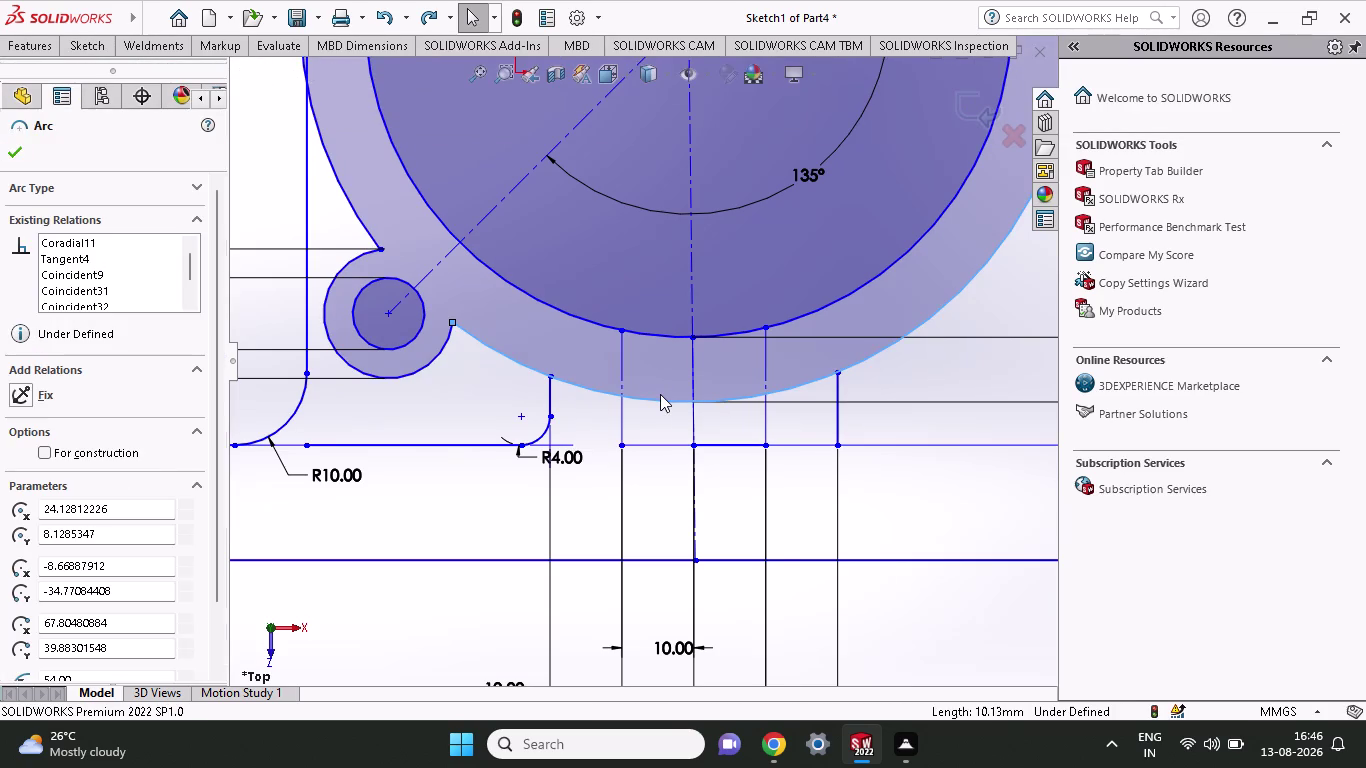
key(ctrl+z)
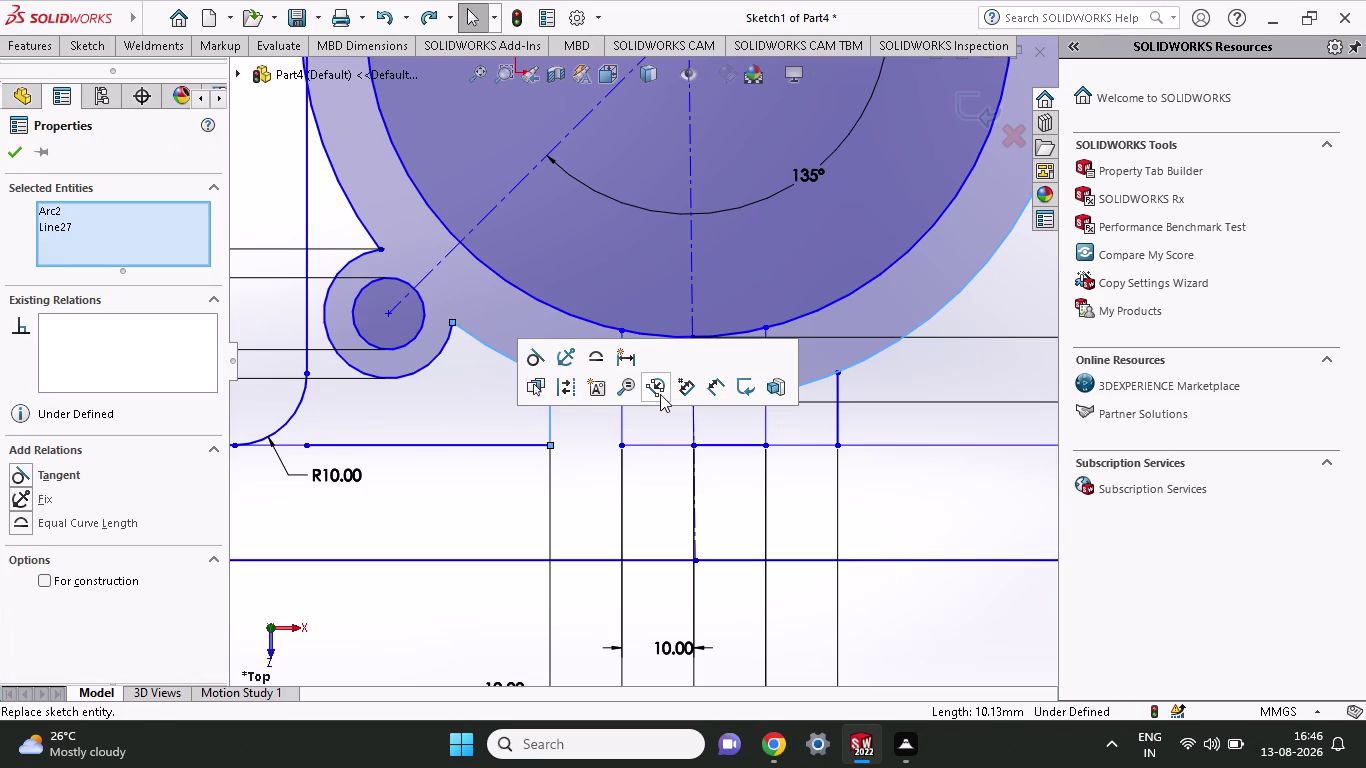
Retry filleting the left rib line with the outer arc, then cancel the refused fillet.
click(83, 50)
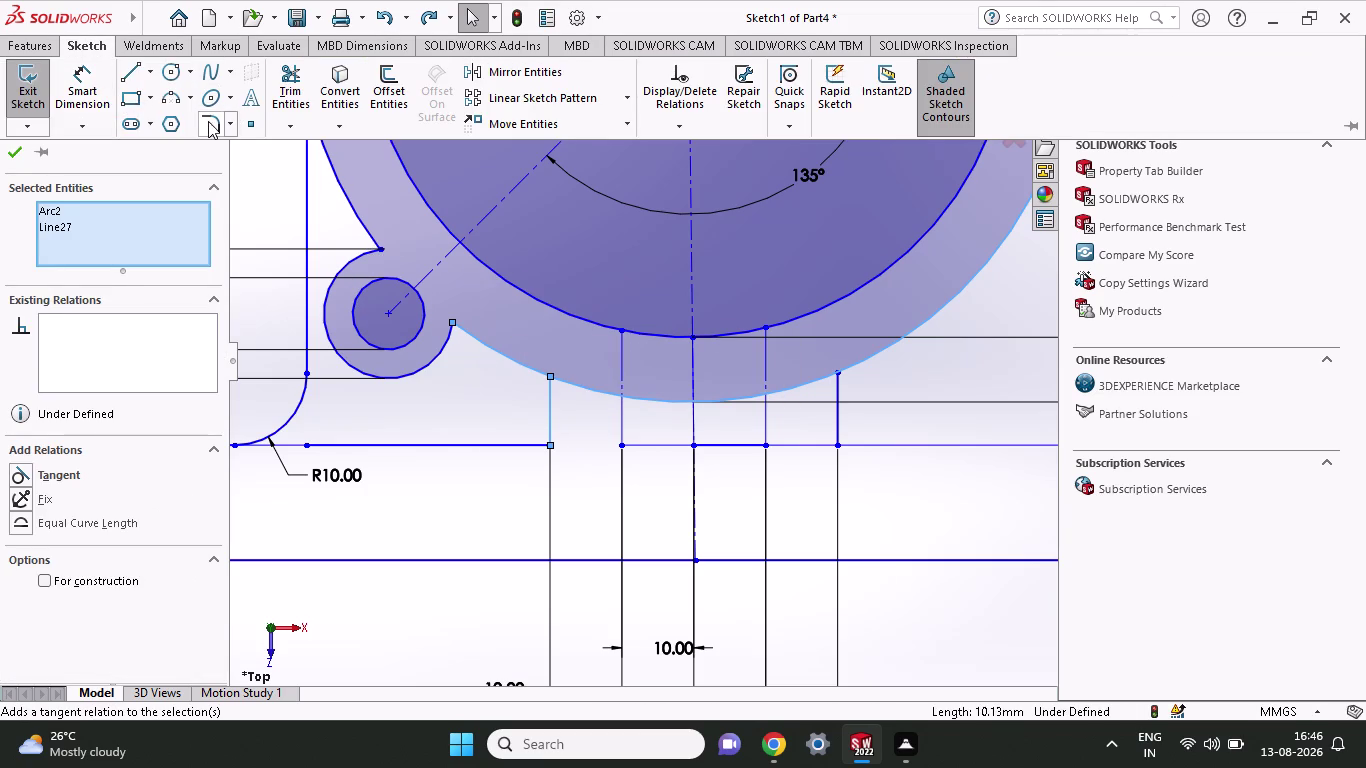
click(208, 121)
click(525, 366)
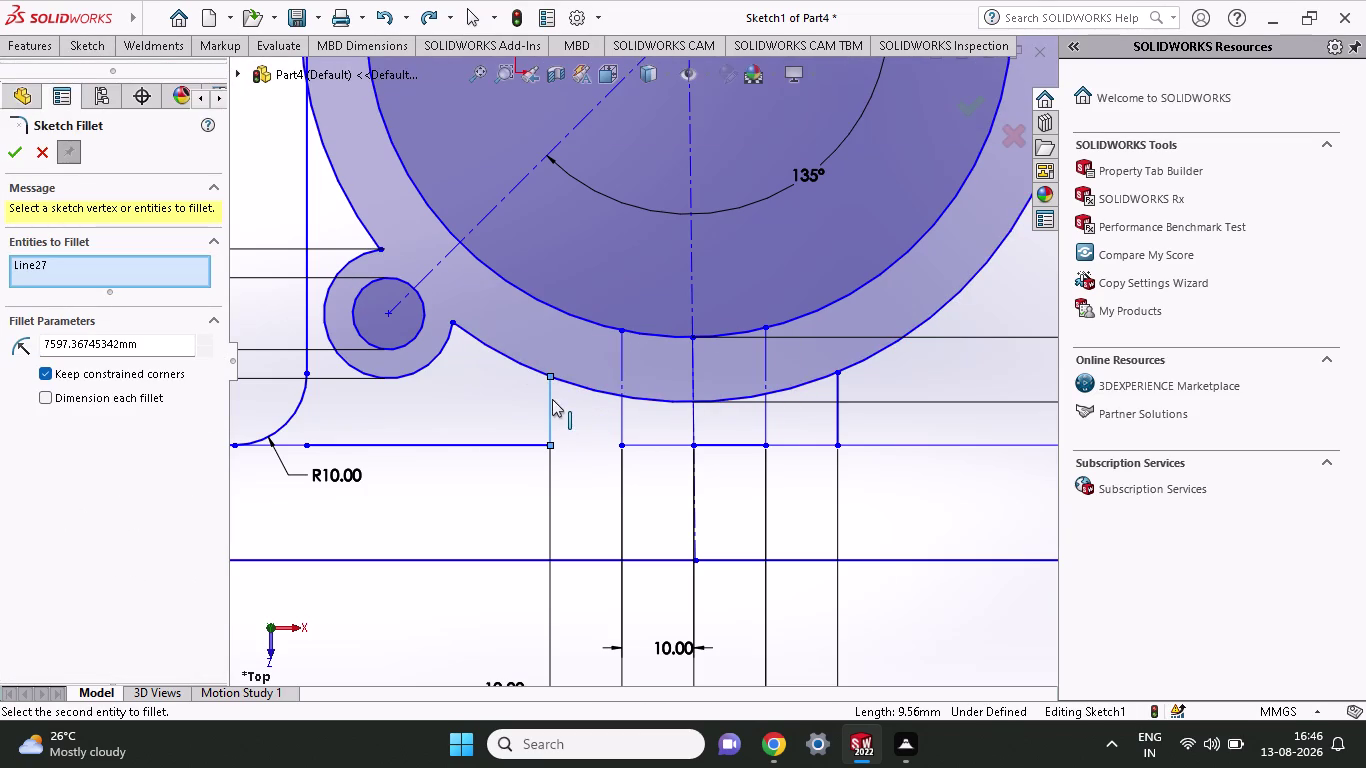
click(552, 399)
click(521, 363)
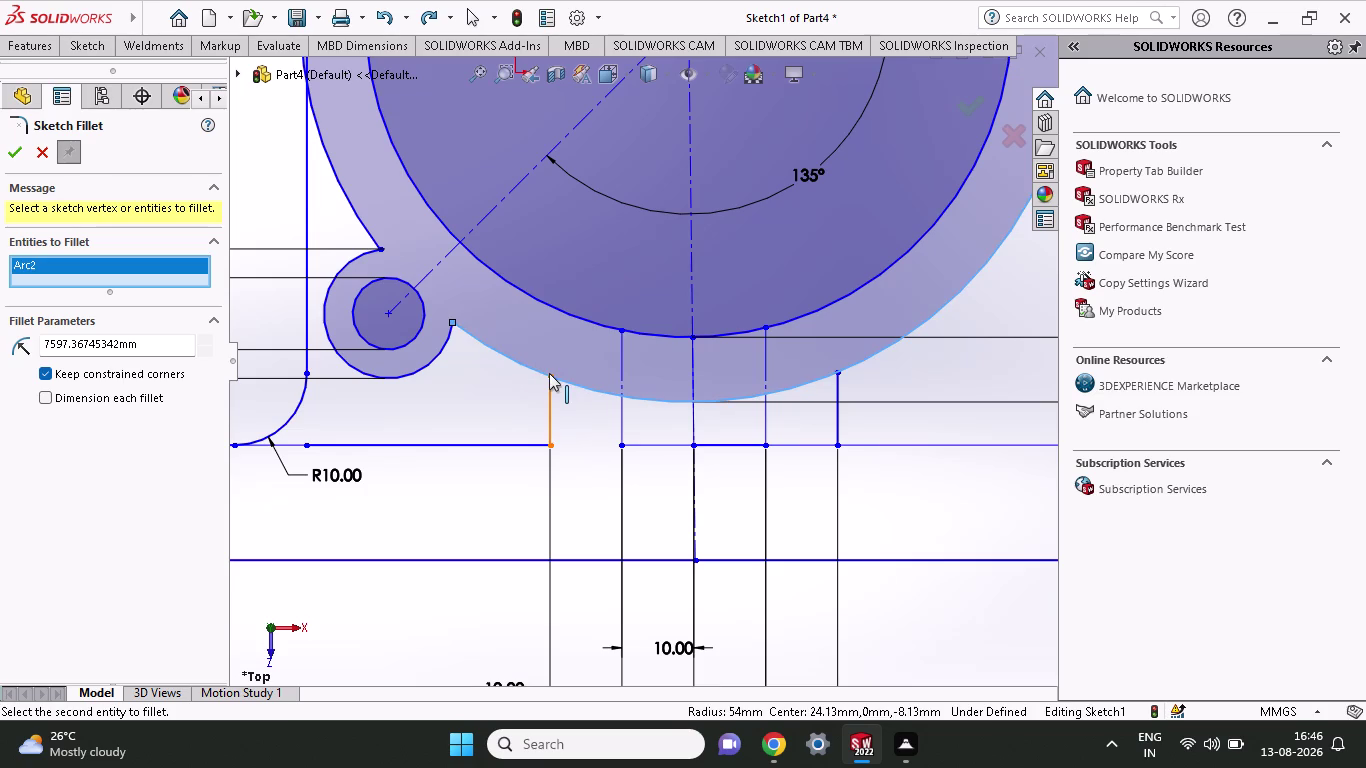
click(549, 373)
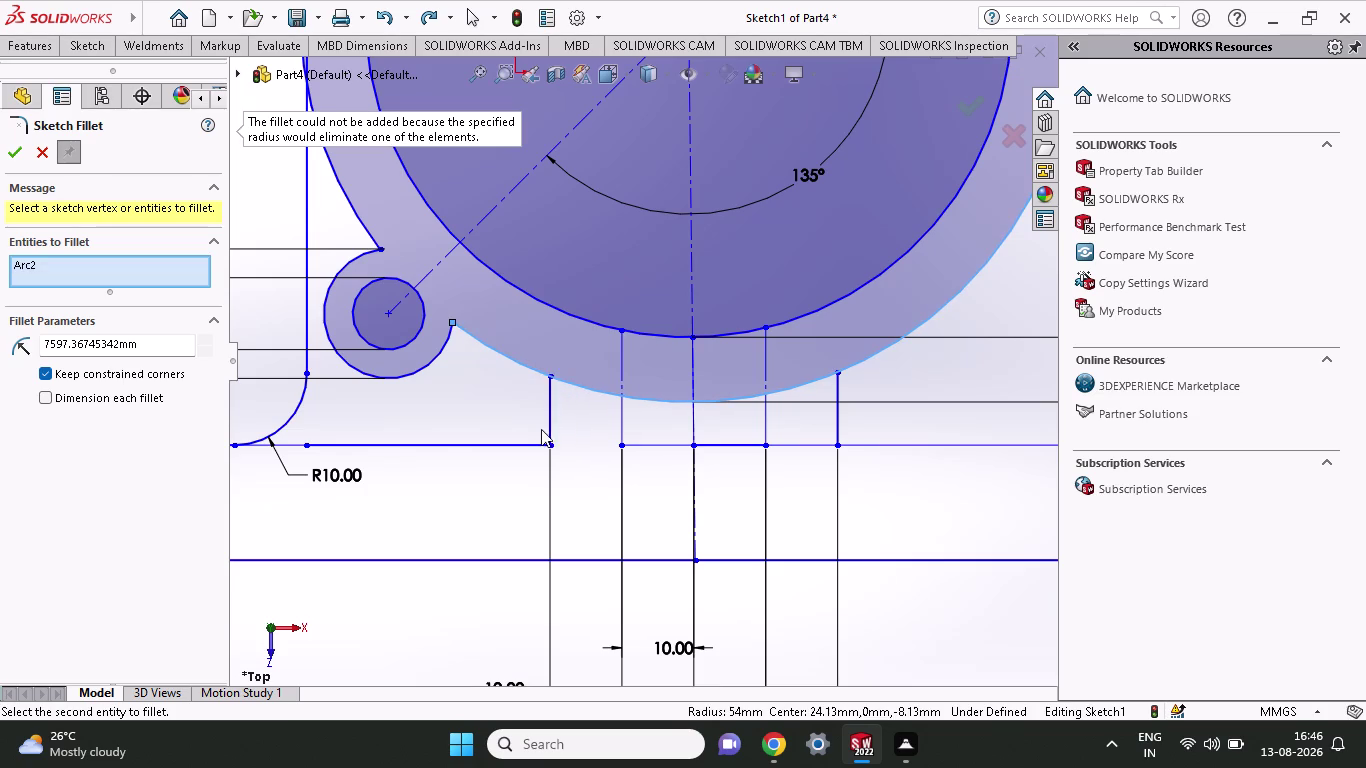
click(553, 413)
click(515, 363)
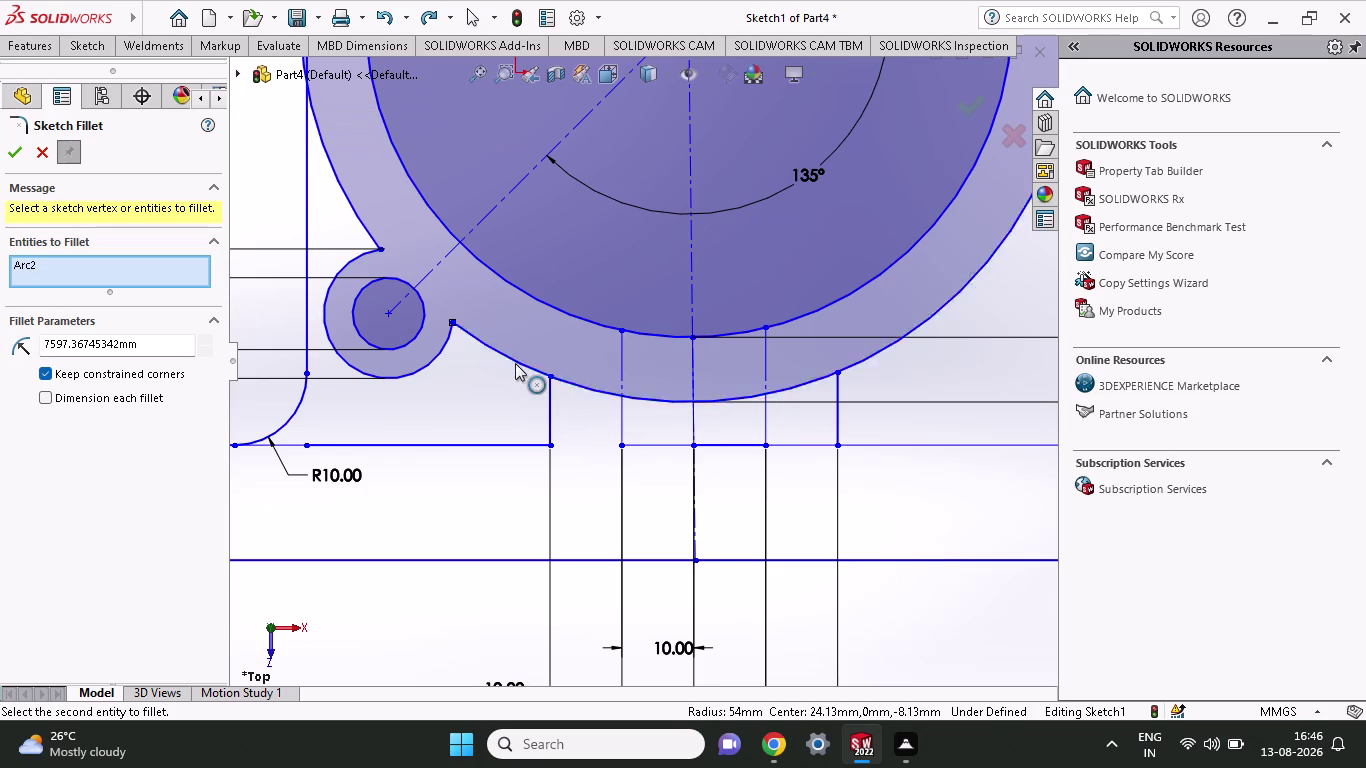
key(ctrl+z)
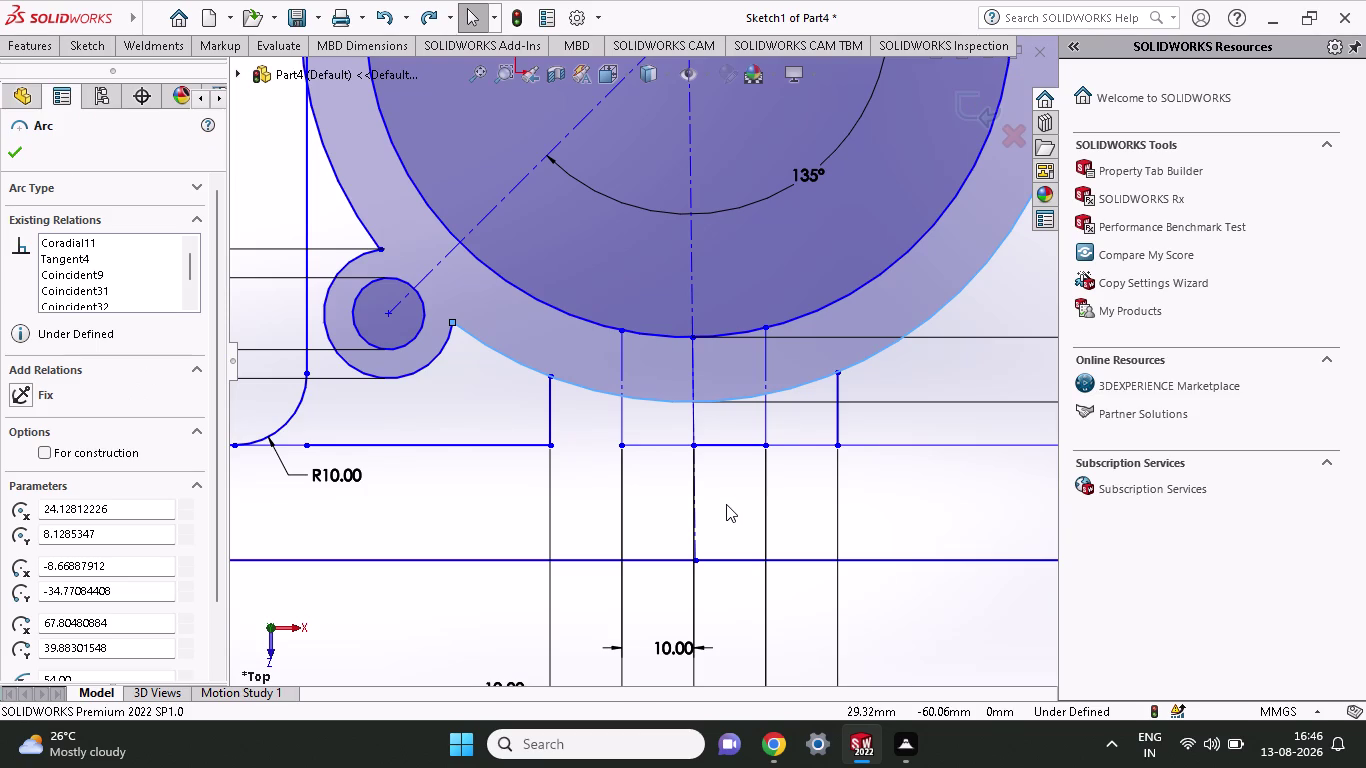
key(ctrl+z)
Zoom in on the ribs under the outer arc and expand the sketch tools.
scroll(up, 3)
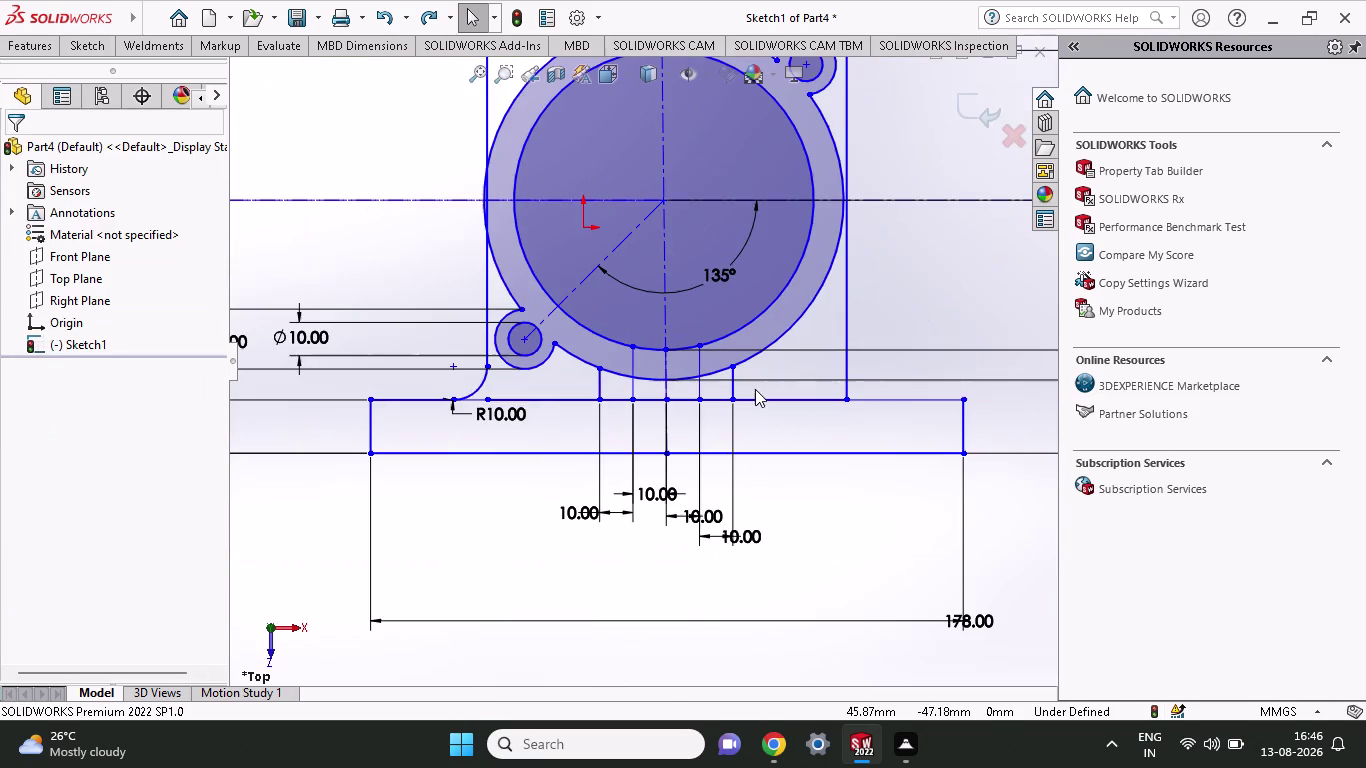
scroll(up, 3)
scroll(down, 3)
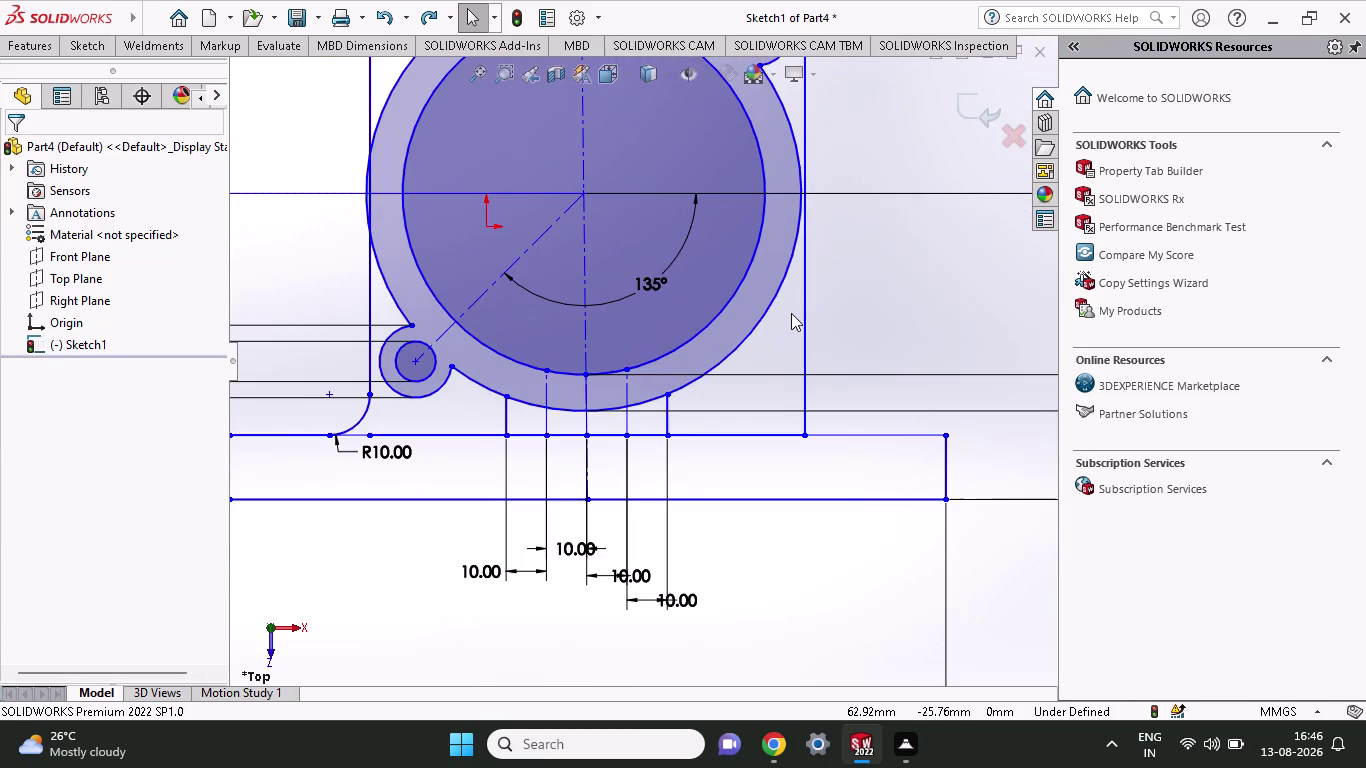
scroll(down, 3)
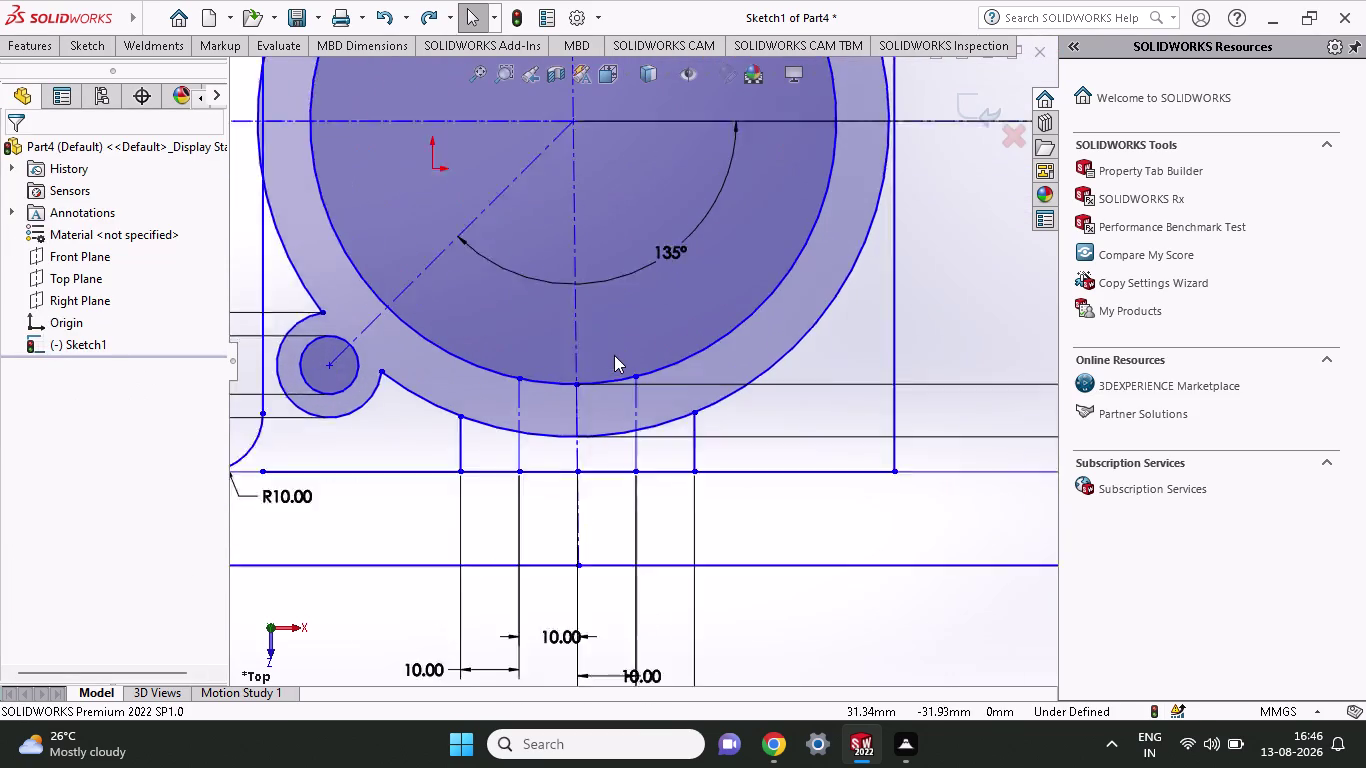
scroll(down, 3)
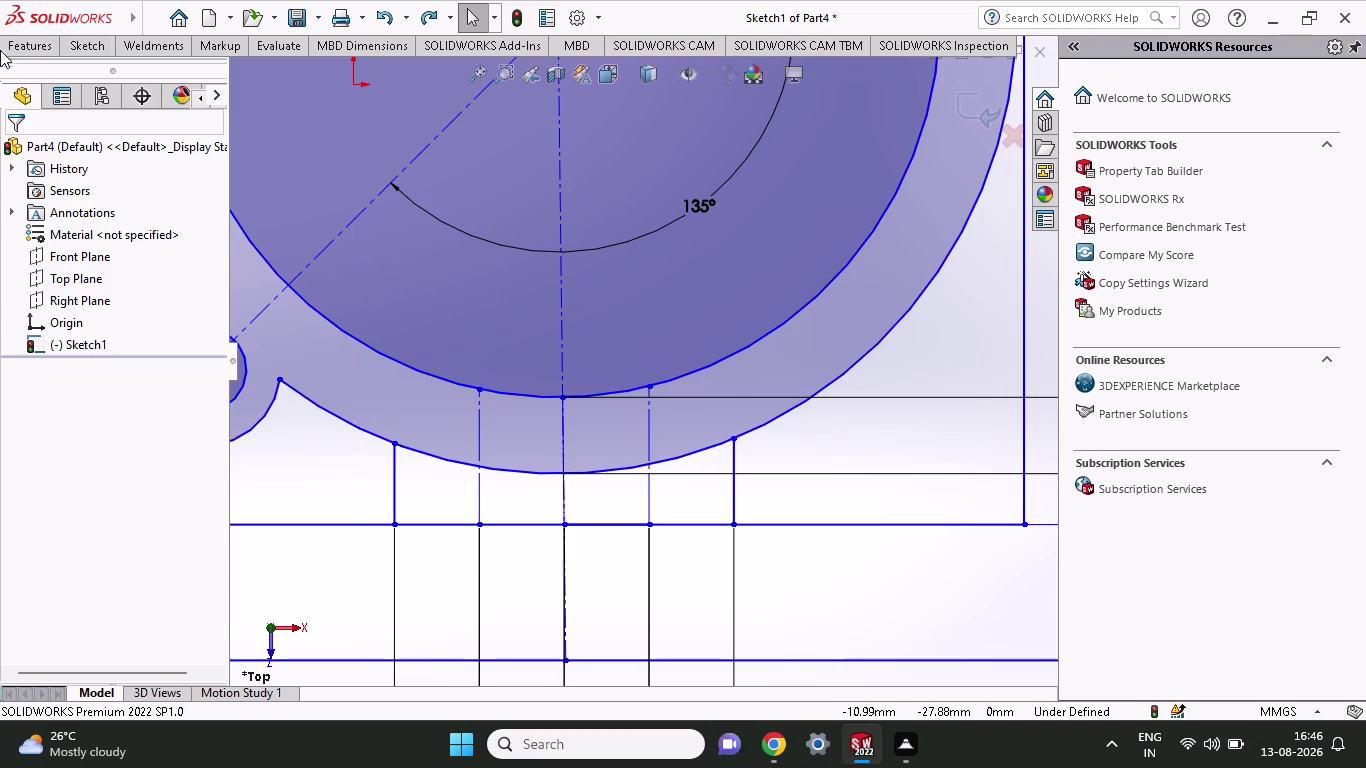
click(19, 42)
click(101, 43)
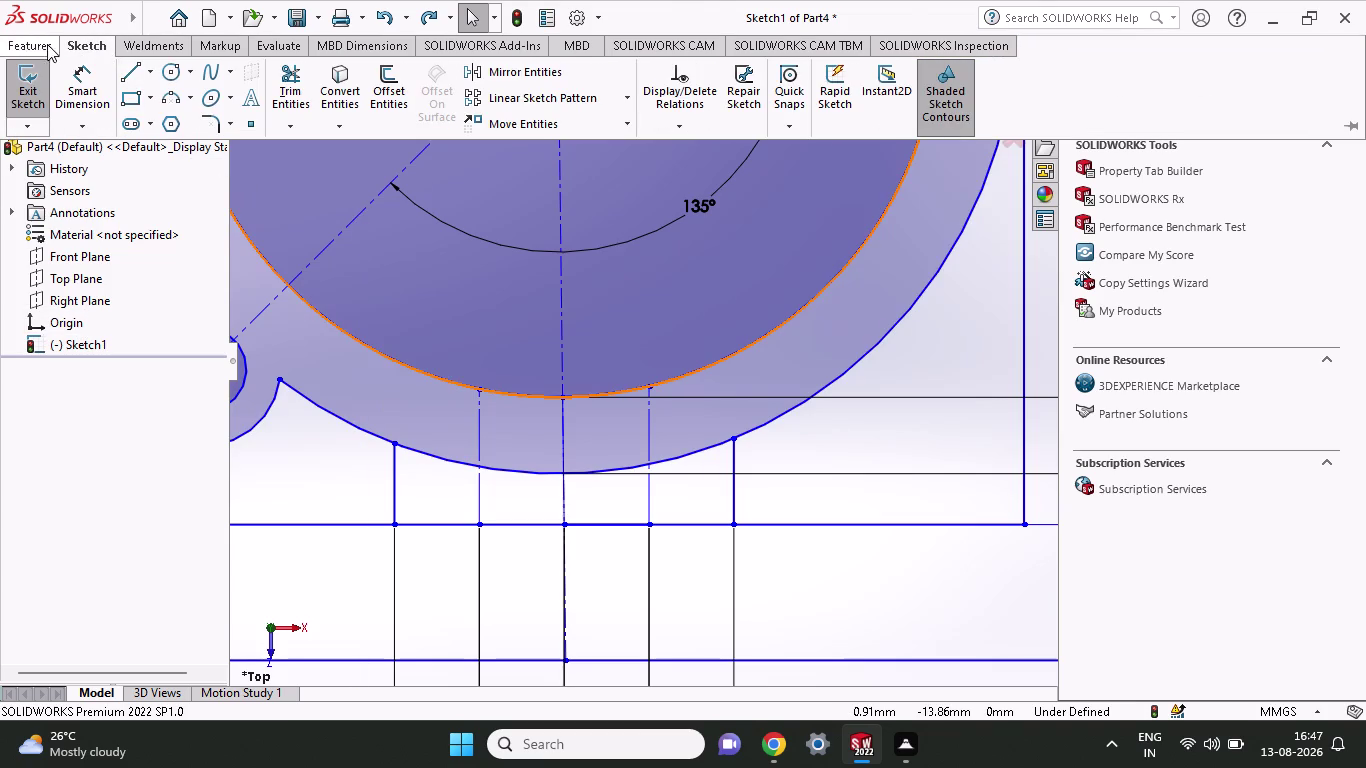
Fillet the outer arc with the left rib line, then zoom out after the too-large radius error.
click(204, 121)
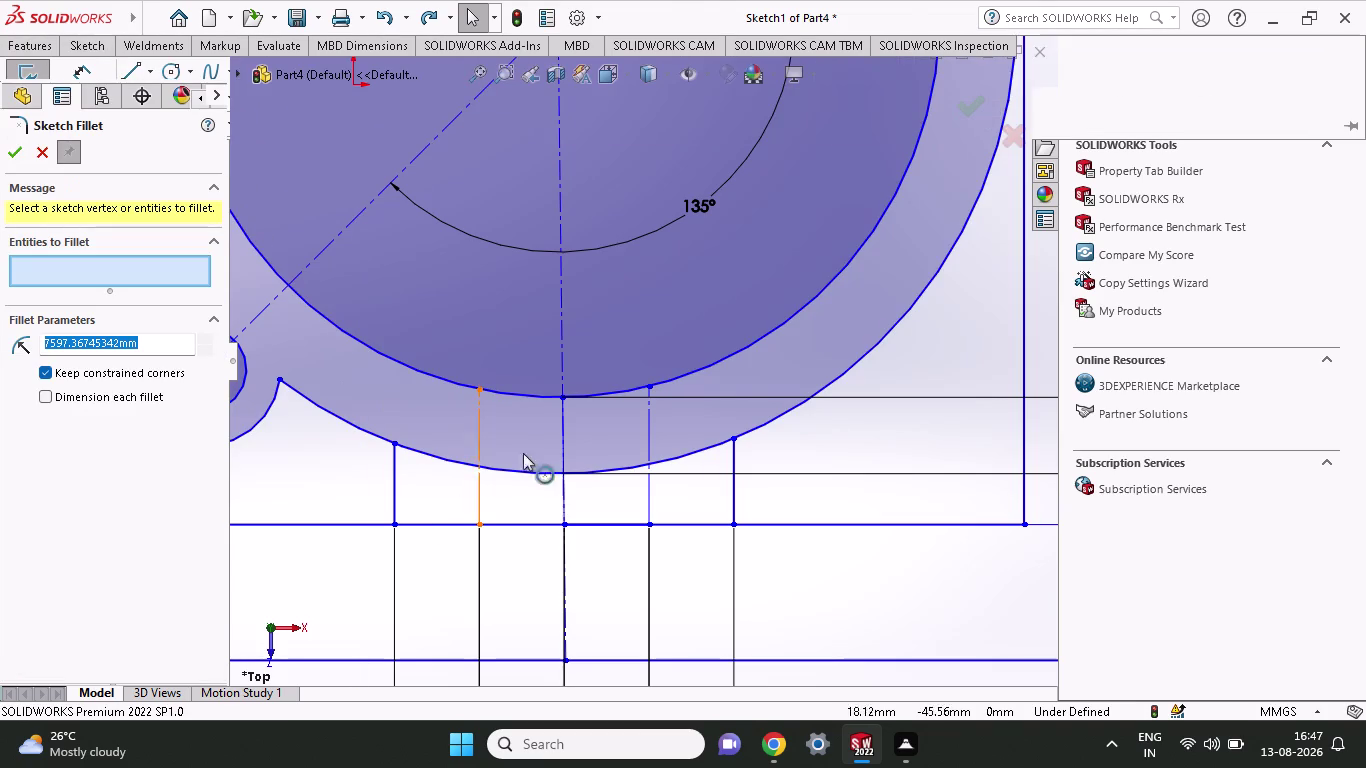
click(363, 428)
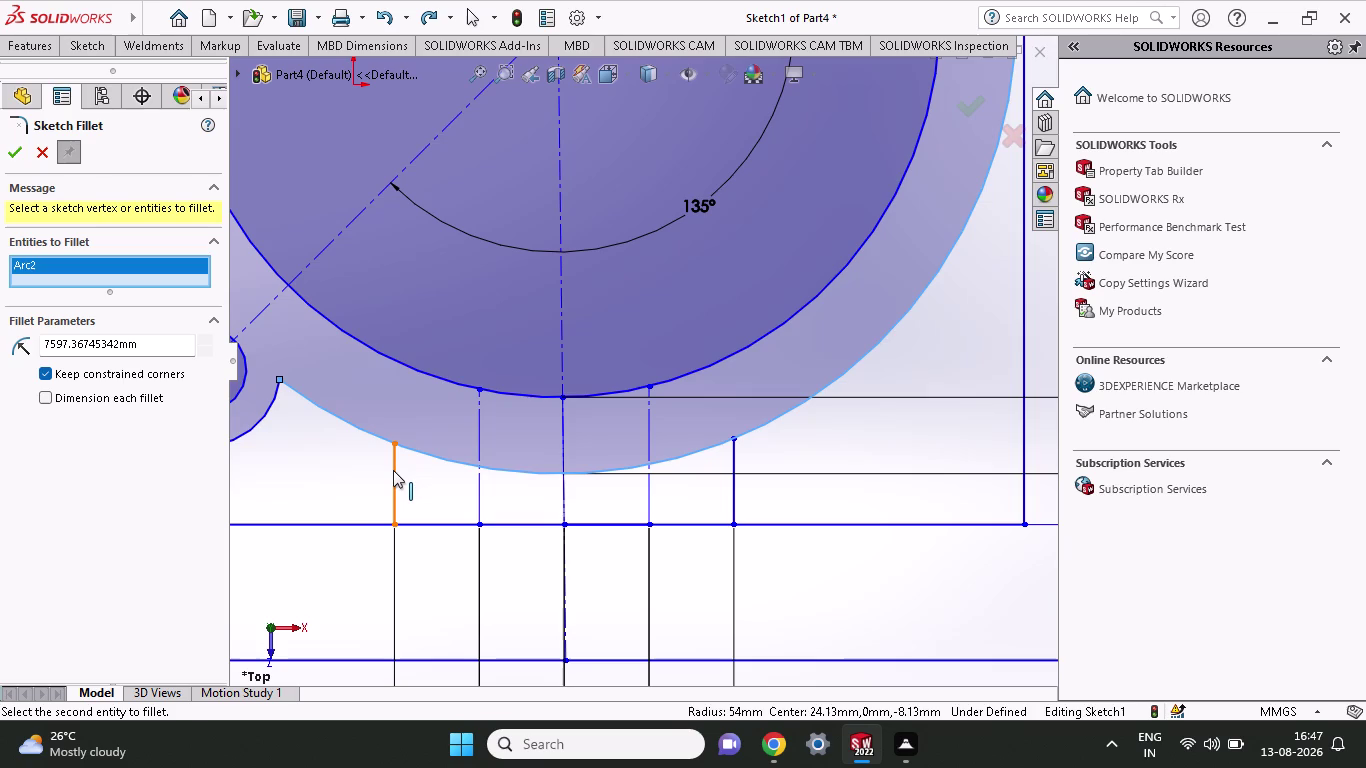
click(392, 470)
click(397, 441)
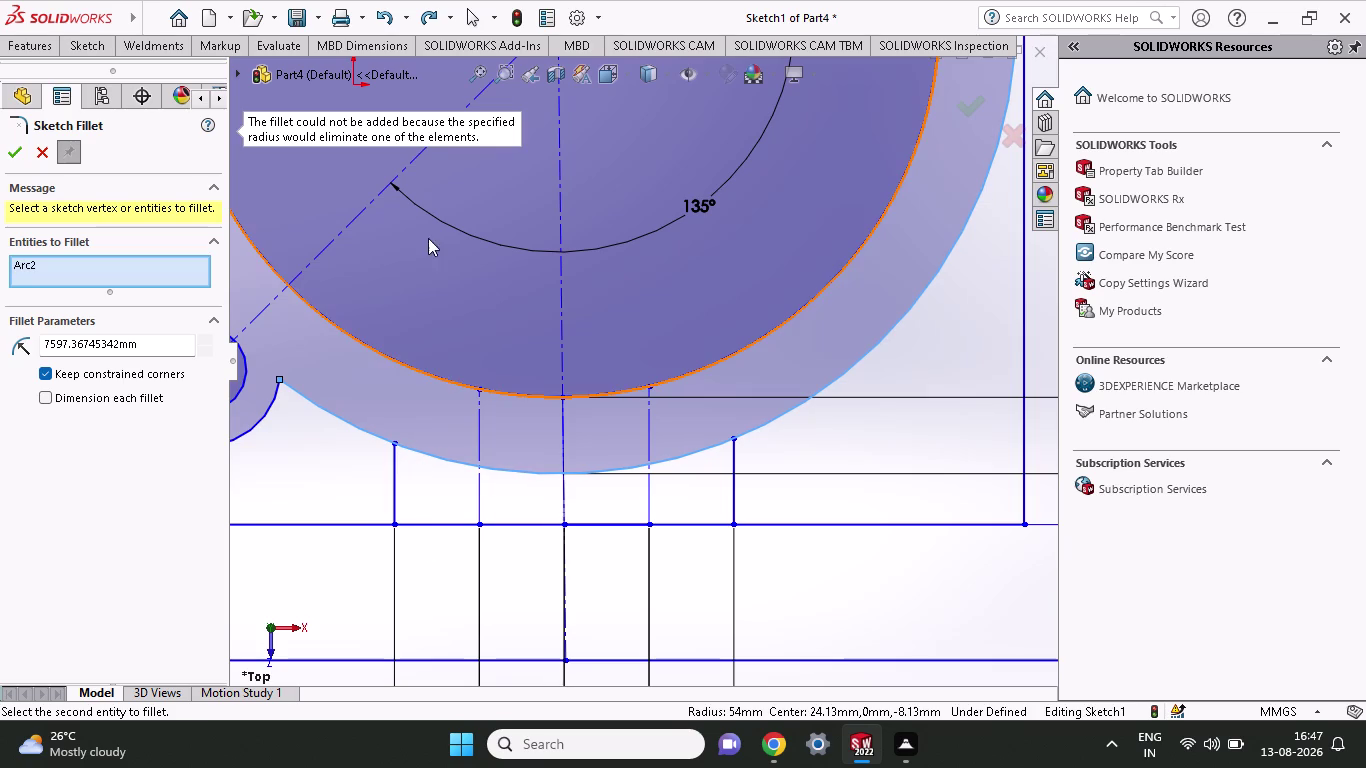
scroll(up, 3)
scroll(up, 3)
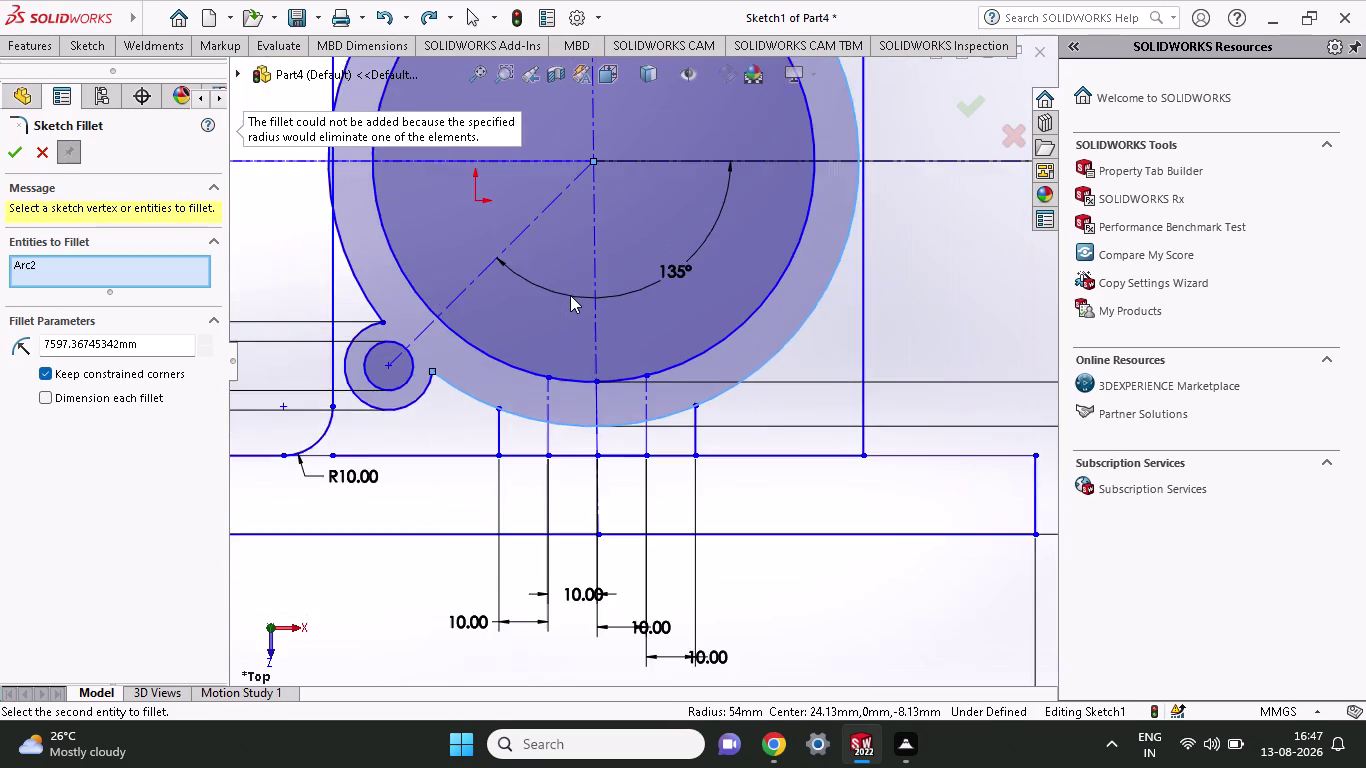
scroll(up, 3)
scroll(up, 3)
scroll(down, 3)
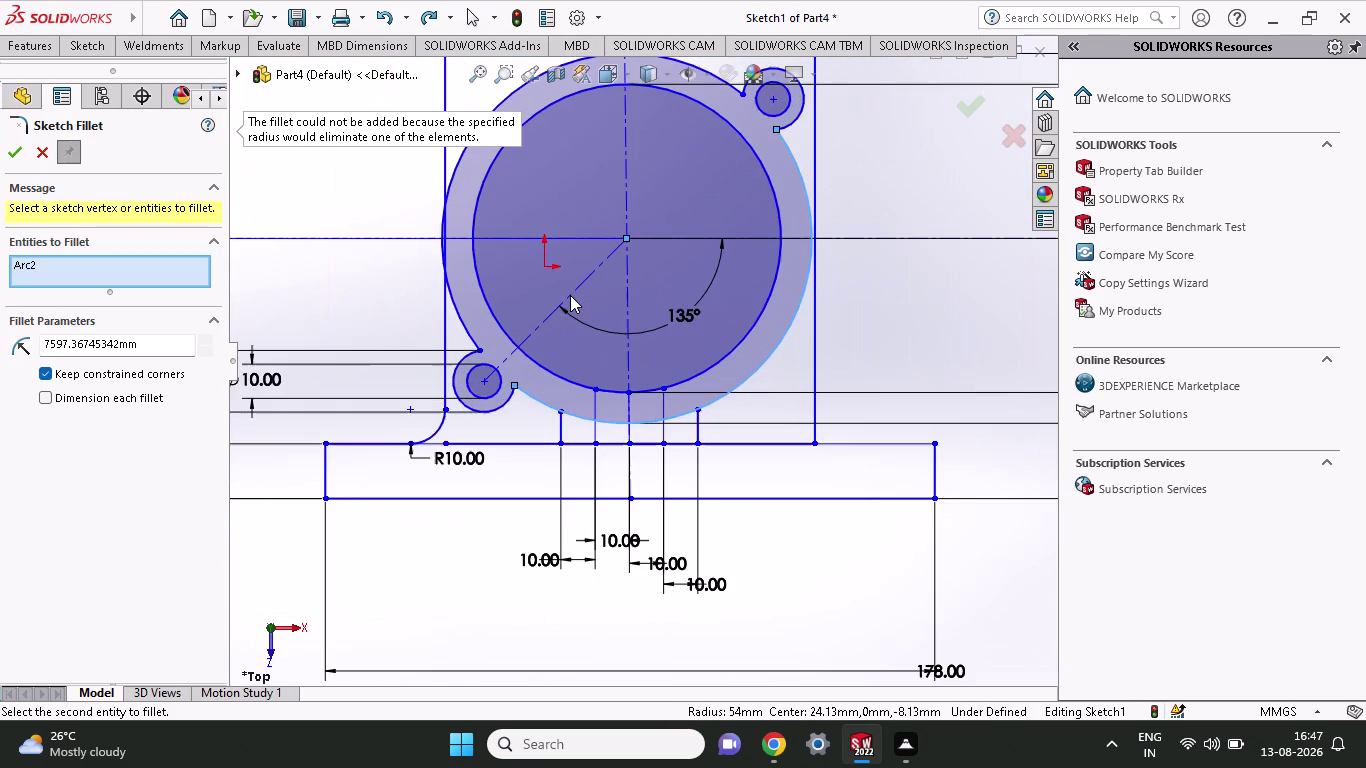
scroll(down, 3)
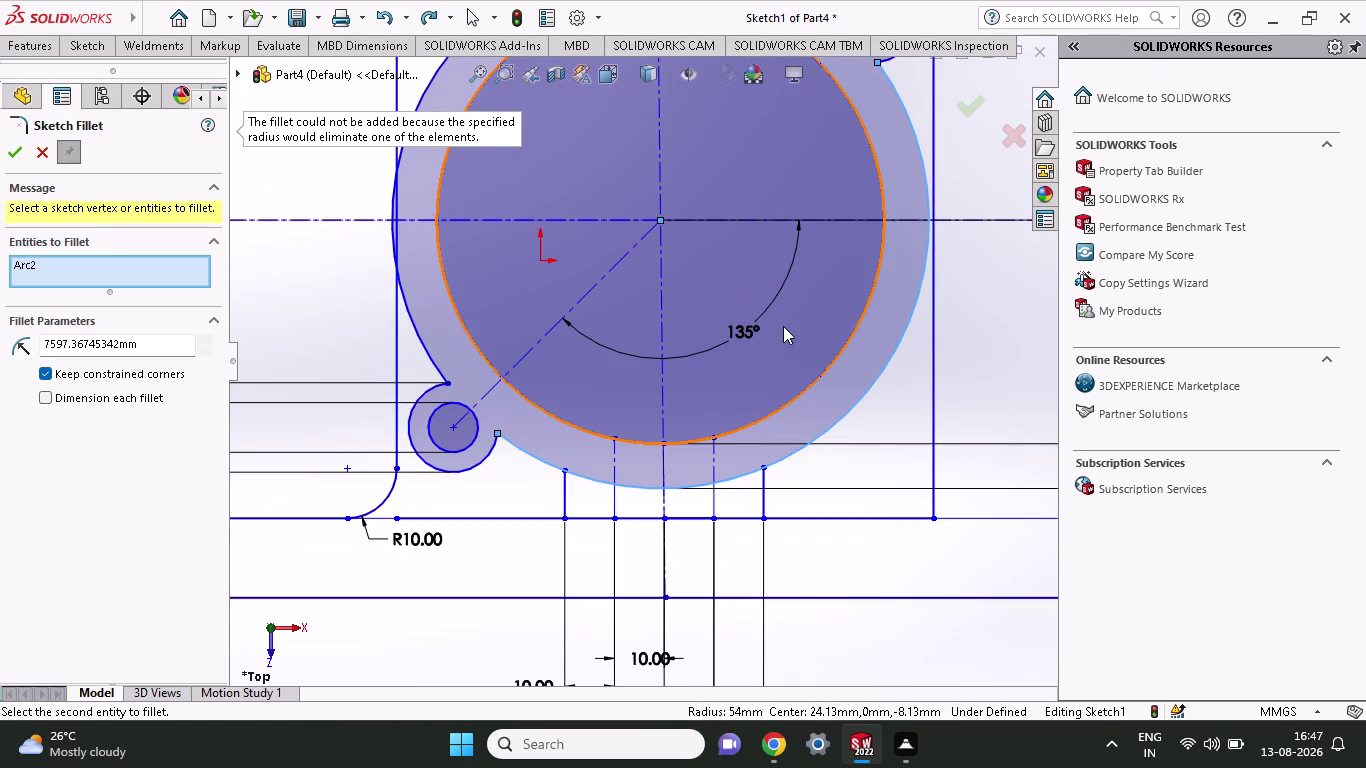
scroll(up, 3)
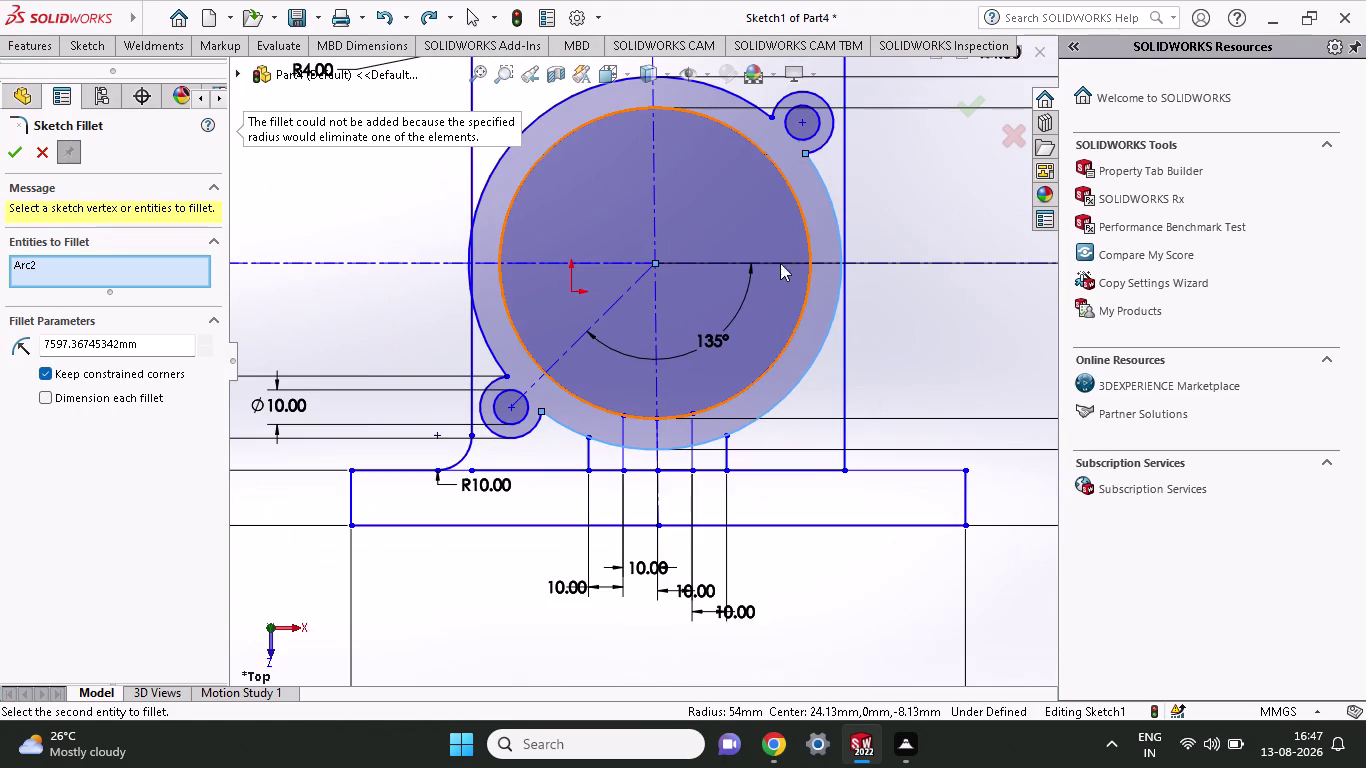